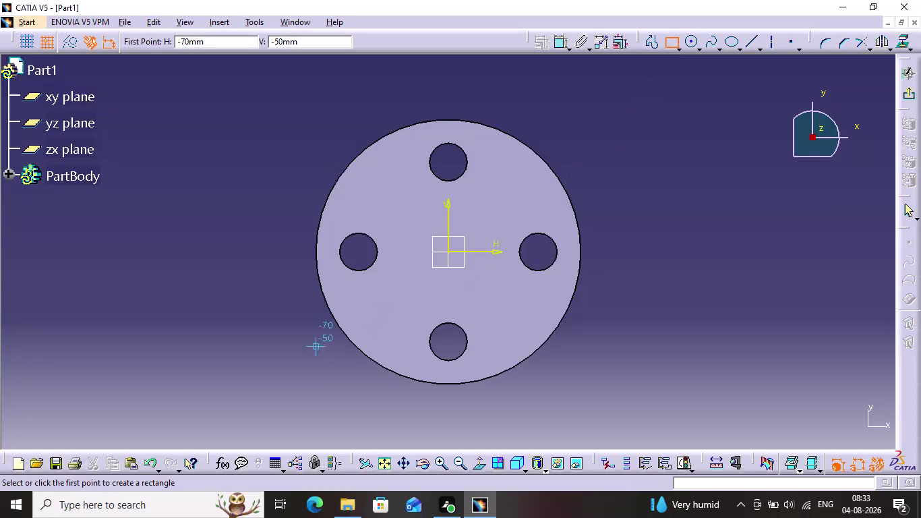
Replace the stray corner rectangle with a 40 mm centred square at the sketch origin.
click(454, 253)
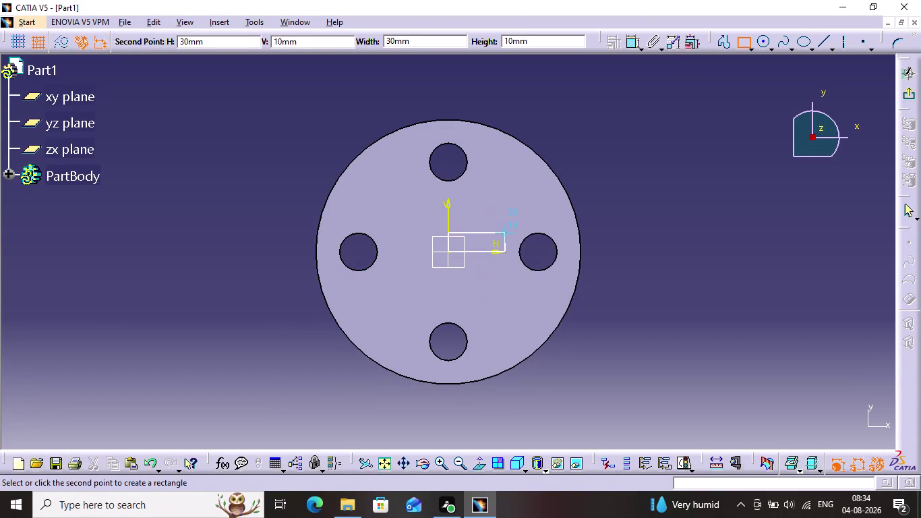
key(Escape)
key(Escape)
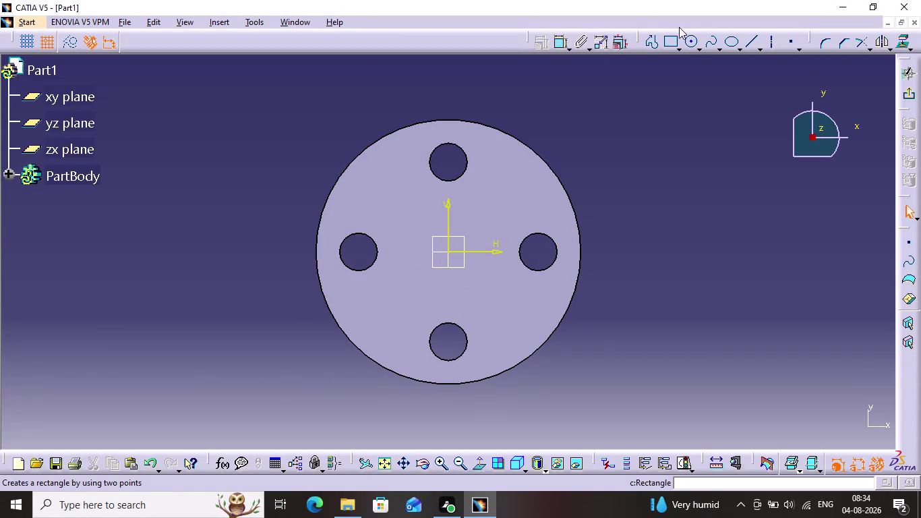
click(675, 39)
click(680, 186)
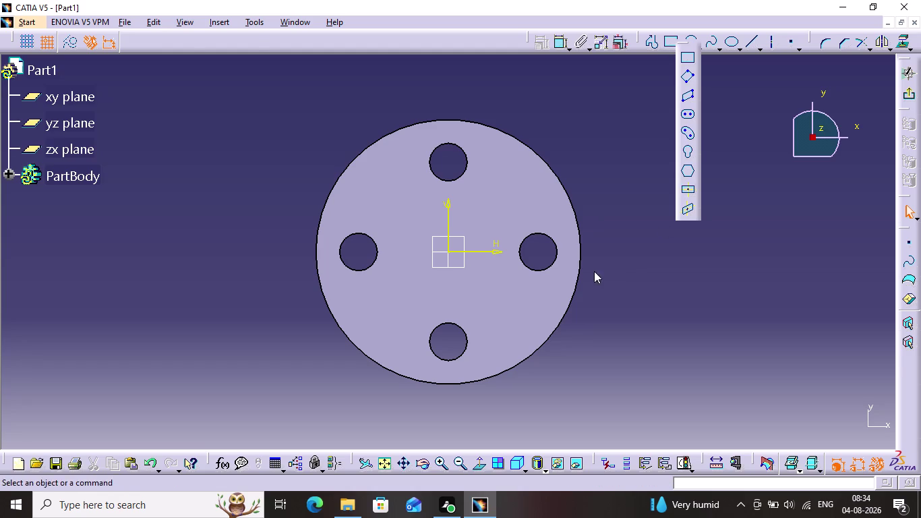
click(444, 251)
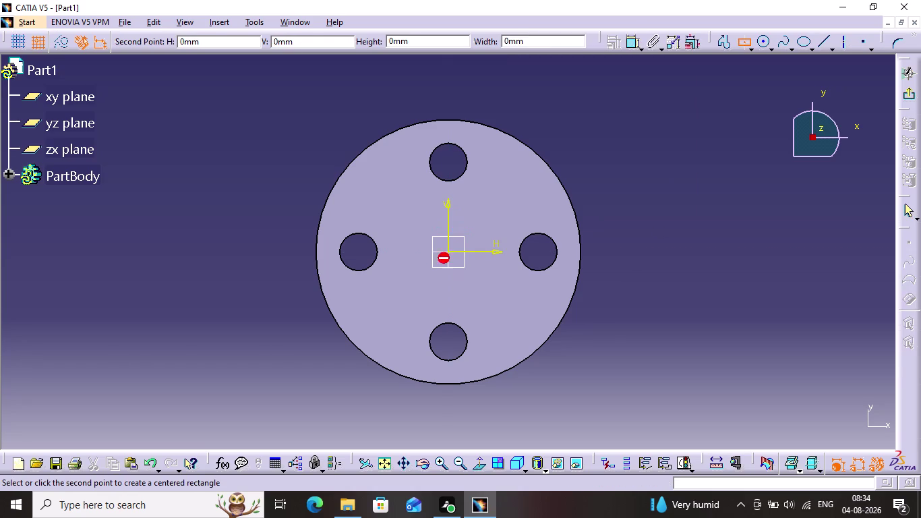
click(493, 292)
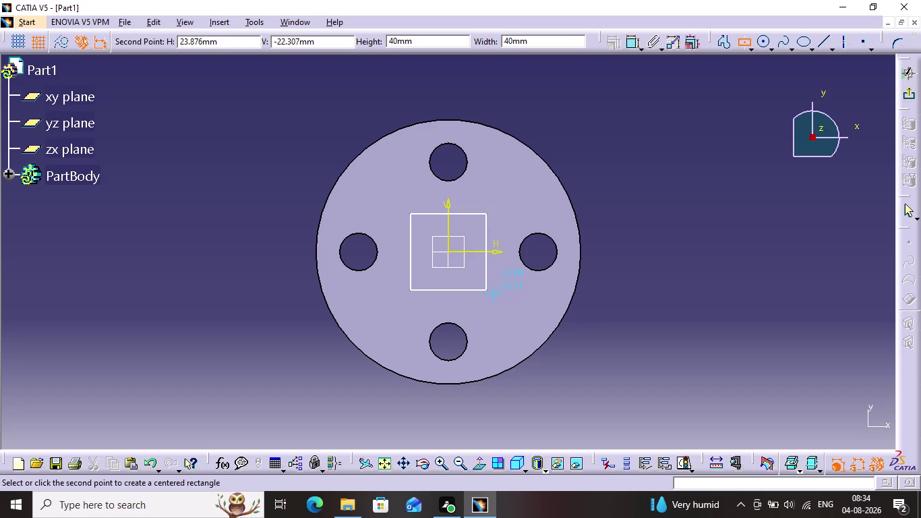
click(638, 252)
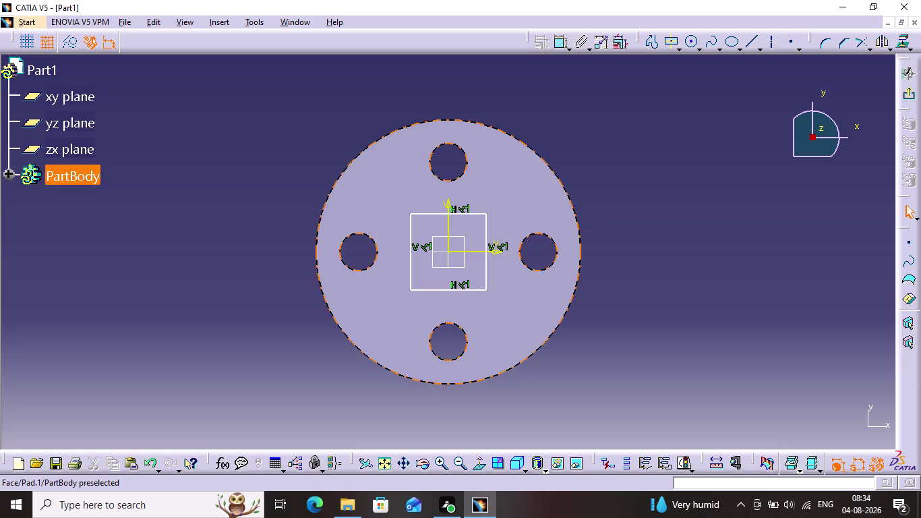
Dimension the square's top edge and change its width from 40 to 45 mm.
click(556, 43)
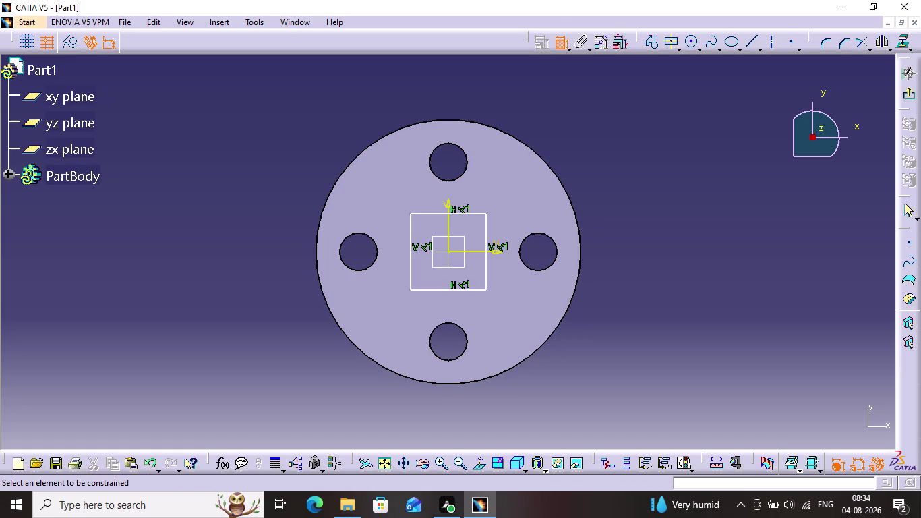
click(473, 214)
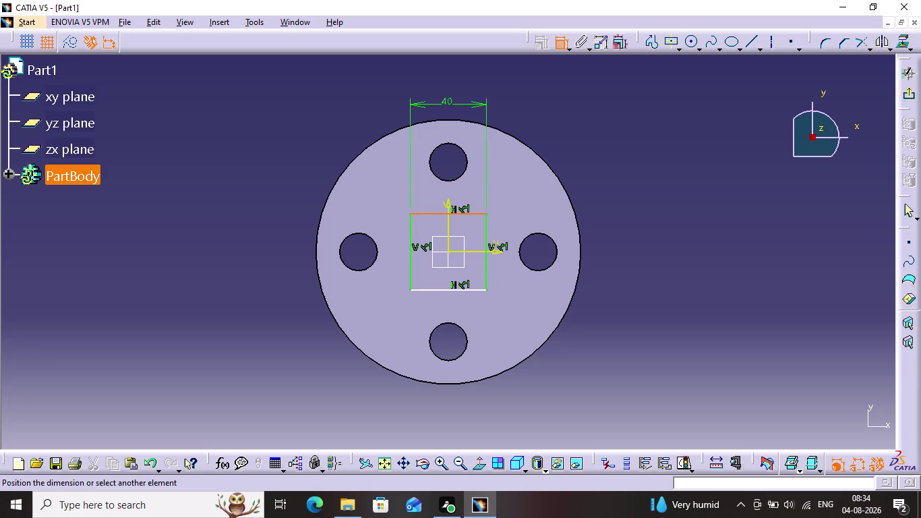
click(451, 97)
double_click(451, 96)
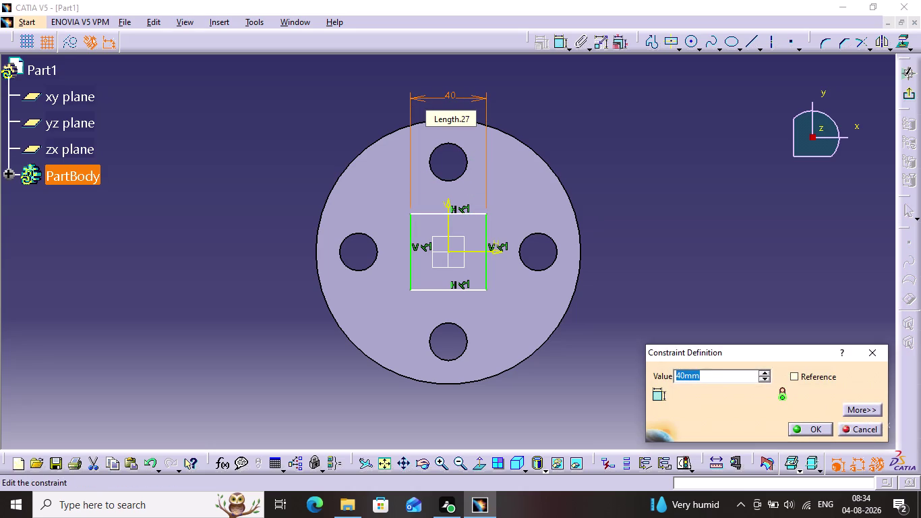
key(4)
key(5)
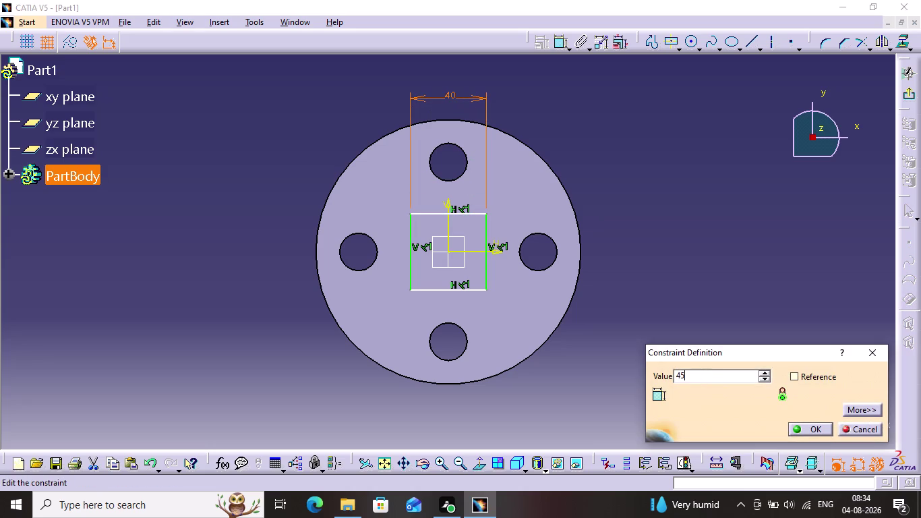
key(Return)
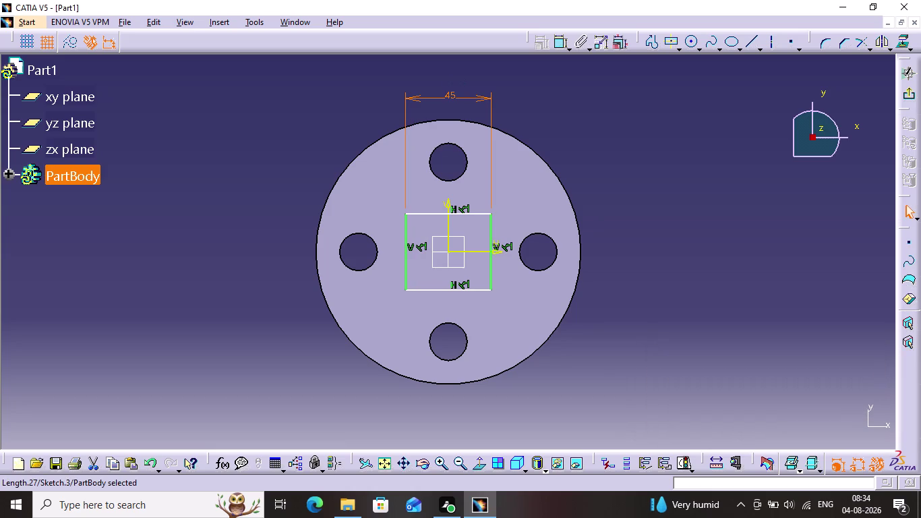
Dimension the square's height between top and bottom edges and set it to 45 mm.
click(555, 49)
click(473, 211)
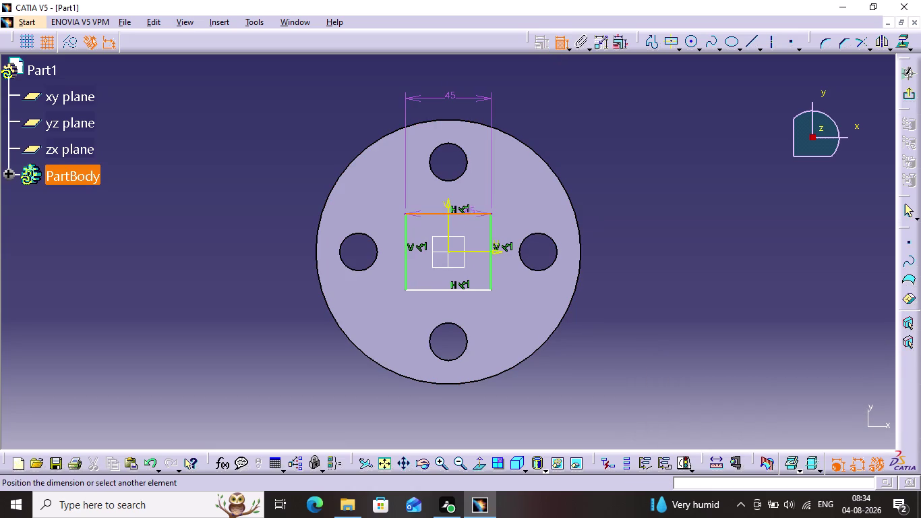
click(451, 289)
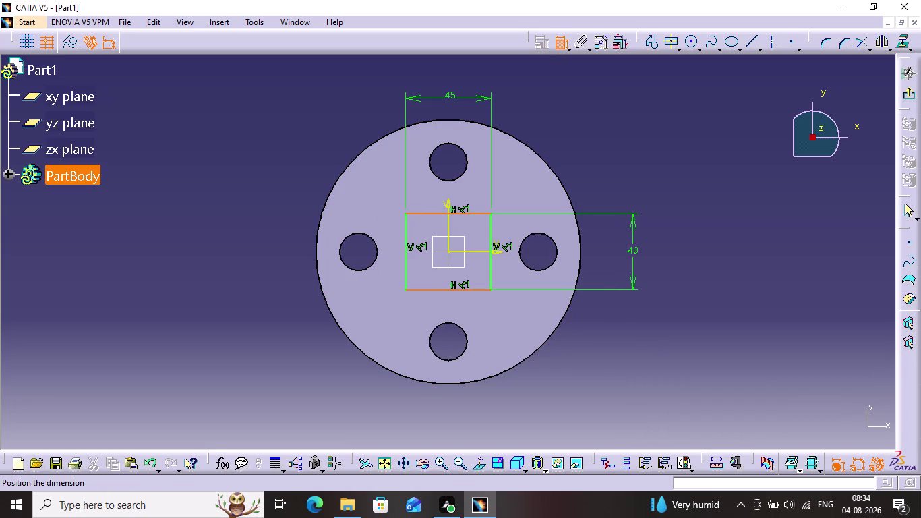
click(633, 254)
double_click(640, 248)
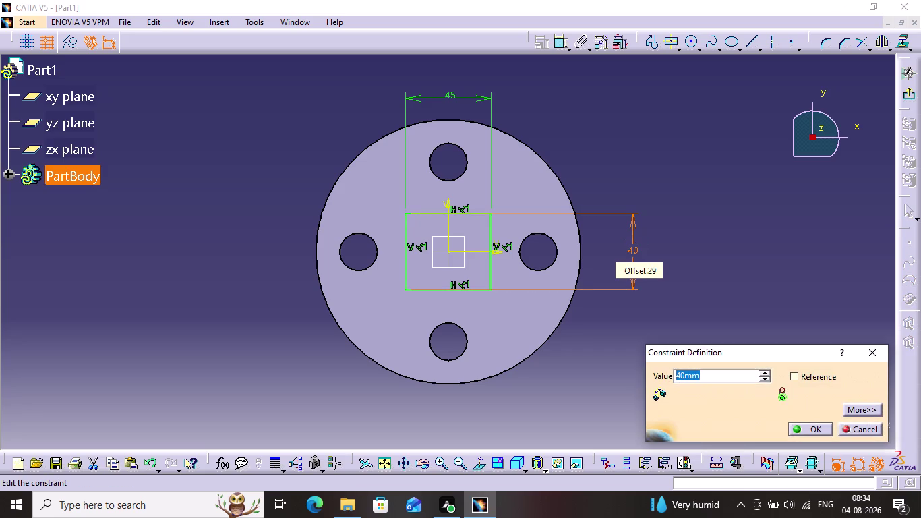
text(45)
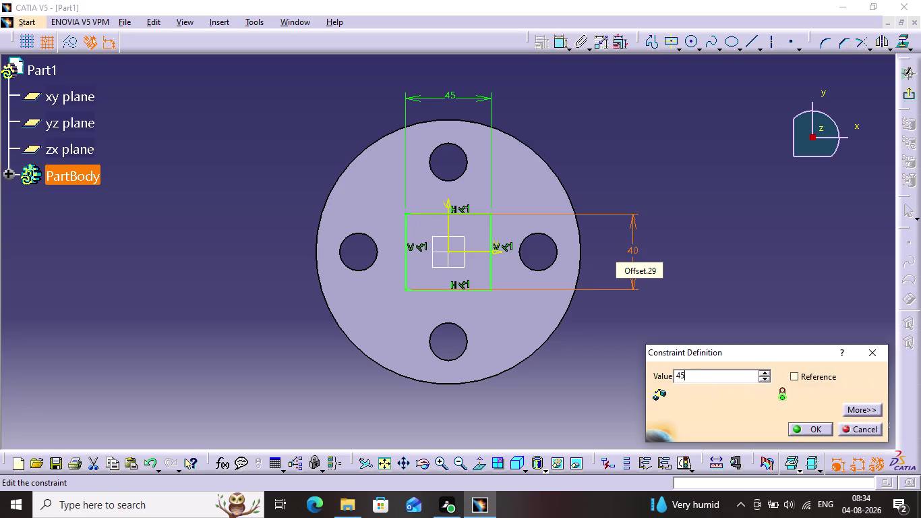
key(Return)
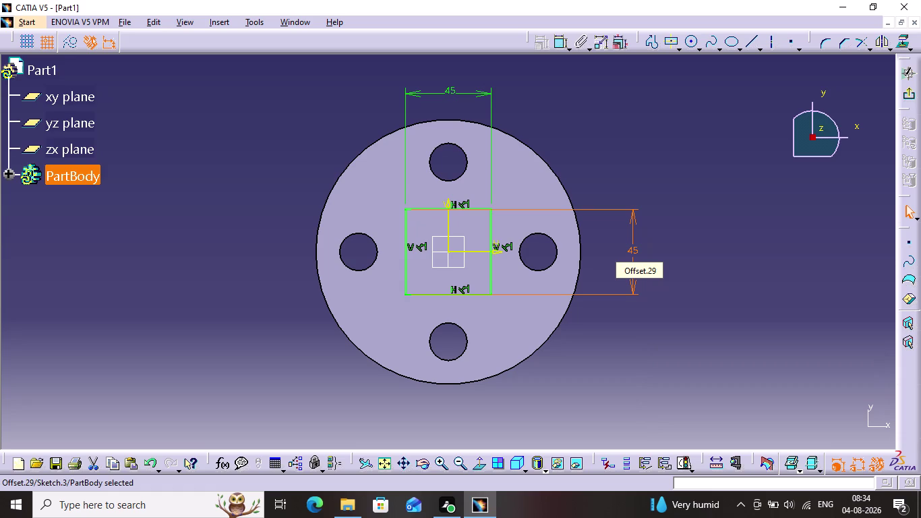
click(674, 232)
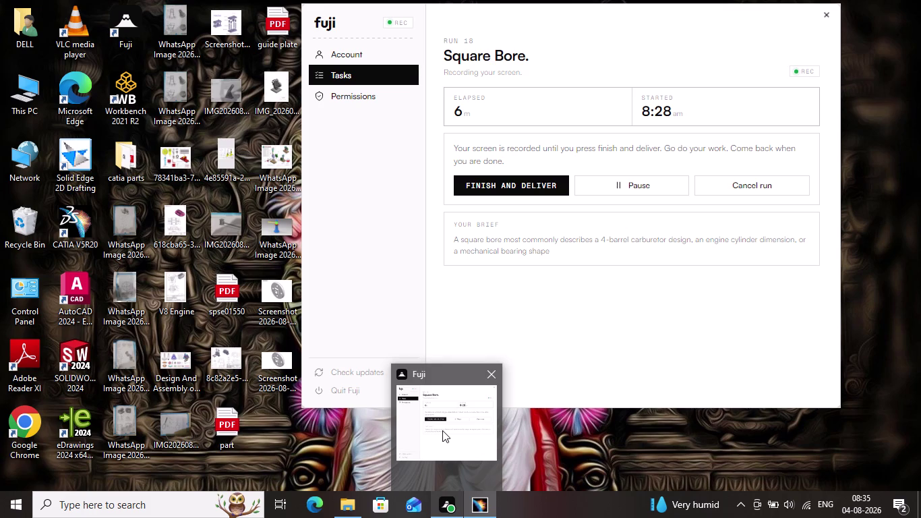
click(674, 364)
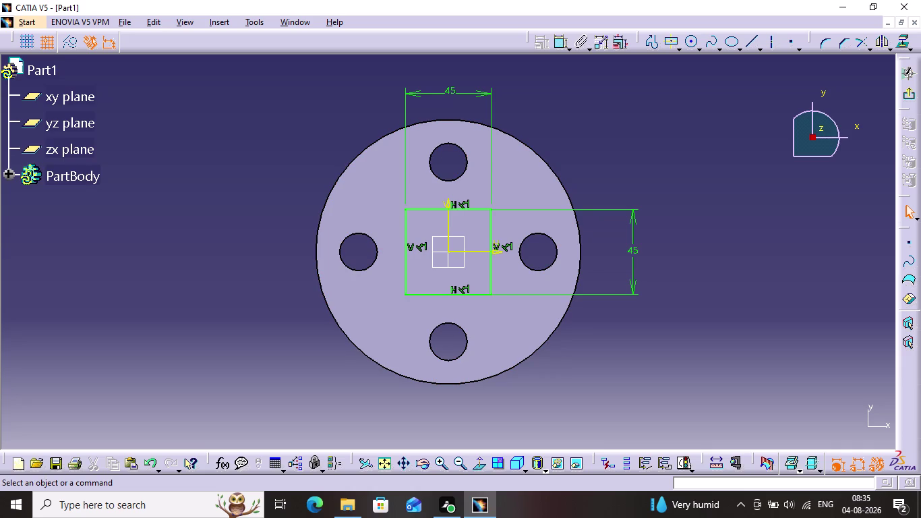
Draw a larger centred rectangle at the origin and begin dimensioning its top edge.
click(665, 42)
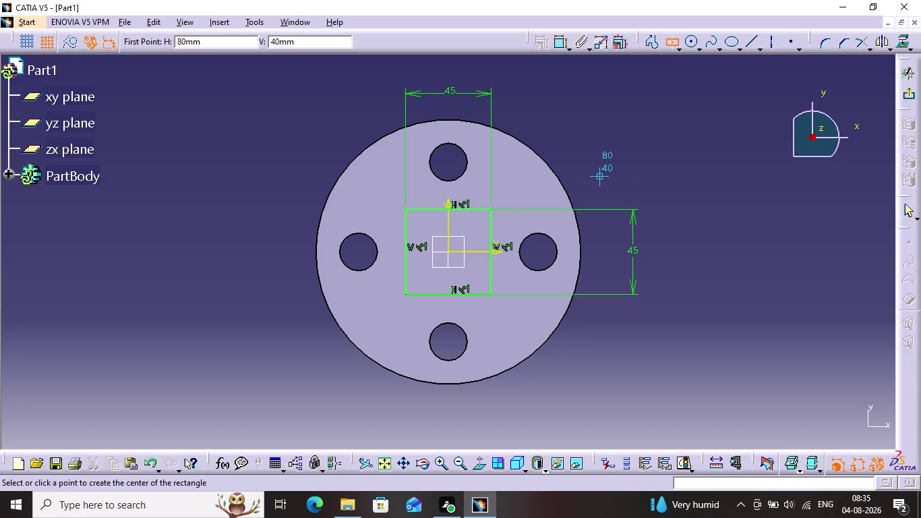
click(454, 250)
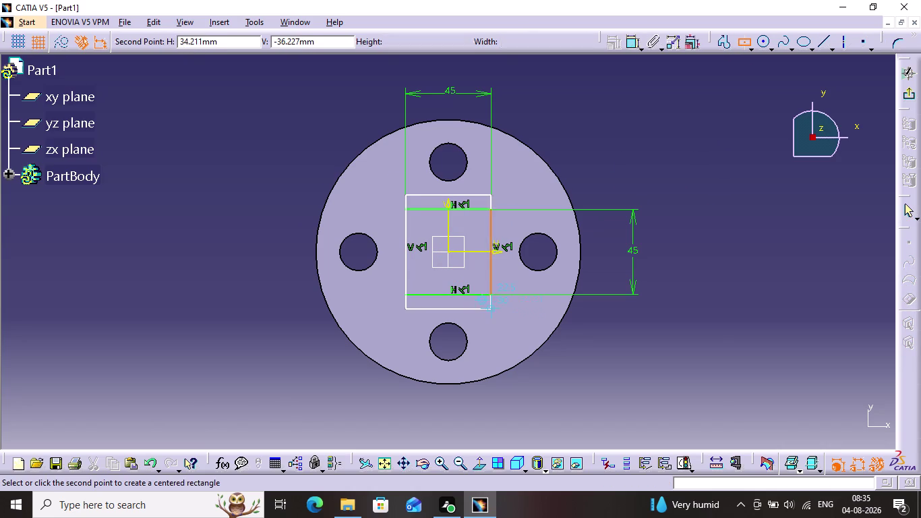
click(543, 331)
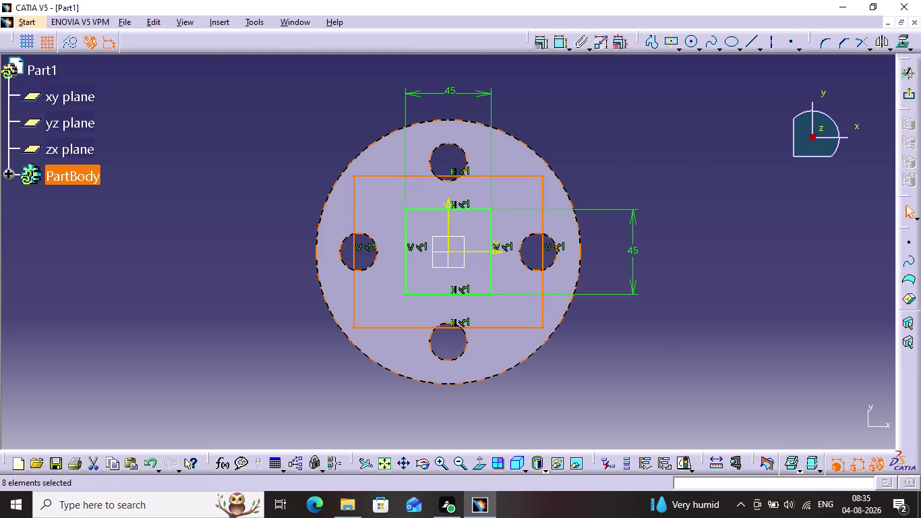
click(655, 340)
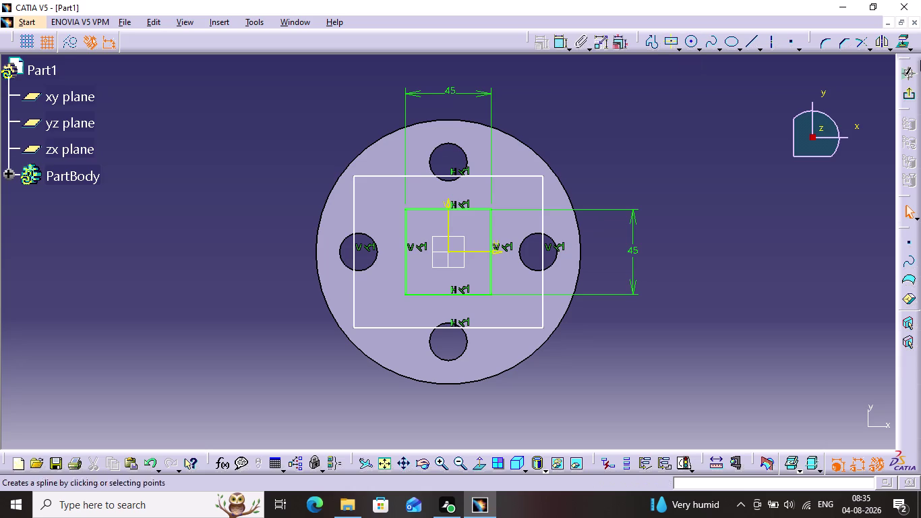
click(561, 49)
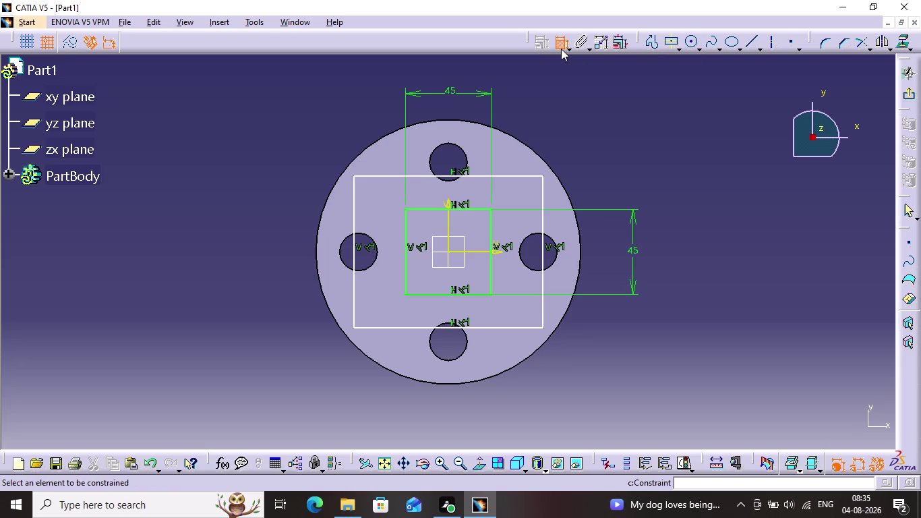
click(456, 175)
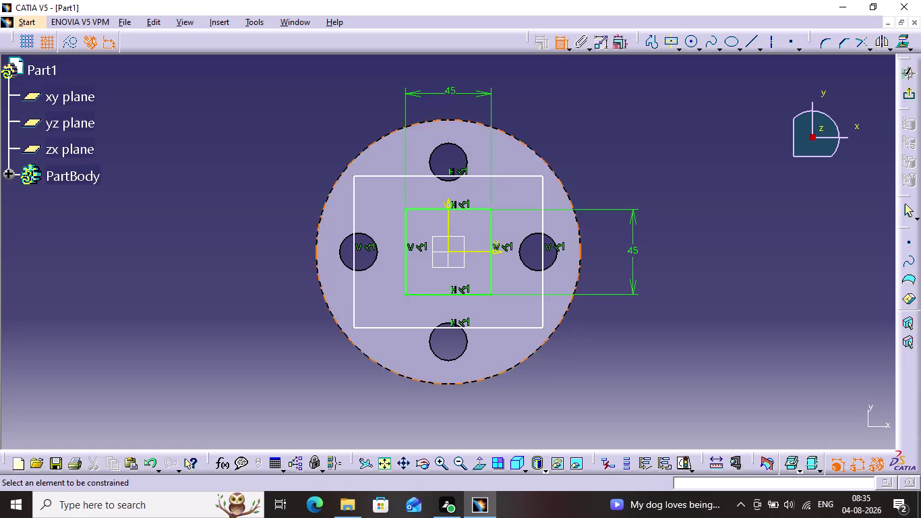
click(493, 176)
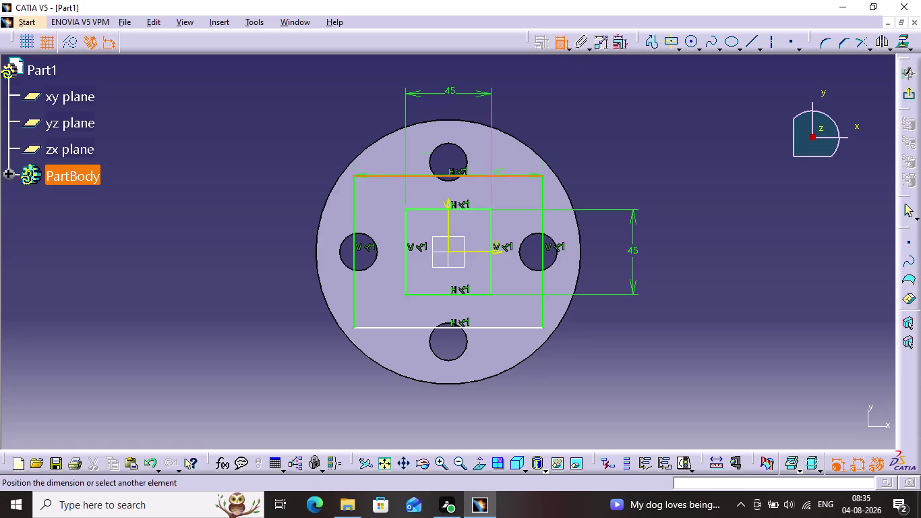
Place the larger rectangle's width dimension and change it from 100 to 35 mm.
click(455, 75)
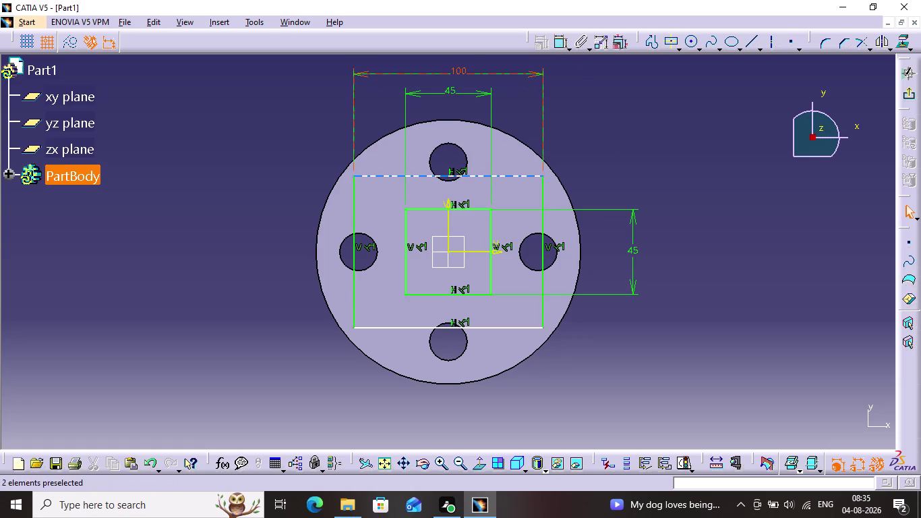
double_click(457, 71)
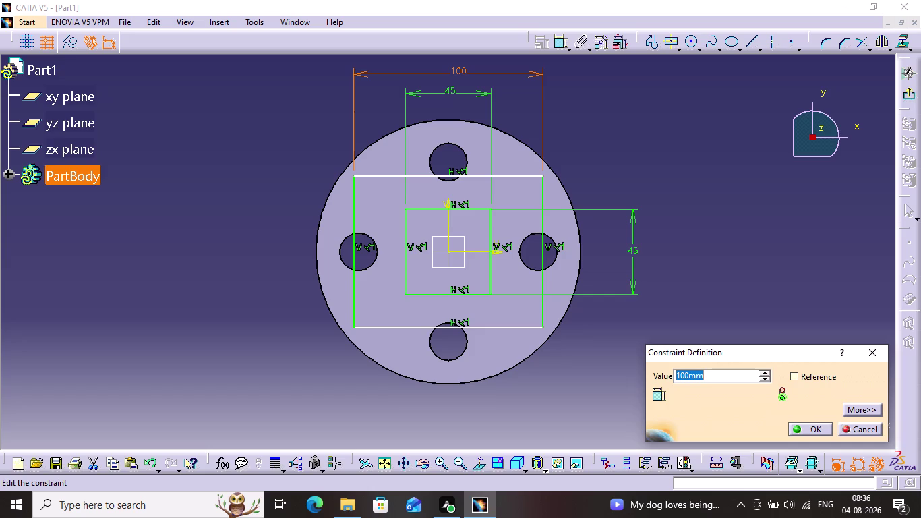
text(35)
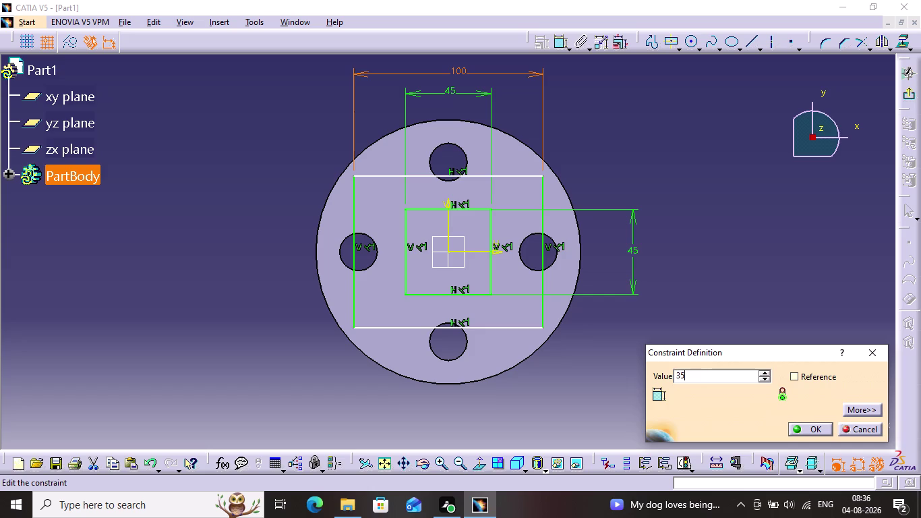
key(Return)
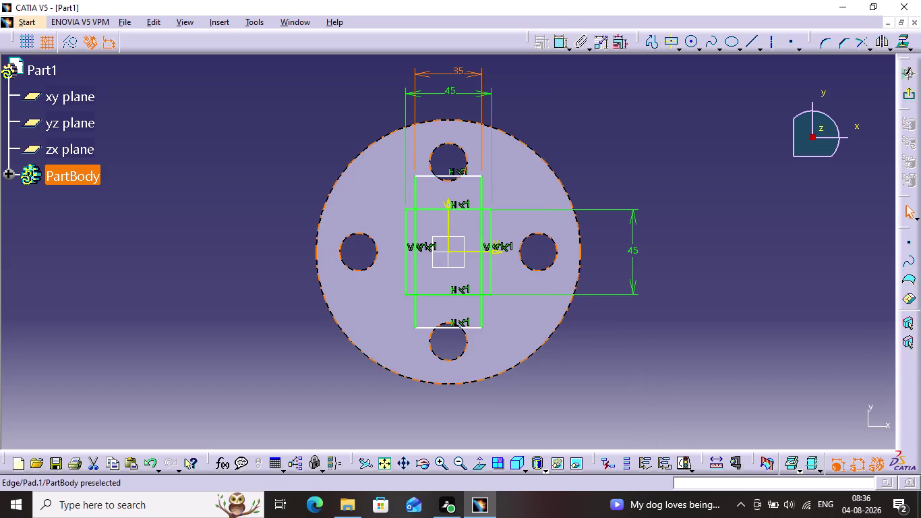
Dimension the distance between the two offset edges and set it to 35 mm.
click(561, 47)
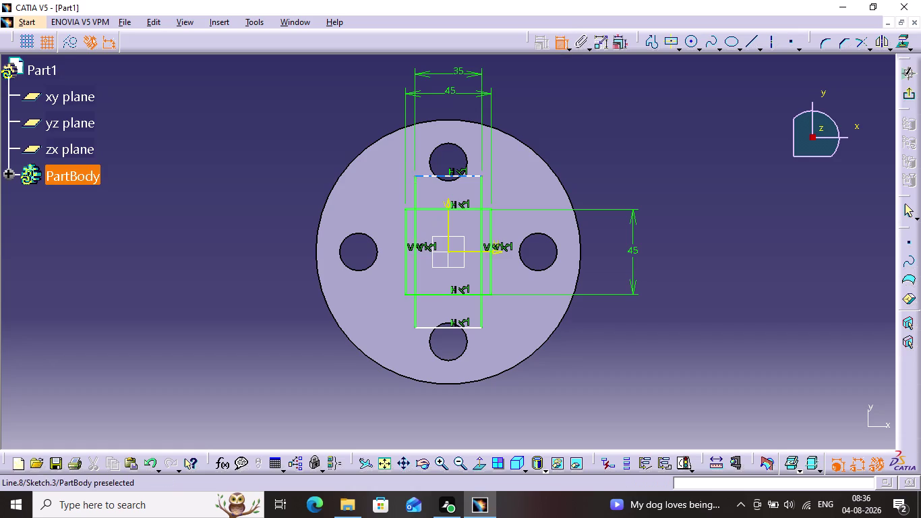
click(432, 174)
click(470, 328)
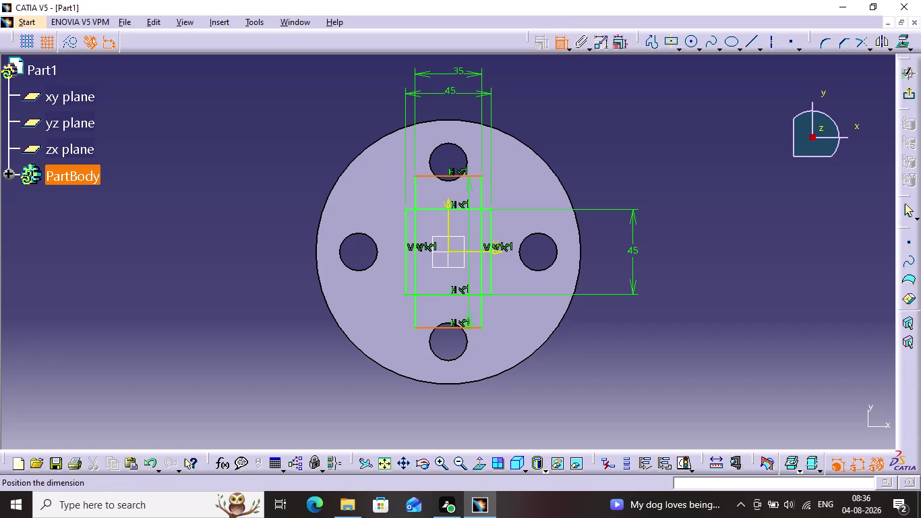
click(688, 262)
double_click(691, 261)
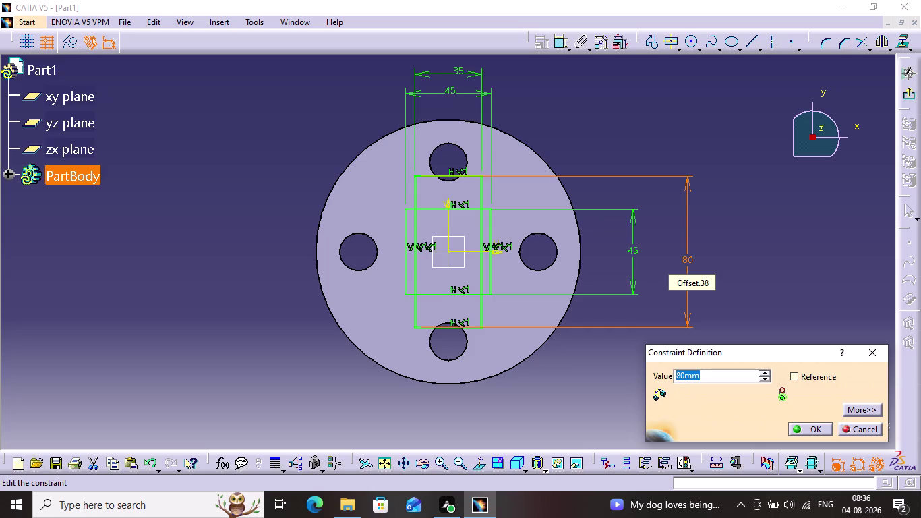
text(35)
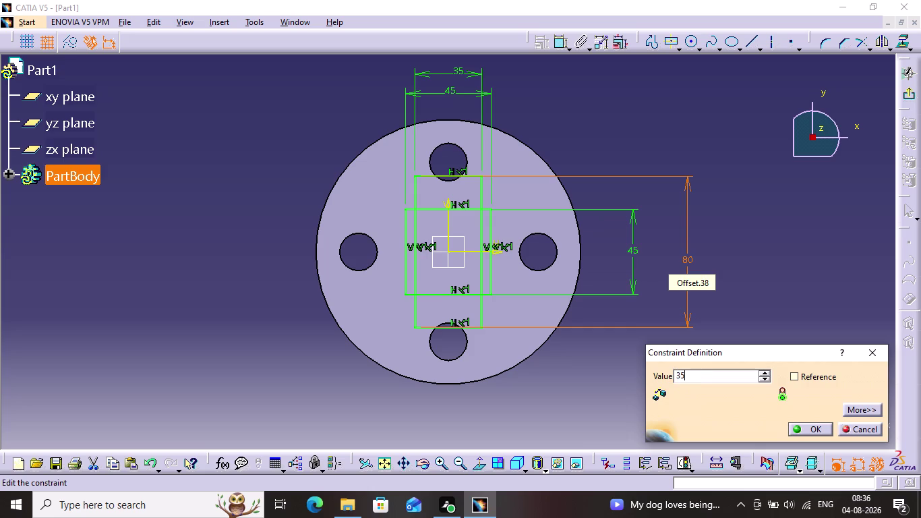
key(Return)
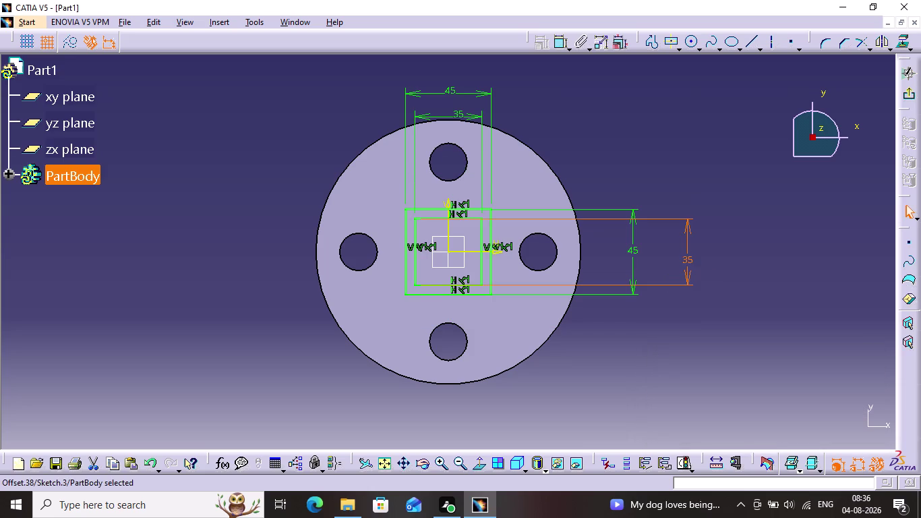
Clear the selection and exit the sketch back to the part.
click(726, 255)
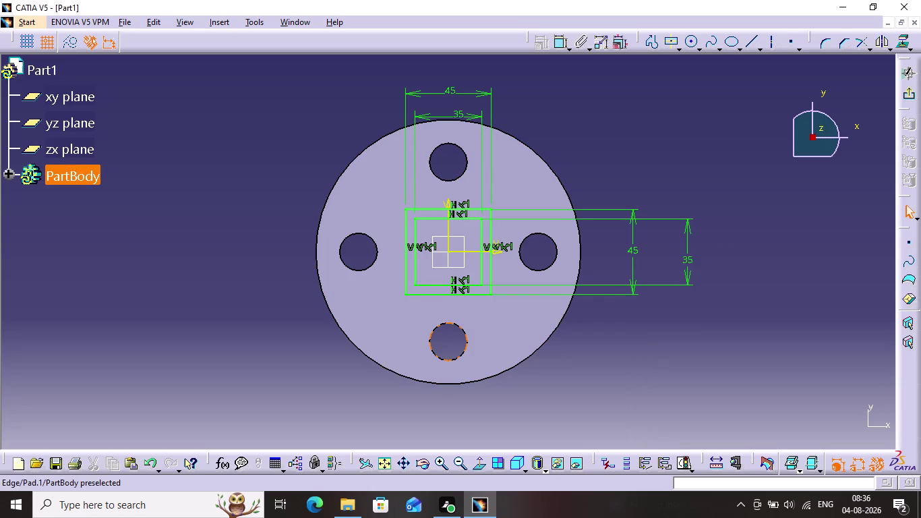
click(4, 177)
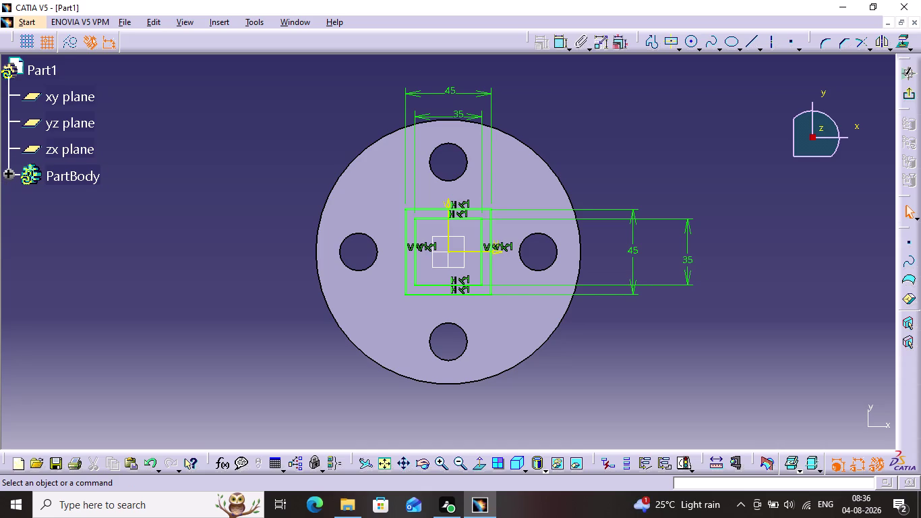
click(905, 97)
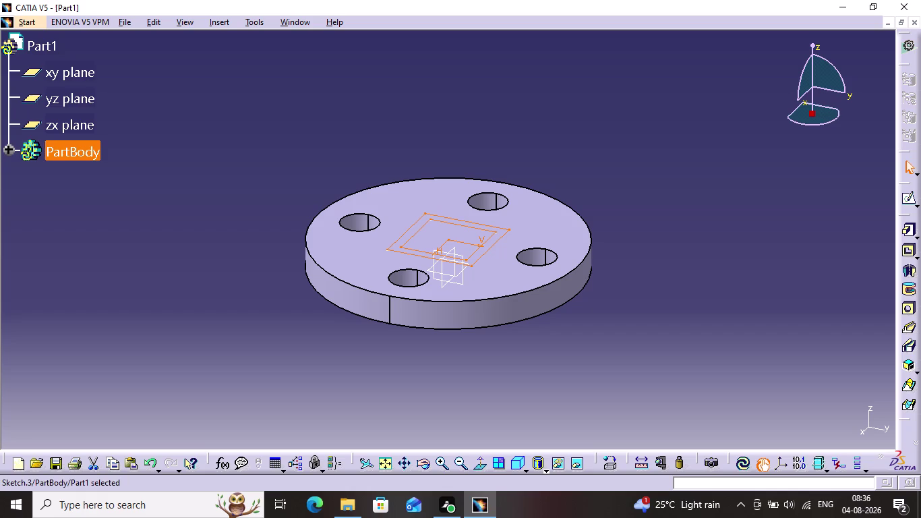
Pad Sketch.3 by 15 mm to form the hollow square boss.
click(905, 234)
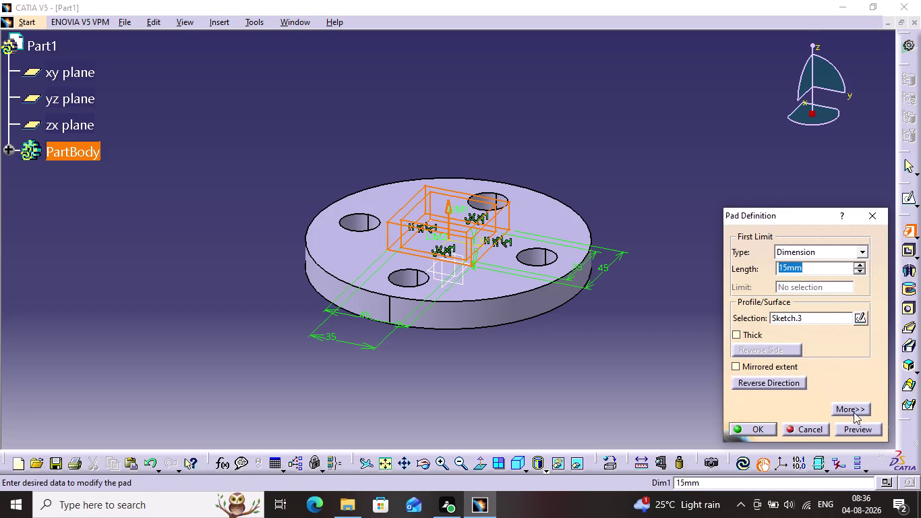
click(855, 422)
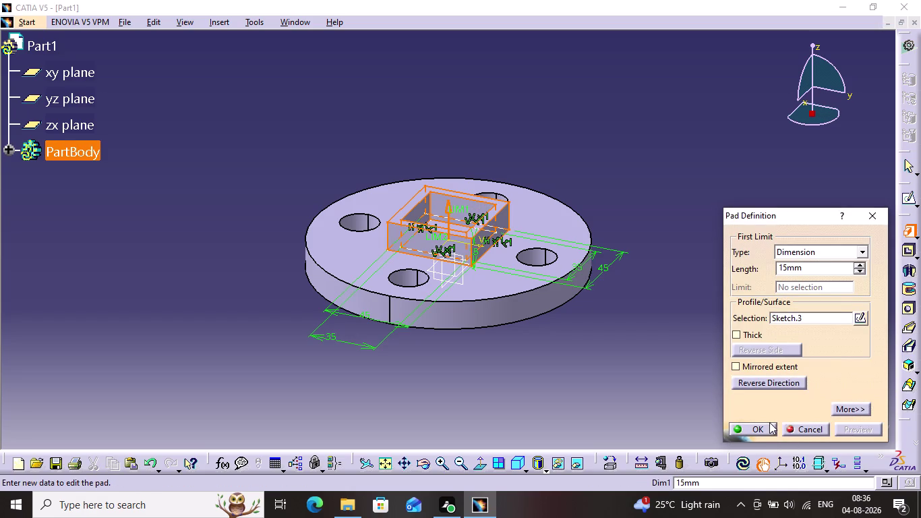
click(769, 422)
click(622, 362)
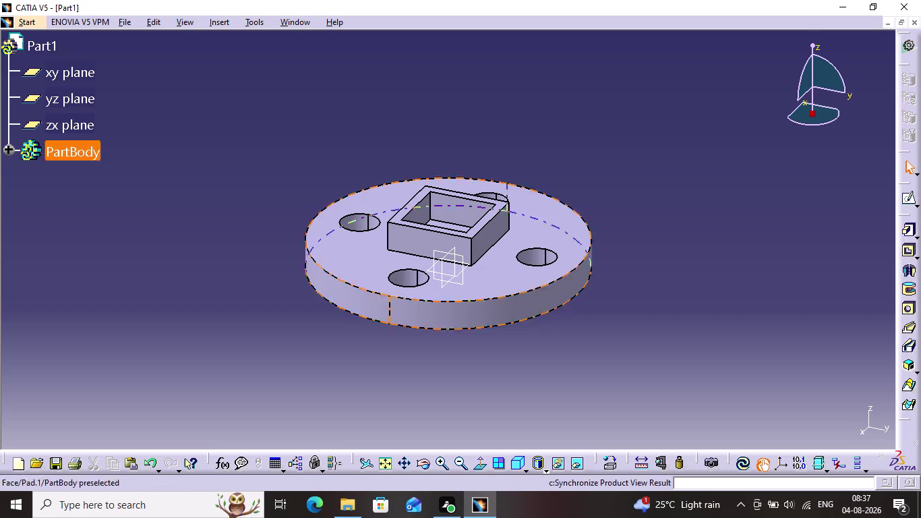
click(424, 465)
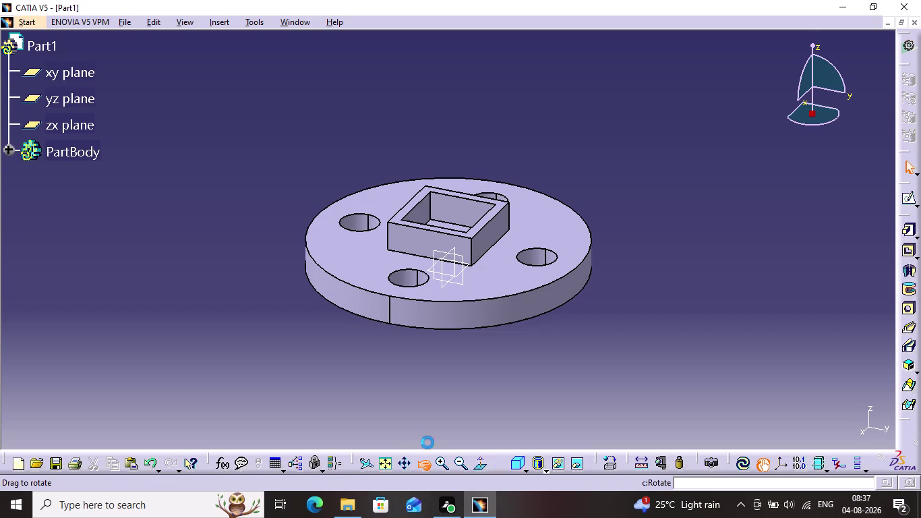
drag(463, 295, 457, 198)
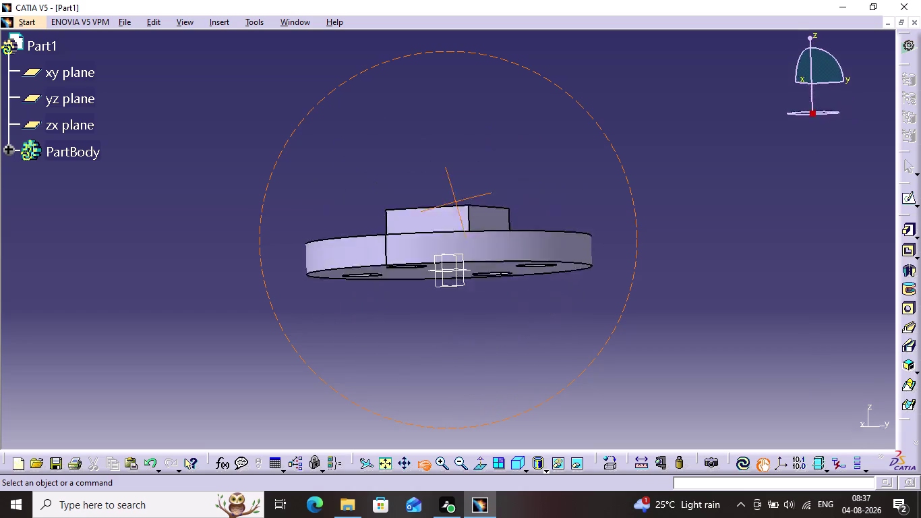
drag(457, 198, 565, 199)
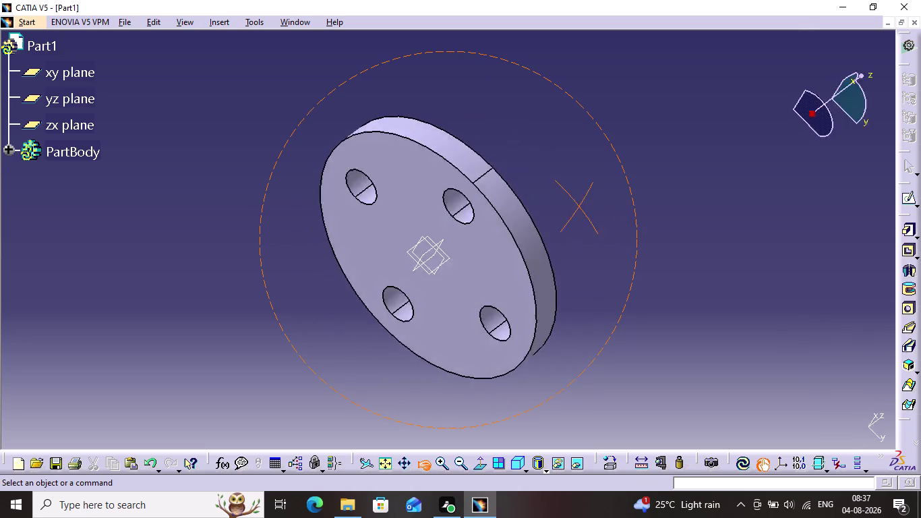
drag(565, 199, 298, 286)
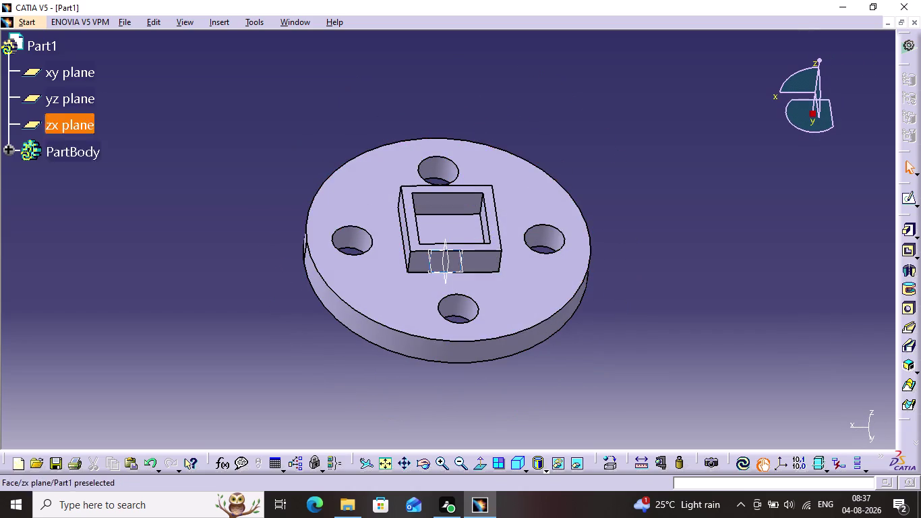
click(417, 463)
drag(454, 367, 489, 113)
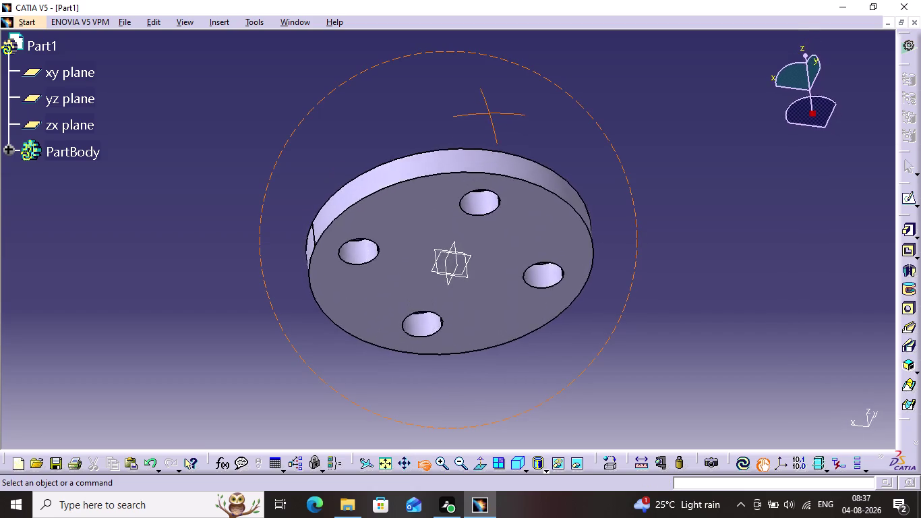
drag(489, 113, 641, 326)
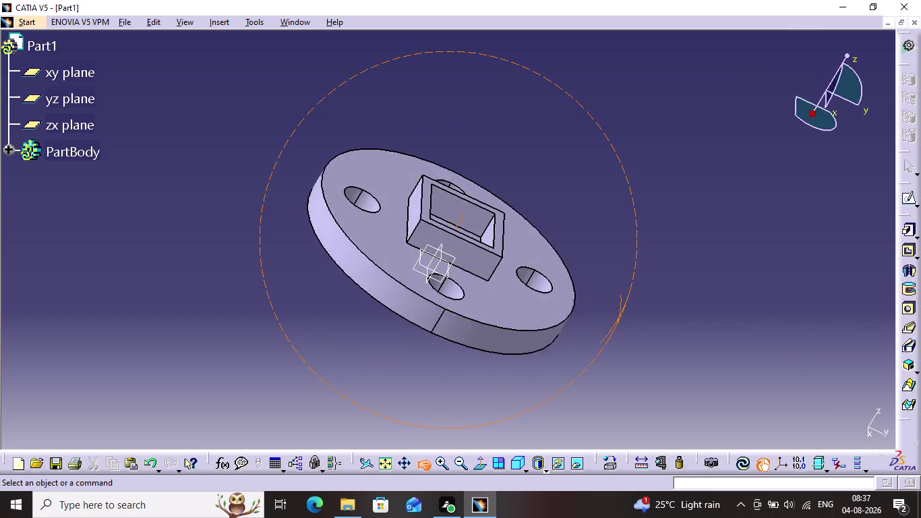
drag(641, 326, 767, 102)
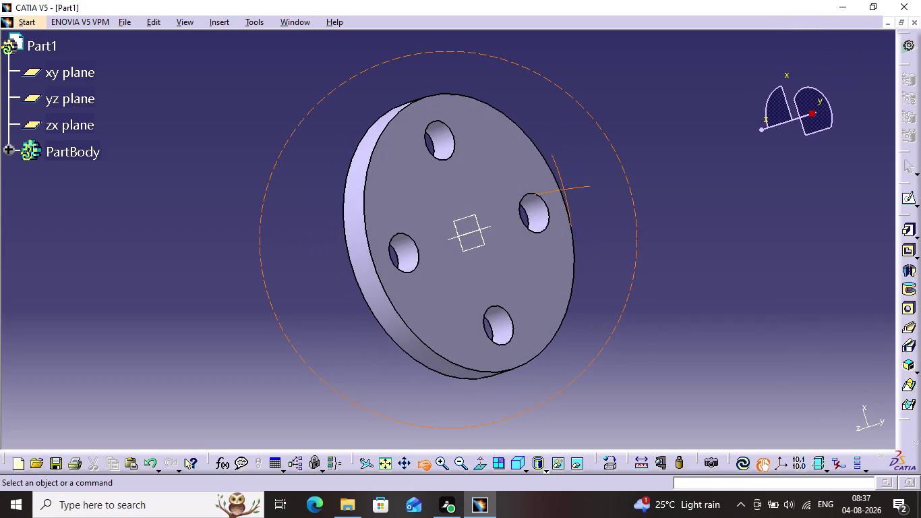
drag(767, 101, 244, 193)
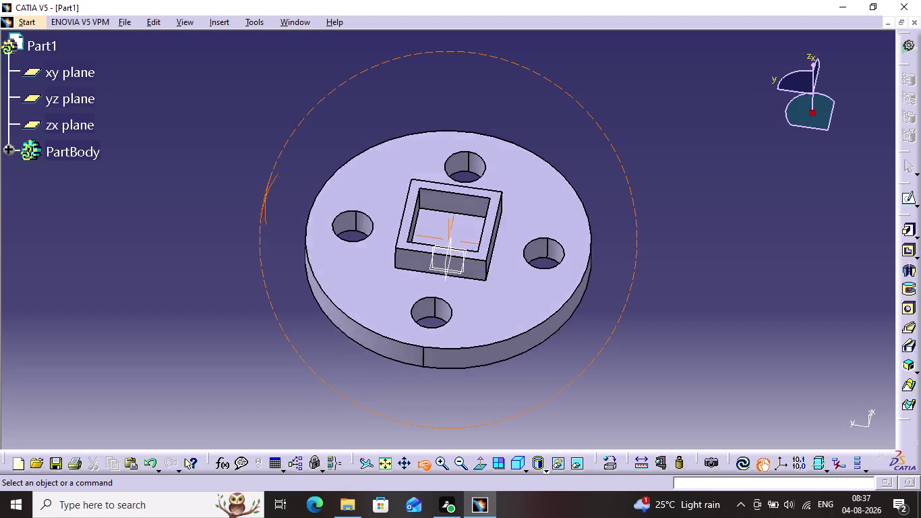
drag(244, 193, 2, 77)
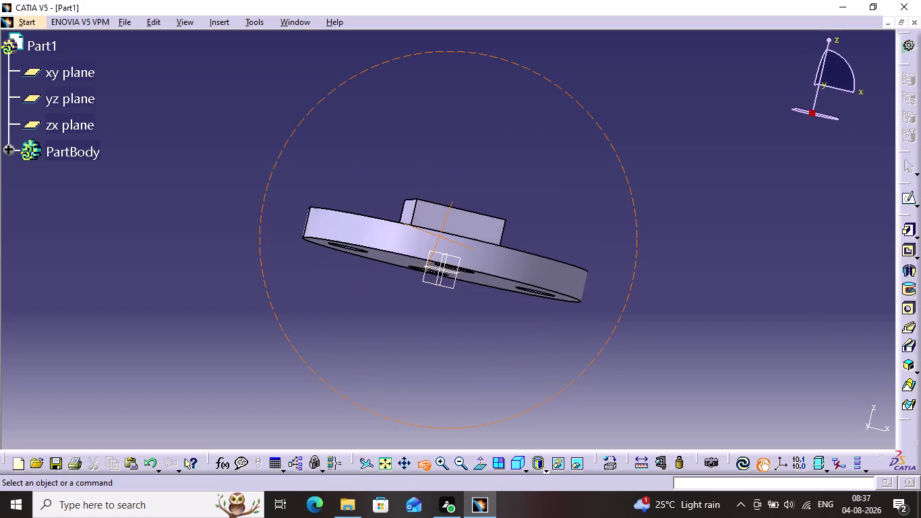
drag(3, 77, 225, 311)
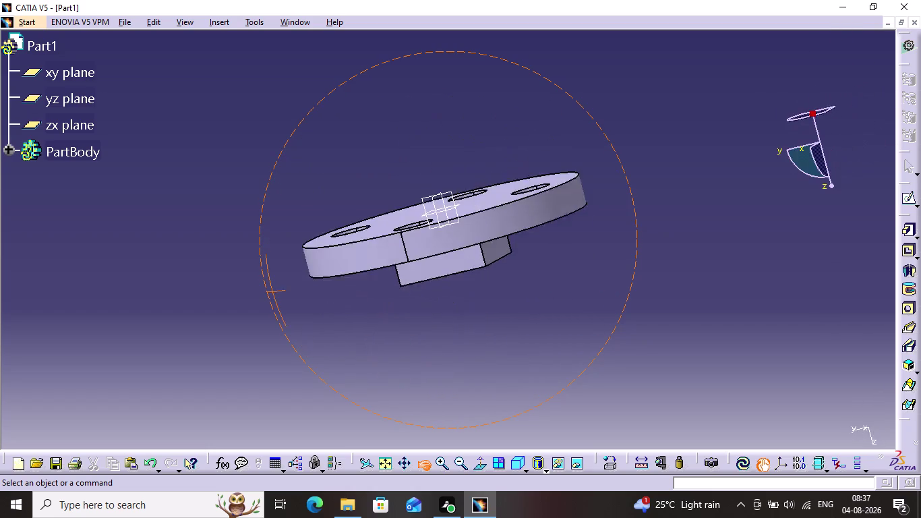
drag(224, 310, 134, 224)
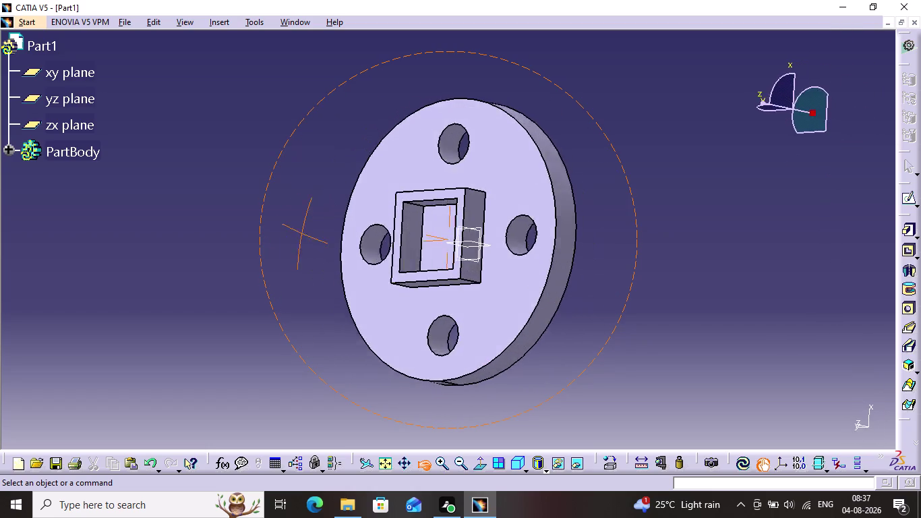
drag(134, 224, 210, 210)
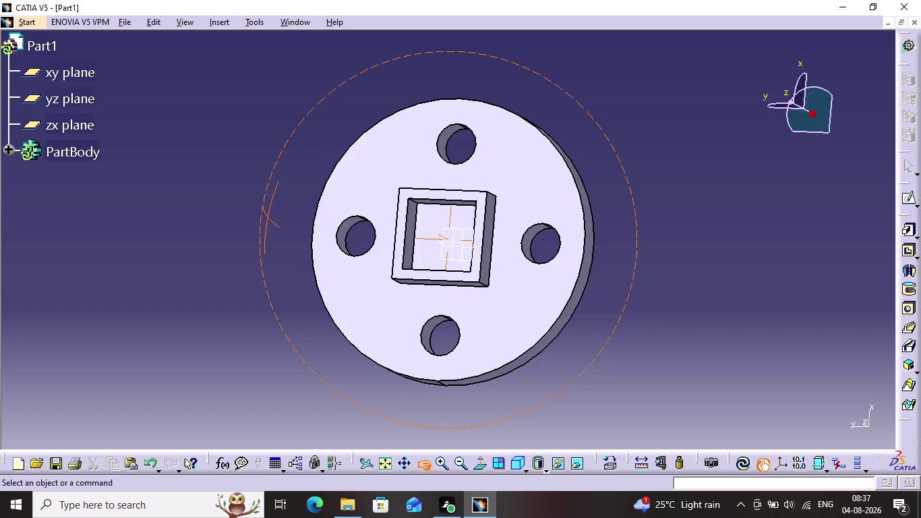
drag(210, 210, 0, 264)
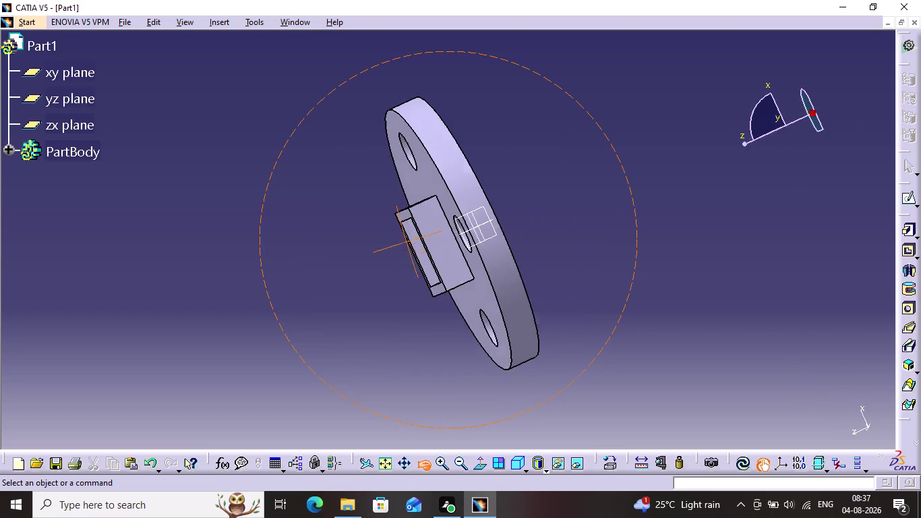
drag(0, 265, 644, 223)
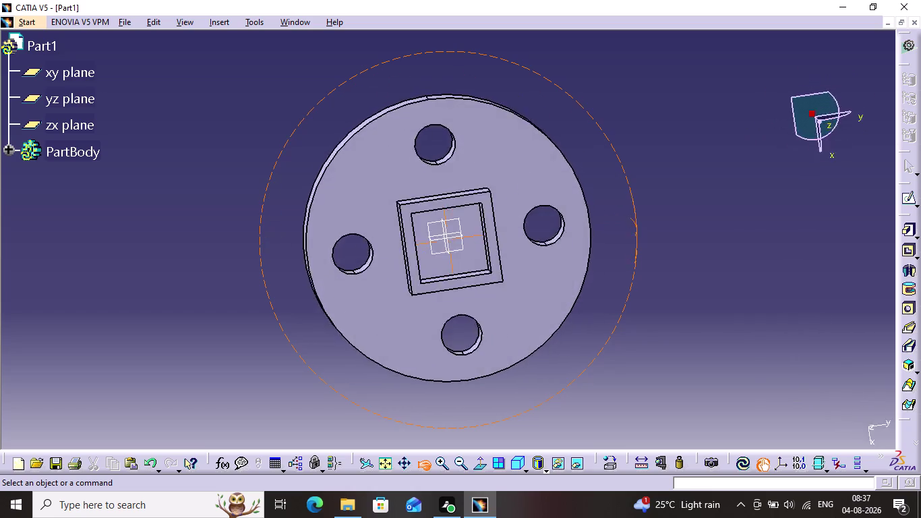
drag(644, 224, 561, 249)
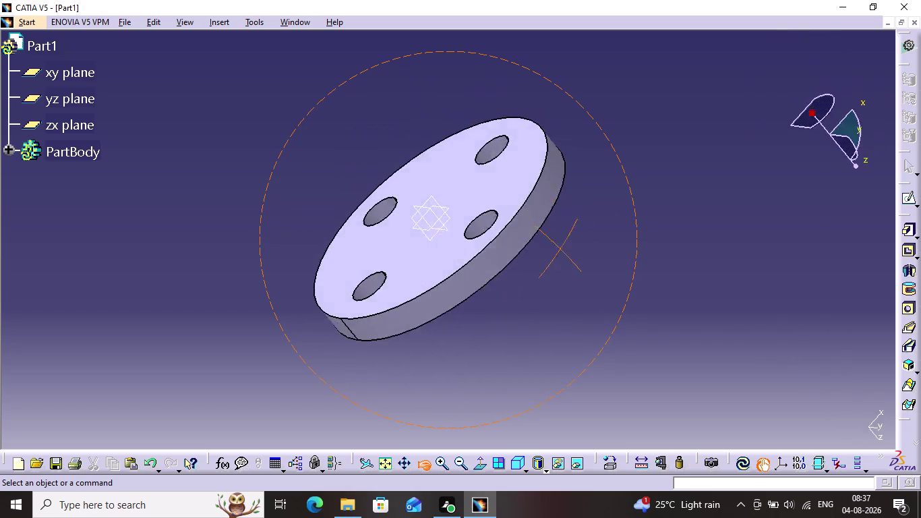
drag(561, 249, 538, 140)
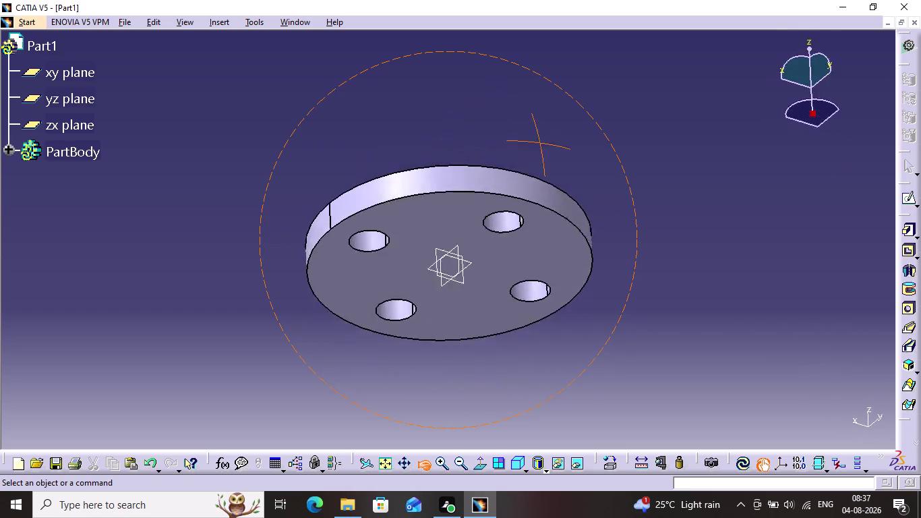
drag(539, 140, 325, 447)
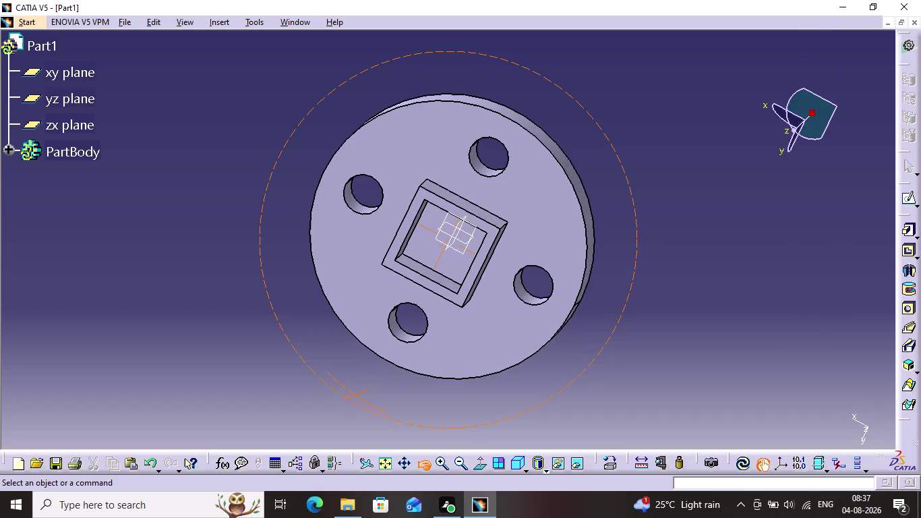
drag(325, 447, 574, 172)
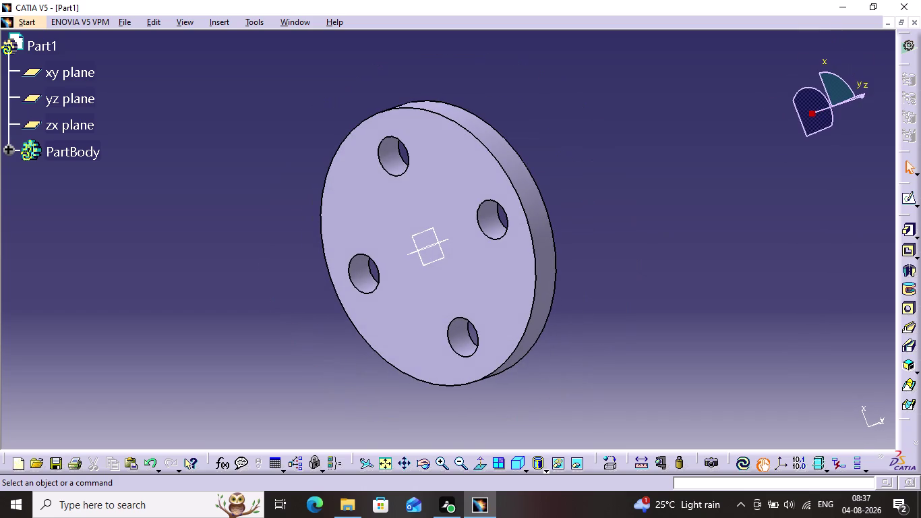
Undo back to hide the disc body and open a new sketch on the xy plane.
key(ctrl+z)
key(ctrl+z)
key(ctrl+z)
key(ctrl+z)
key(ctrl+z)
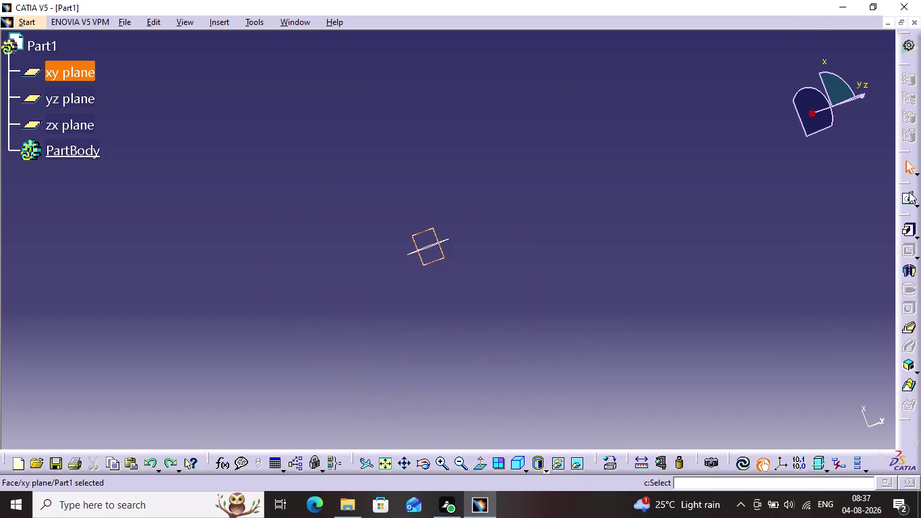
click(905, 205)
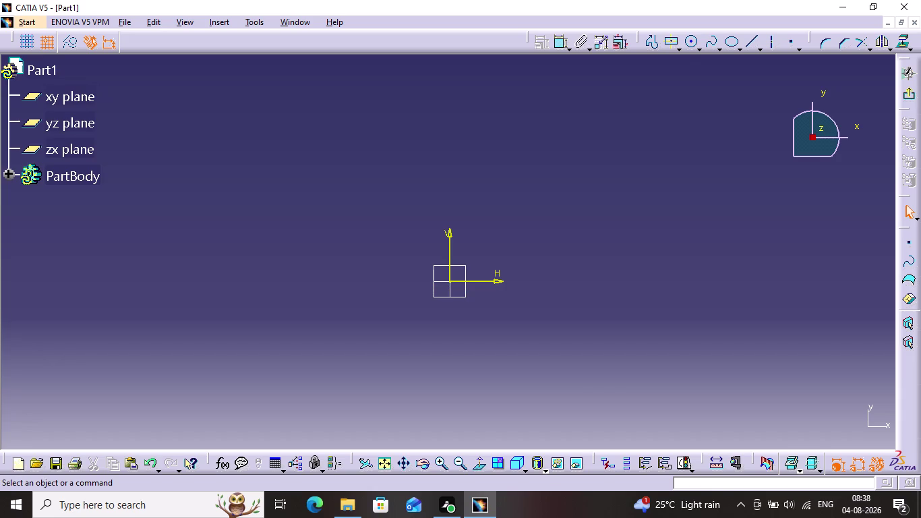
click(687, 44)
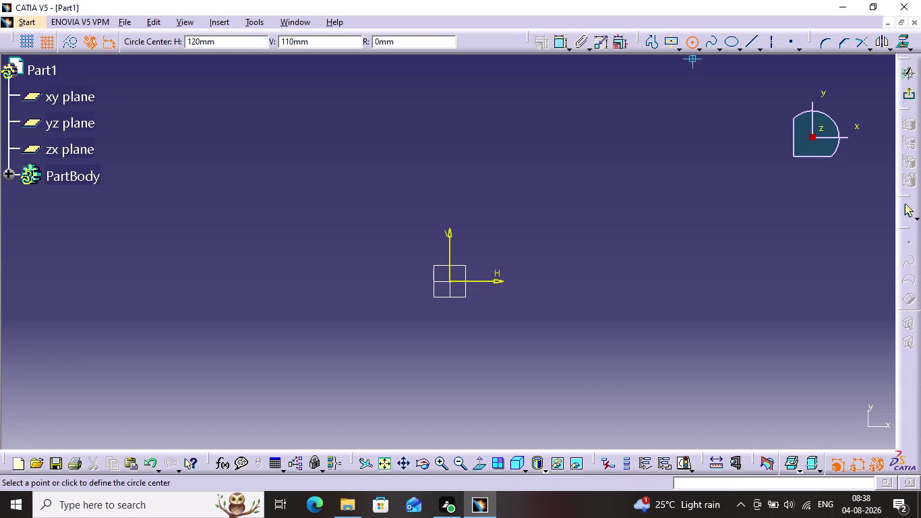
Draw a circle at the origin, set its diameter to 140 mm, and exit the sketch.
click(447, 280)
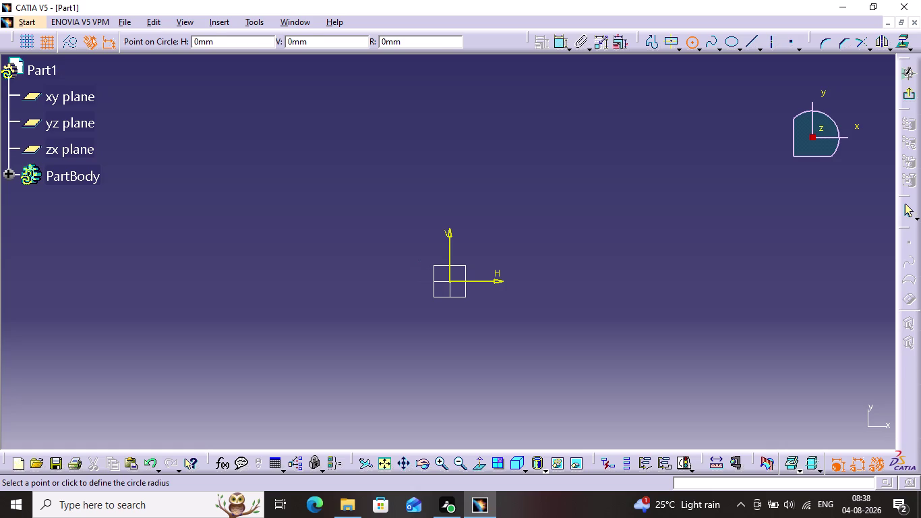
click(545, 322)
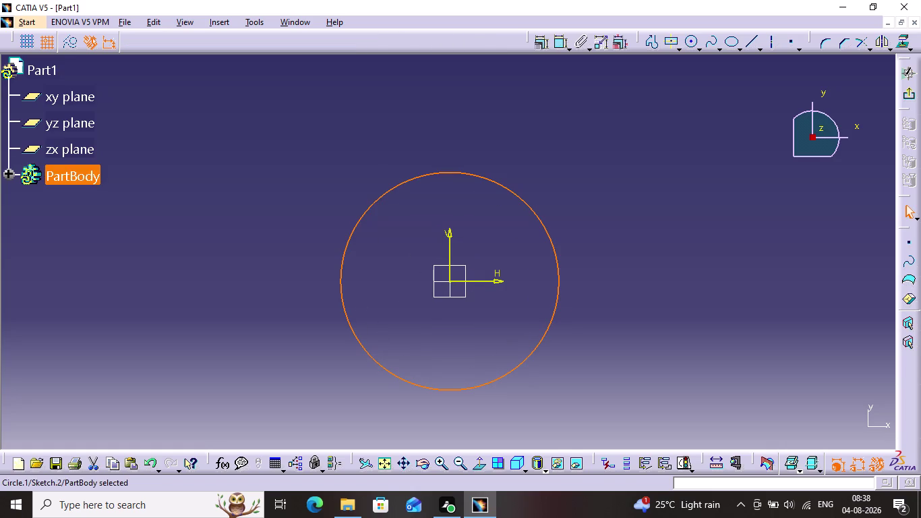
click(560, 44)
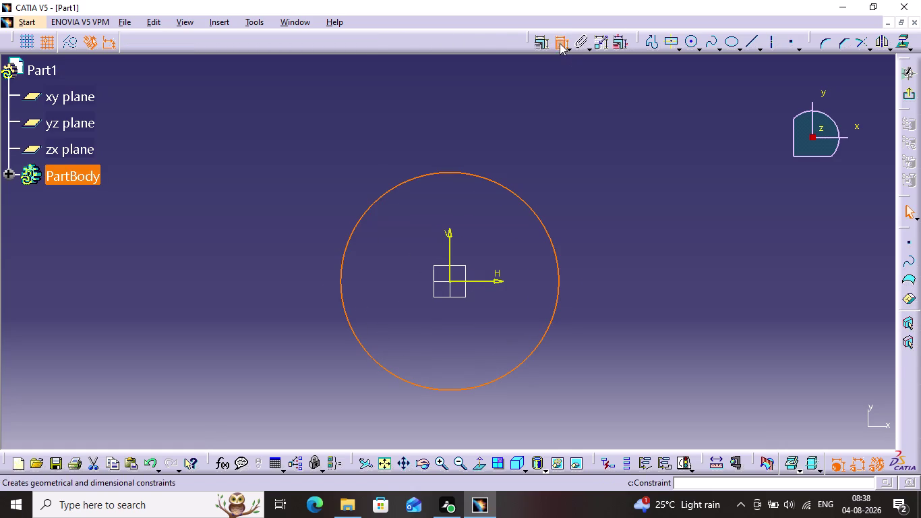
click(550, 121)
double_click(567, 113)
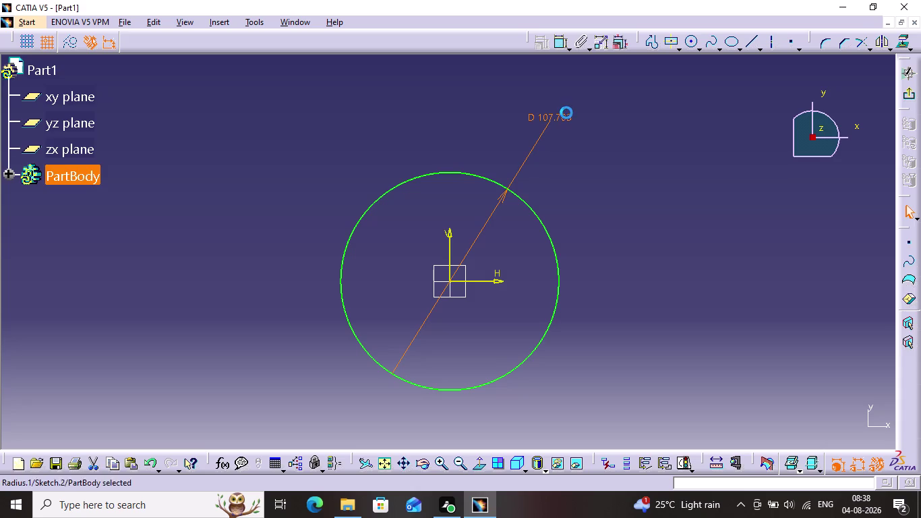
key(1)
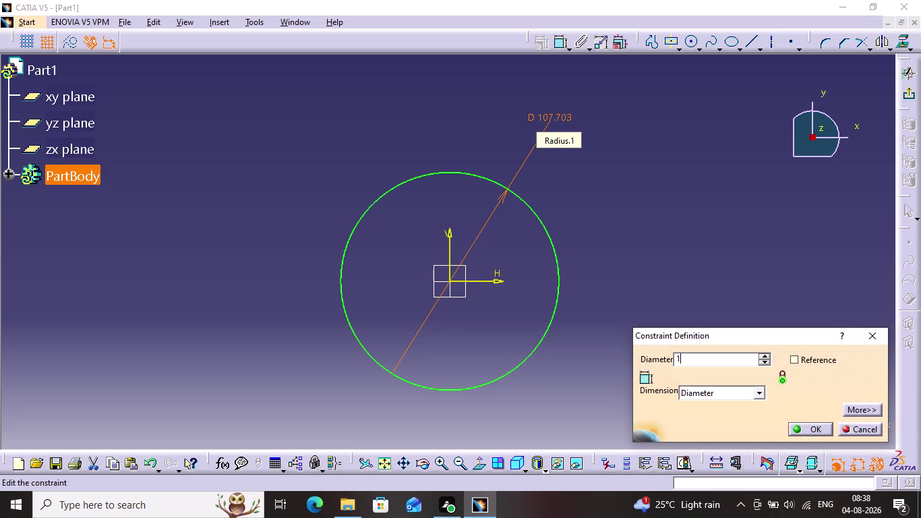
text(40)
key(Return)
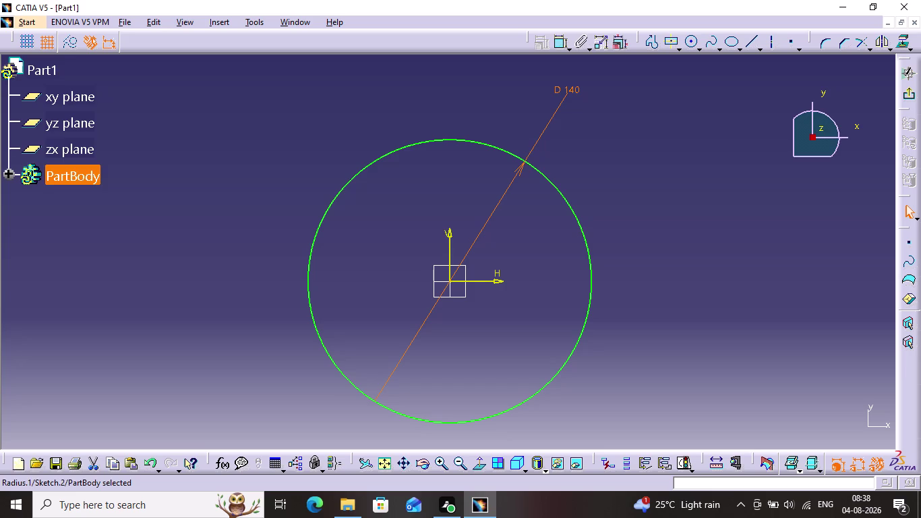
click(591, 135)
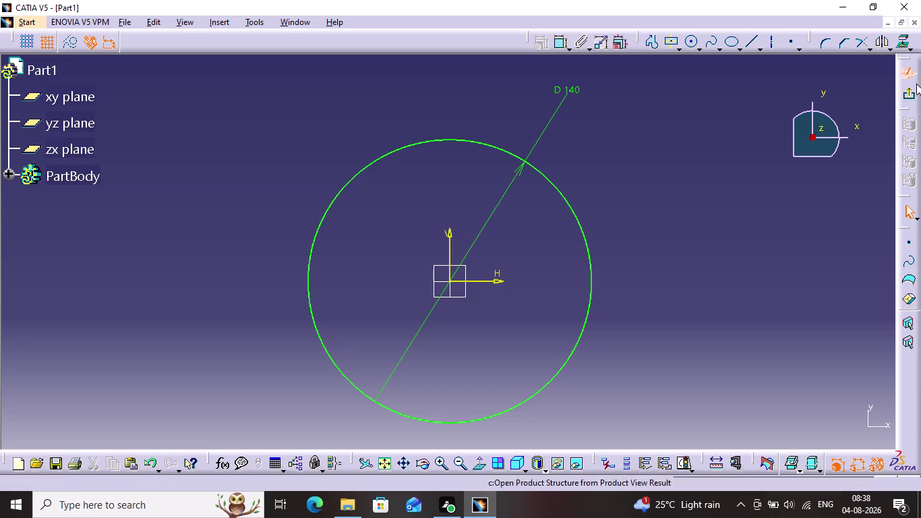
click(915, 89)
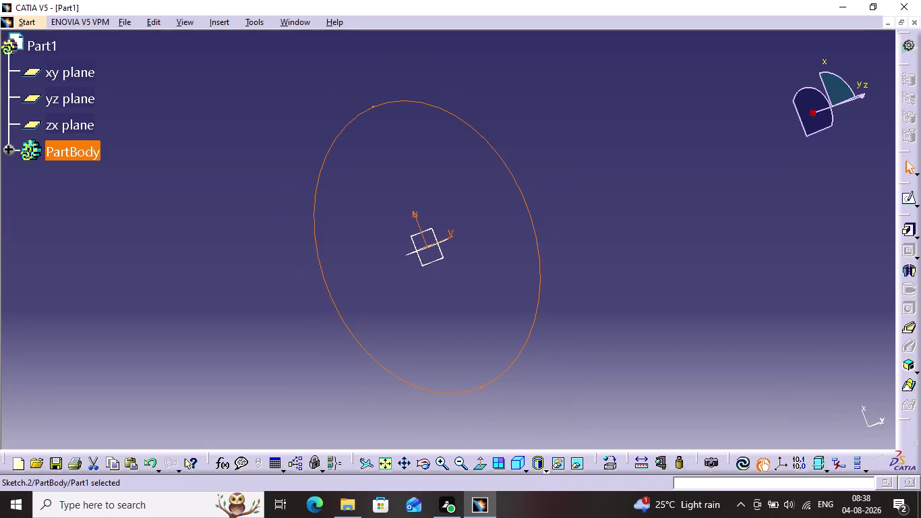
Orbit the view to inspect the 140 mm circle sketch, then deselect it.
click(422, 464)
drag(424, 241, 270, 384)
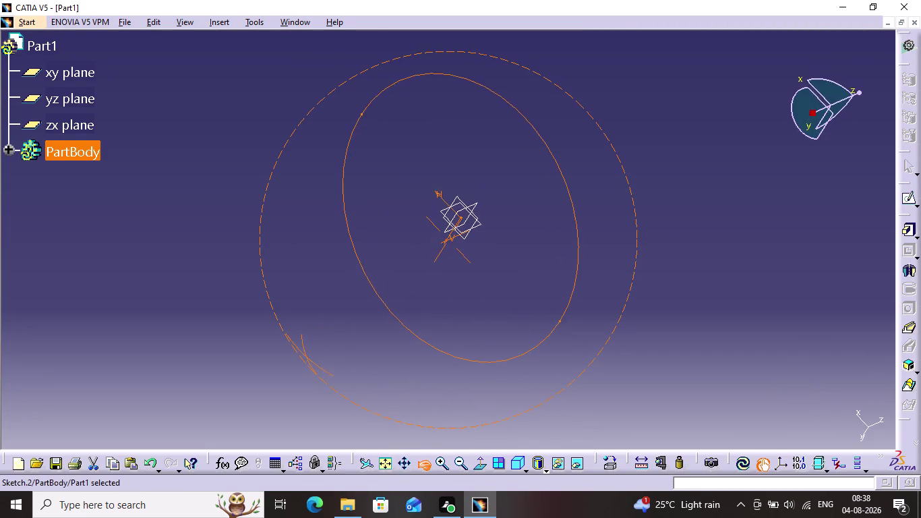
drag(270, 384, 569, 246)
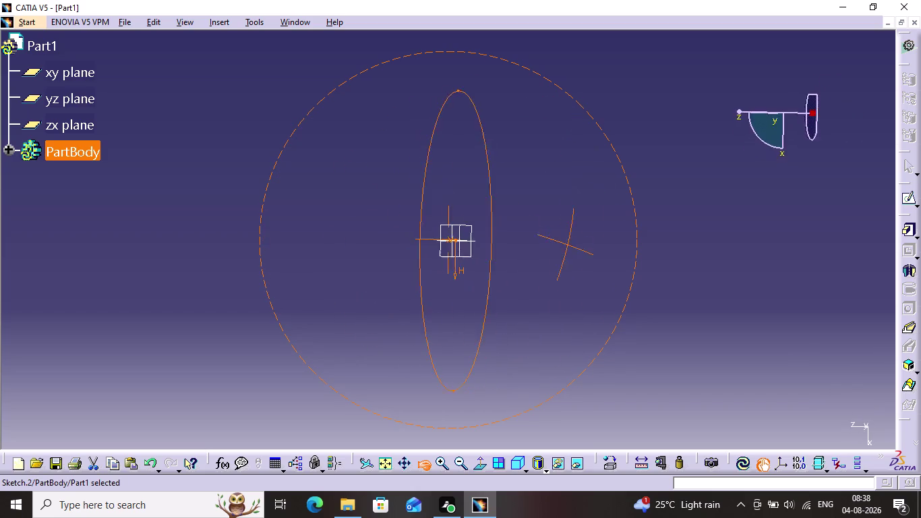
drag(569, 245, 718, 159)
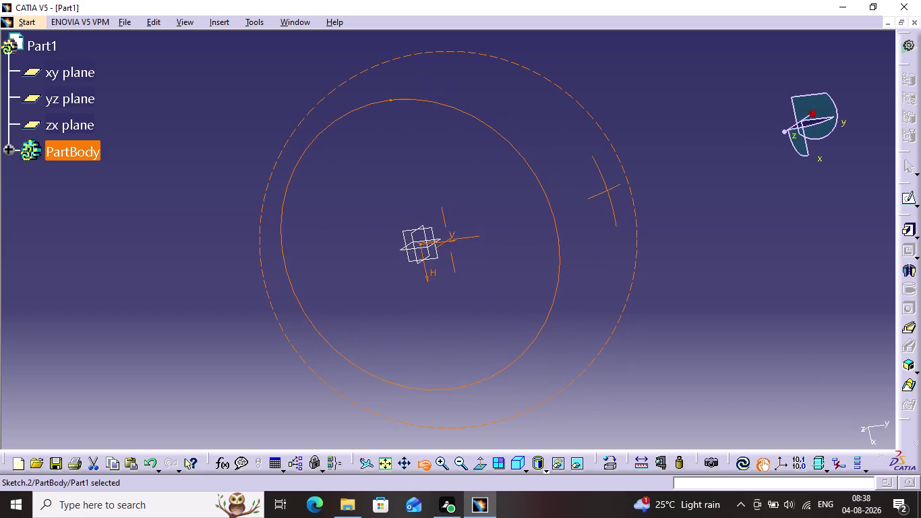
drag(717, 158, 603, 454)
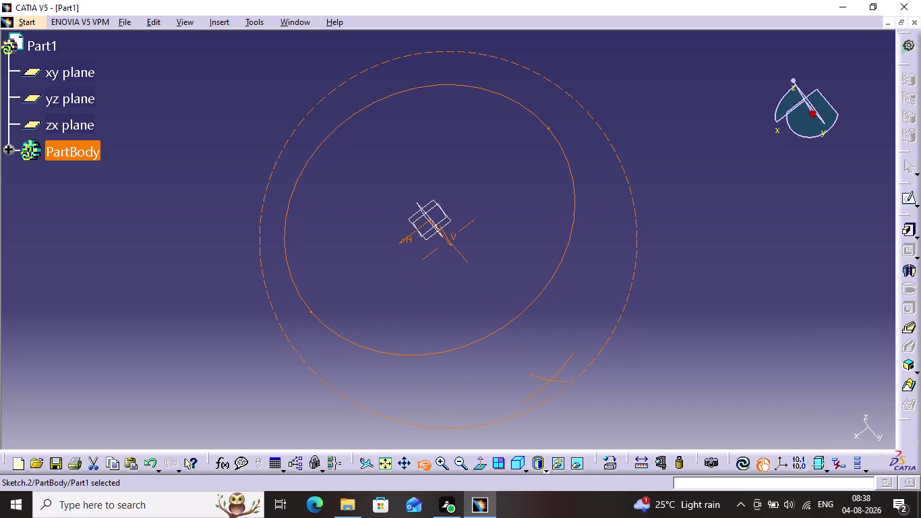
drag(603, 454, 602, 449)
click(728, 304)
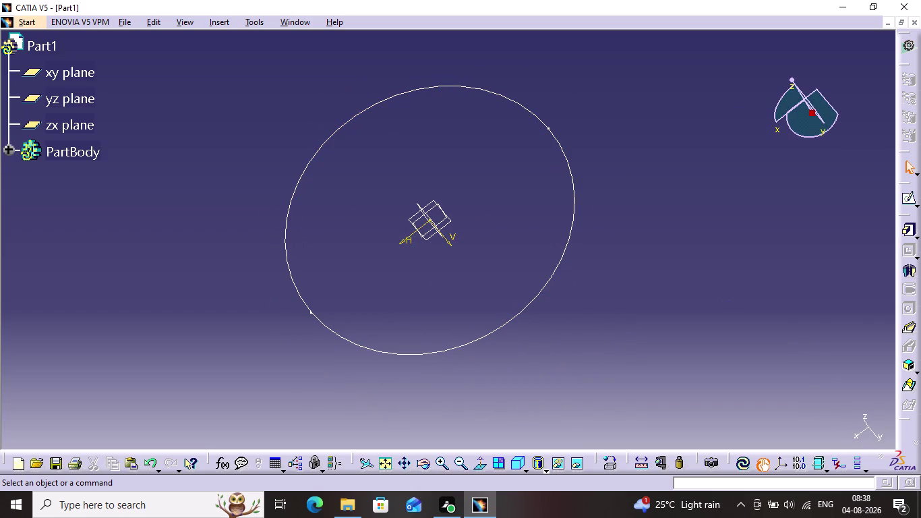
click(906, 235)
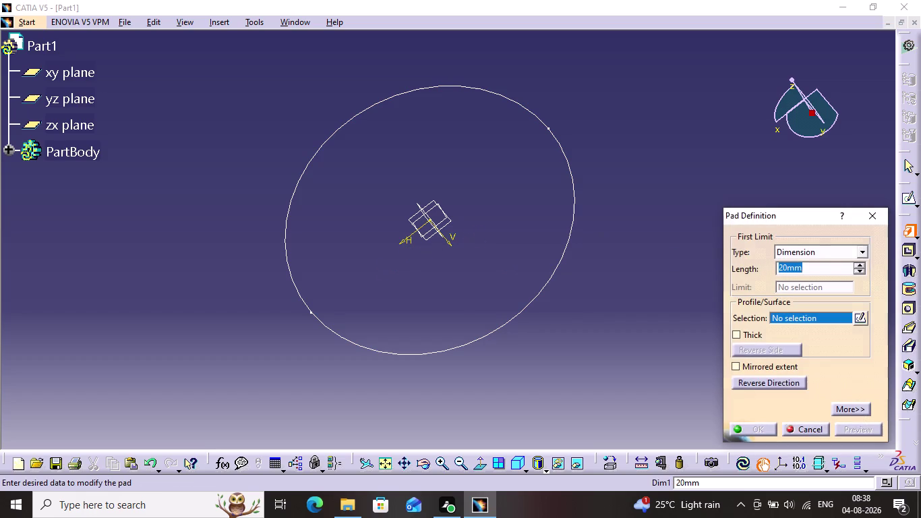
Pad the circle sketch into a 15 mm thick disc.
click(568, 249)
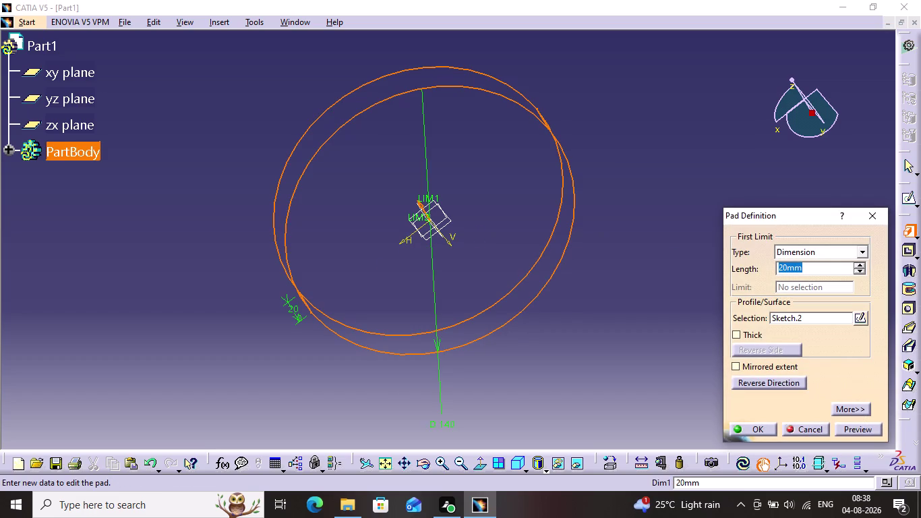
text(15)
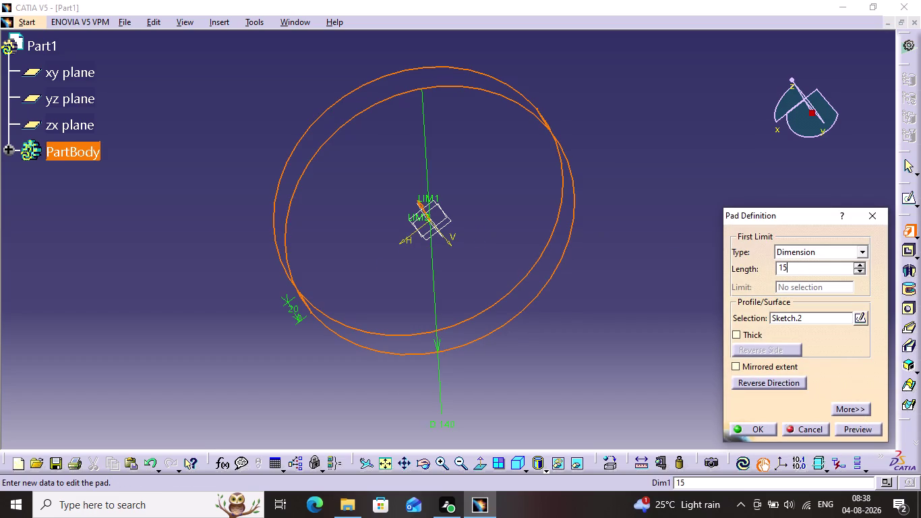
key(Right)
key(Down)
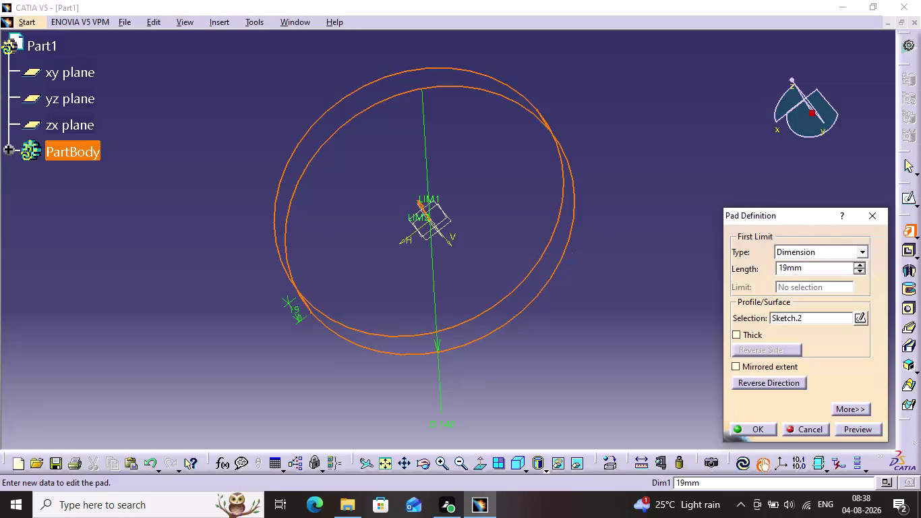
key(Up)
key(Down)
key(Down)
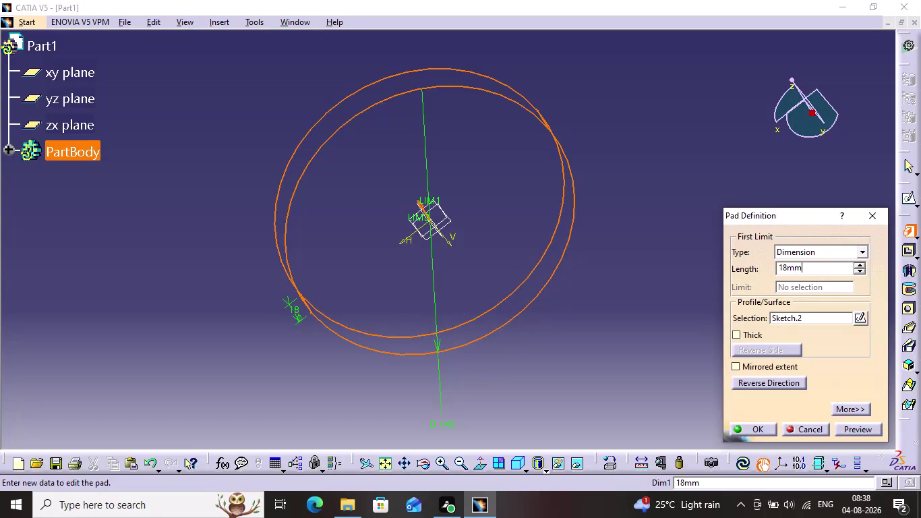
key(Down)
key(Down)
key(Down)
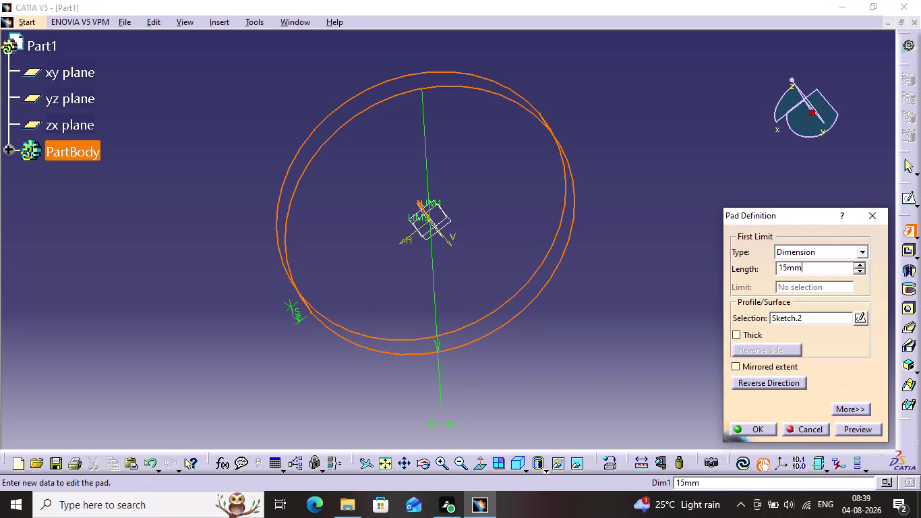
click(869, 427)
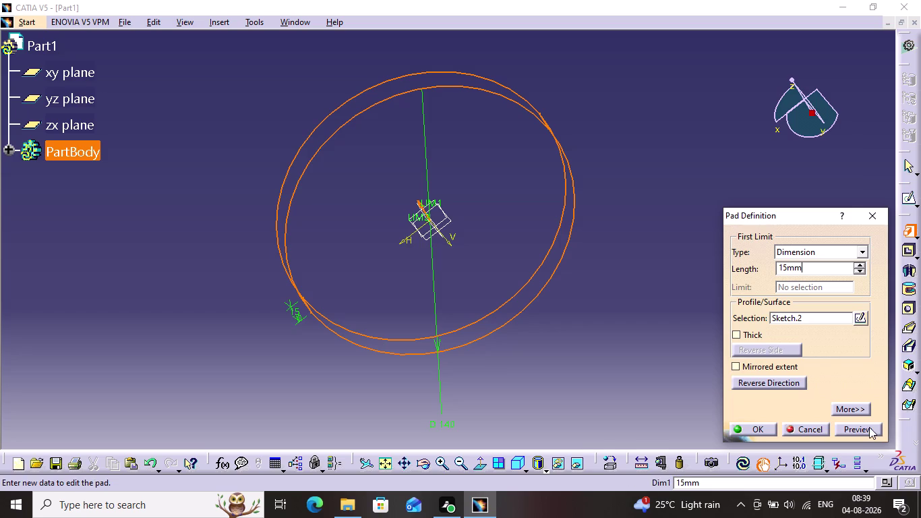
click(648, 383)
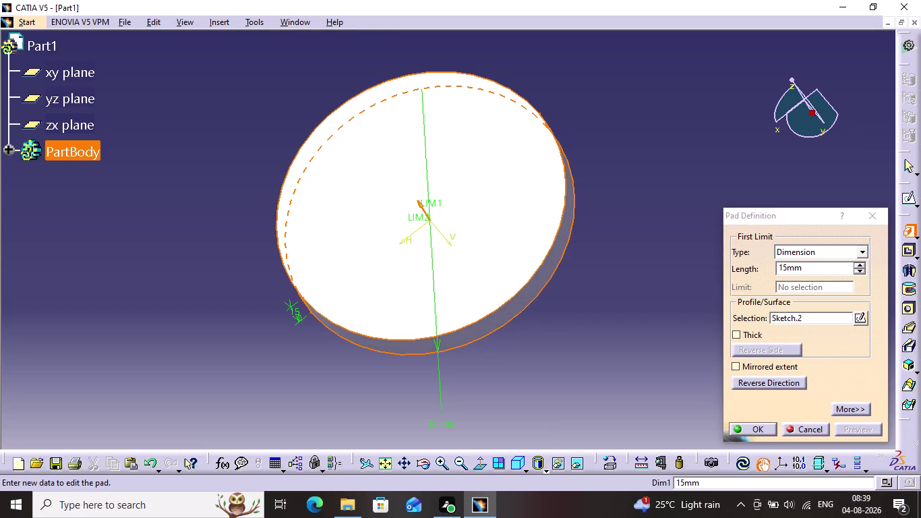
click(758, 425)
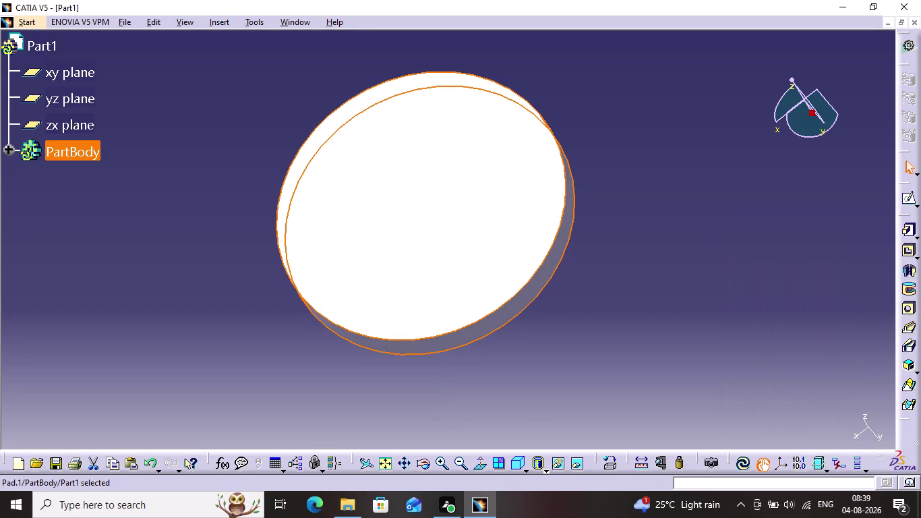
Start a new sketch on the disc's front face.
click(692, 387)
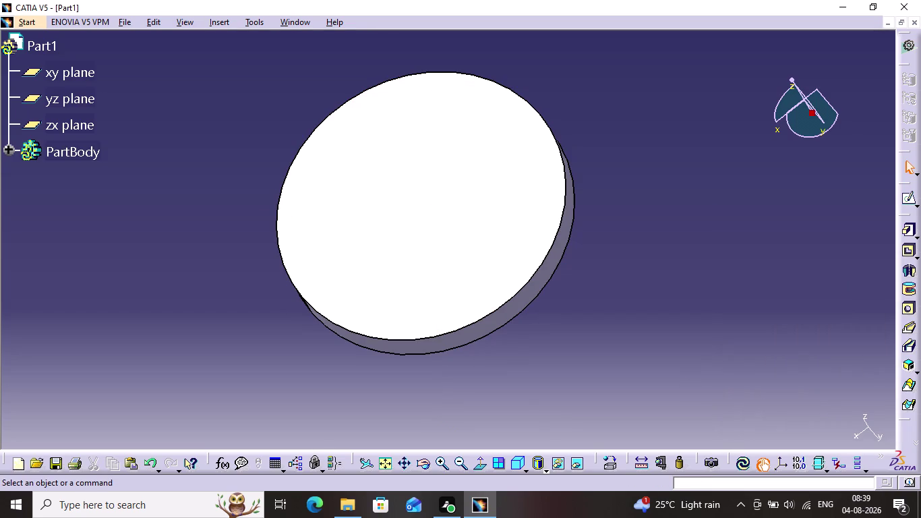
click(555, 169)
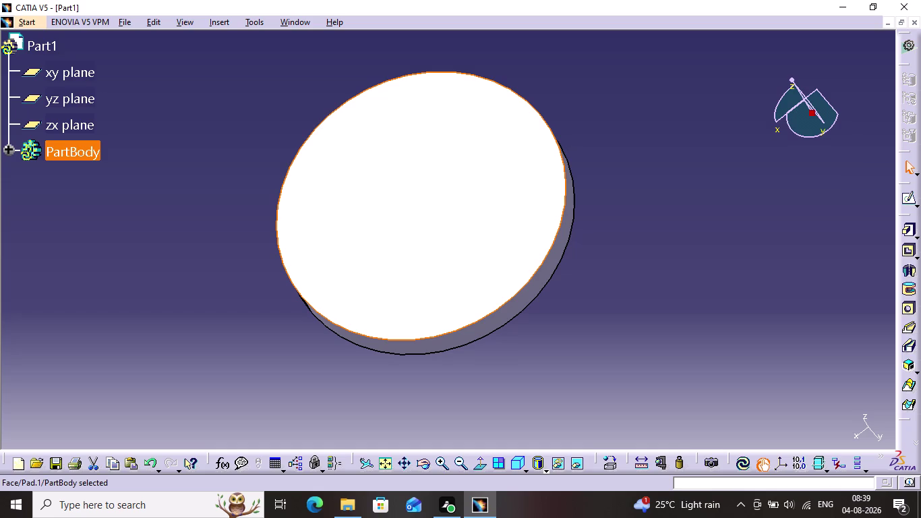
click(912, 202)
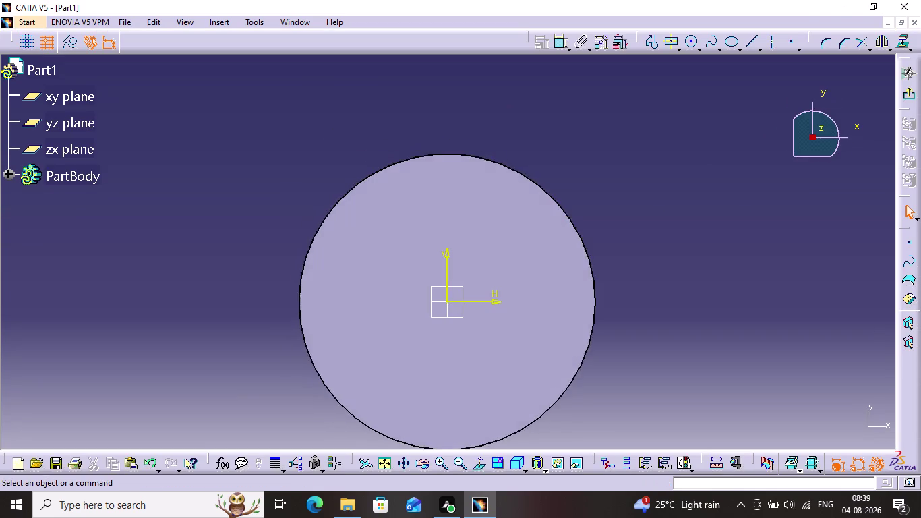
Pan the disc up in the view and begin a circle centred on the sketch origin.
click(409, 472)
drag(485, 401, 487, 400)
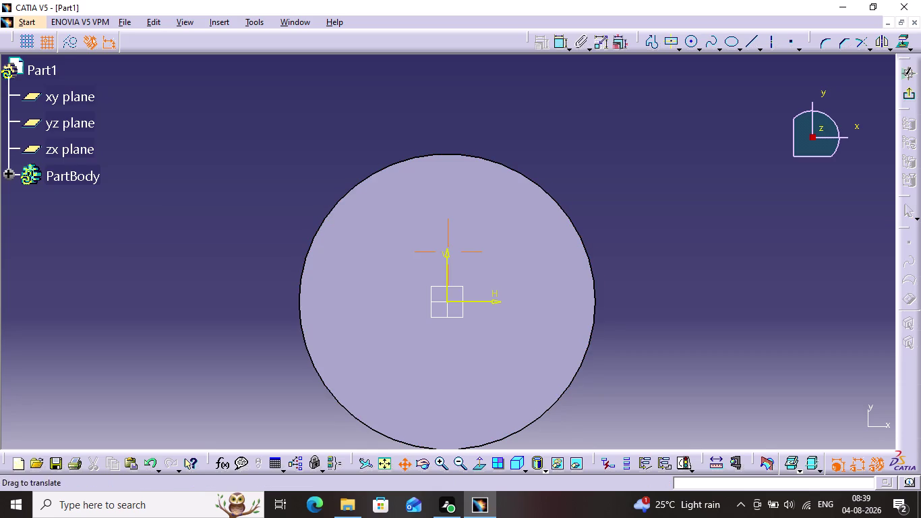
drag(488, 400, 510, 352)
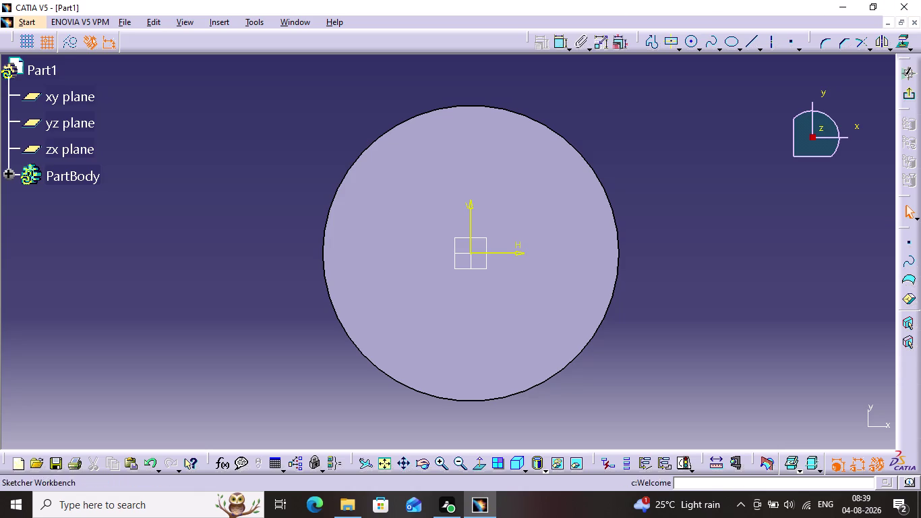
click(690, 42)
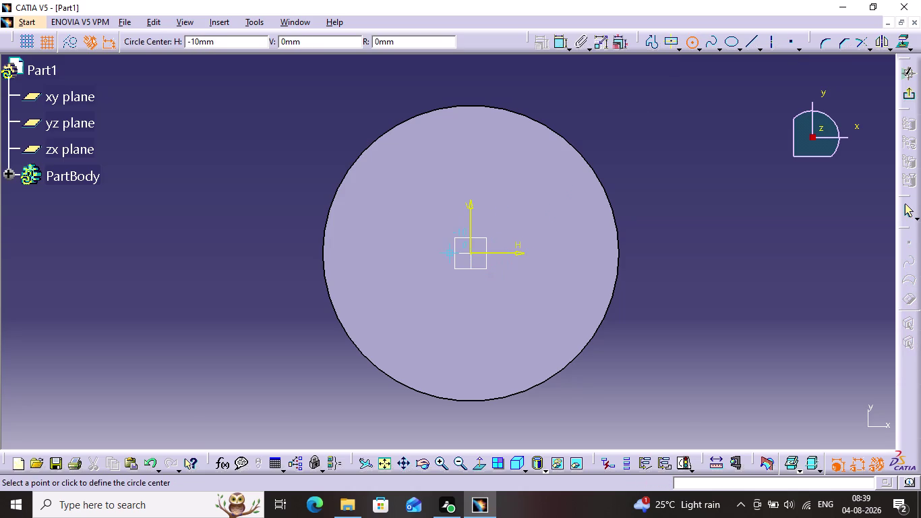
click(471, 250)
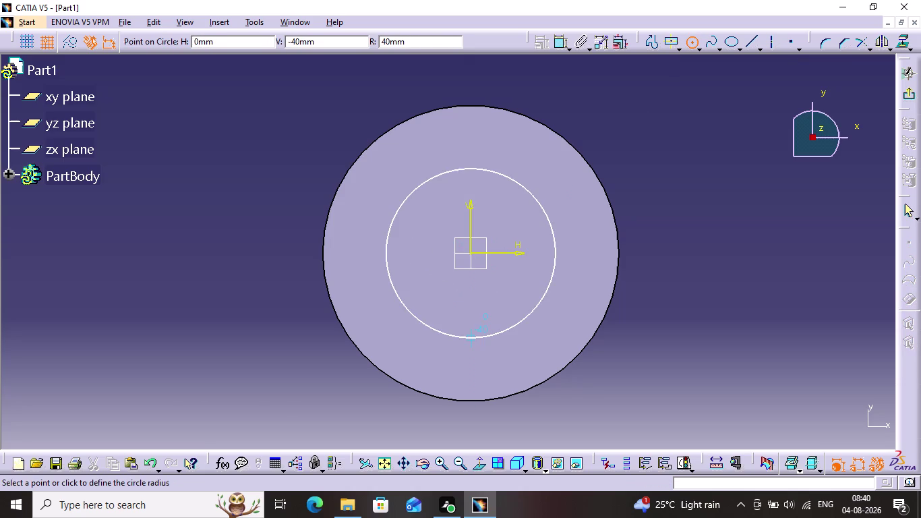
Dimension the inner circle and change its diameter from 101.98 to 95 mm.
click(485, 362)
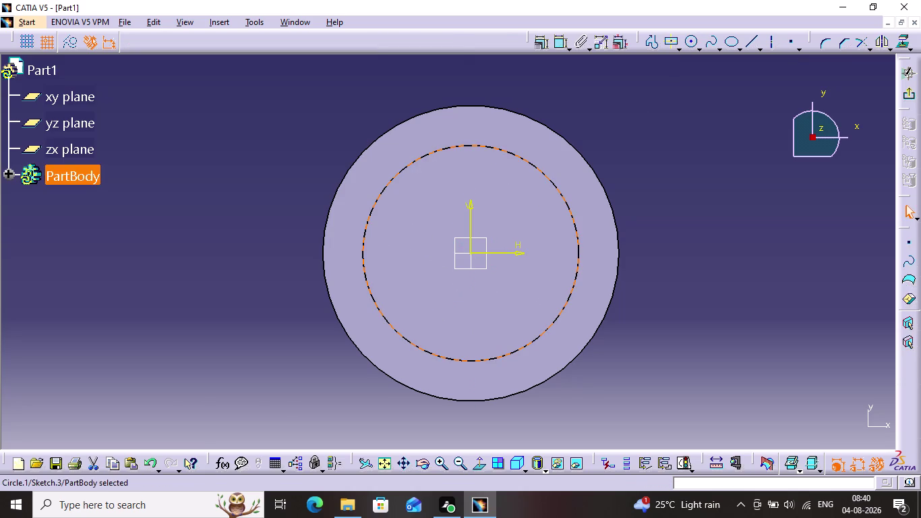
click(745, 257)
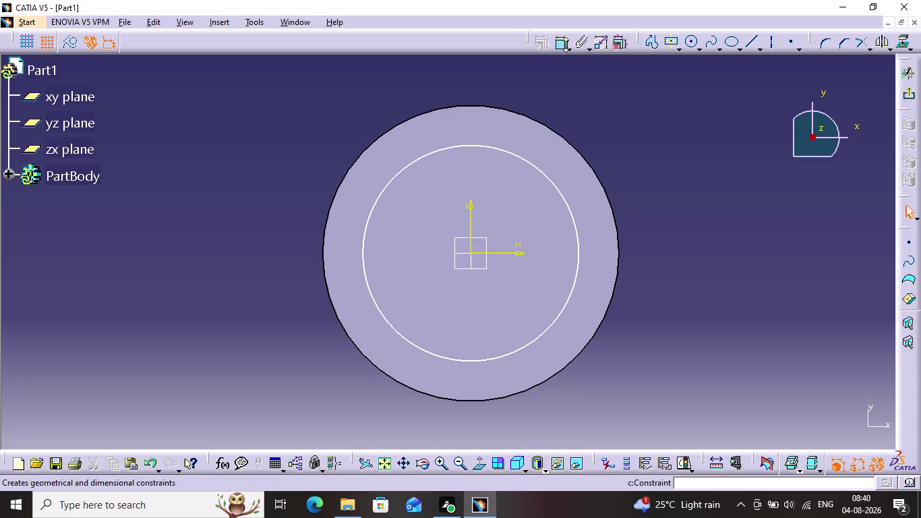
click(562, 42)
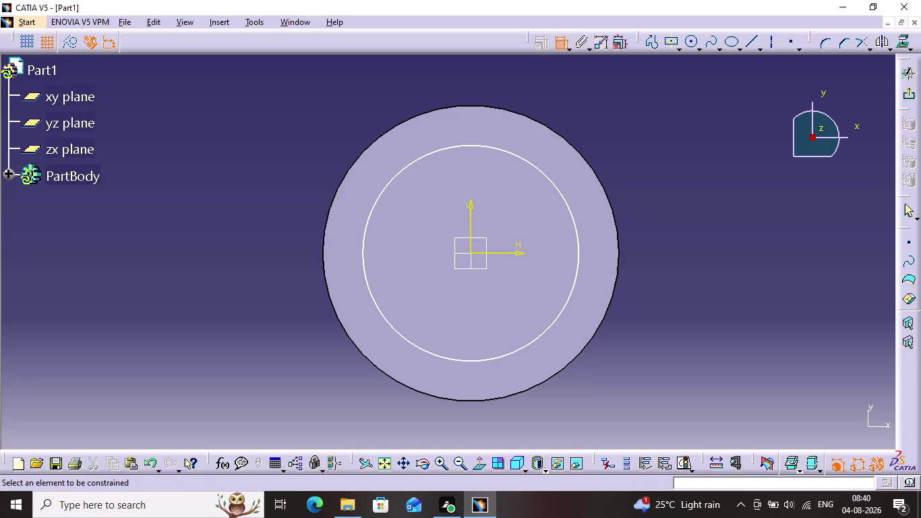
click(528, 157)
click(646, 114)
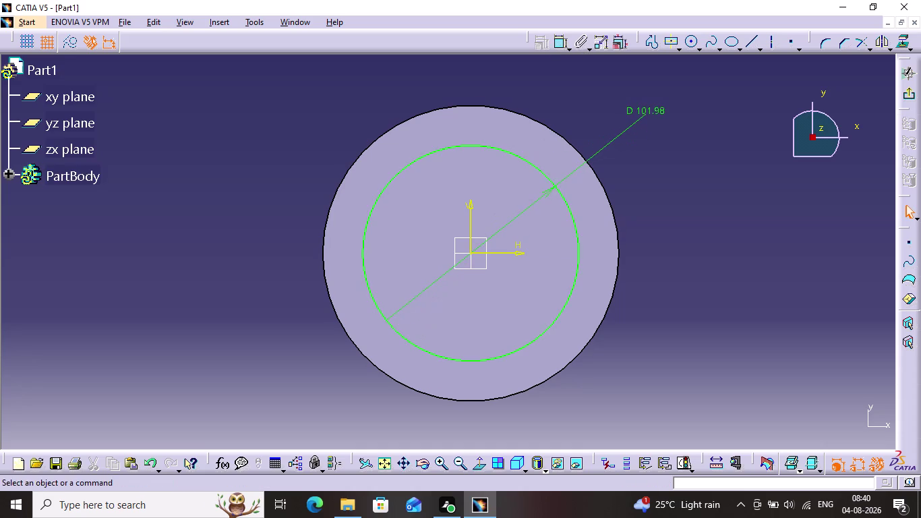
double_click(650, 108)
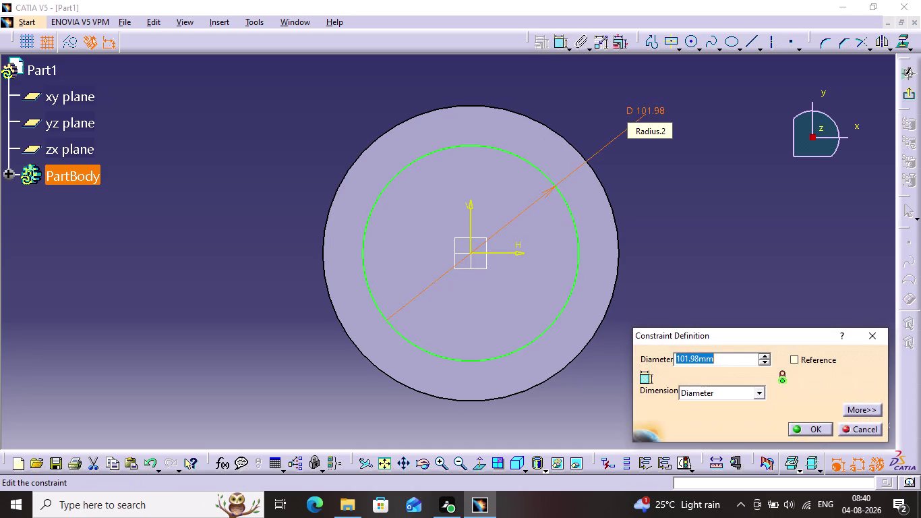
text(95)
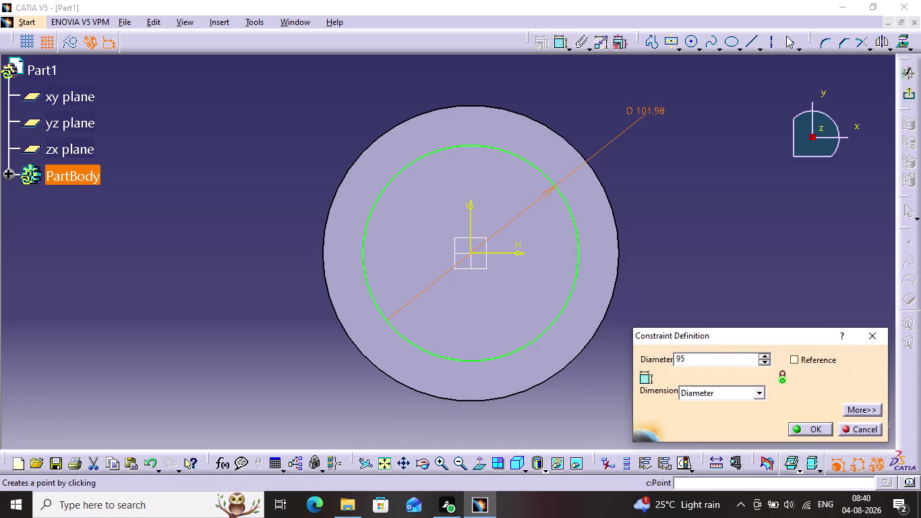
click(817, 422)
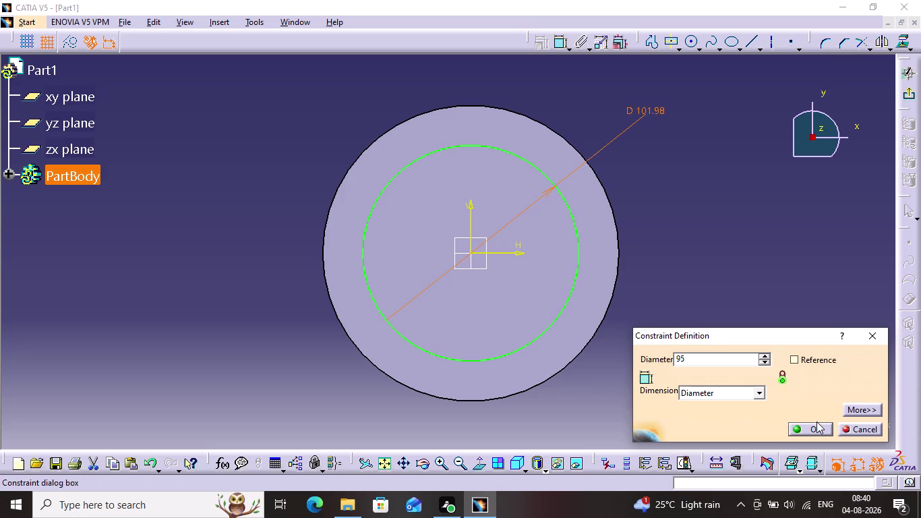
click(817, 425)
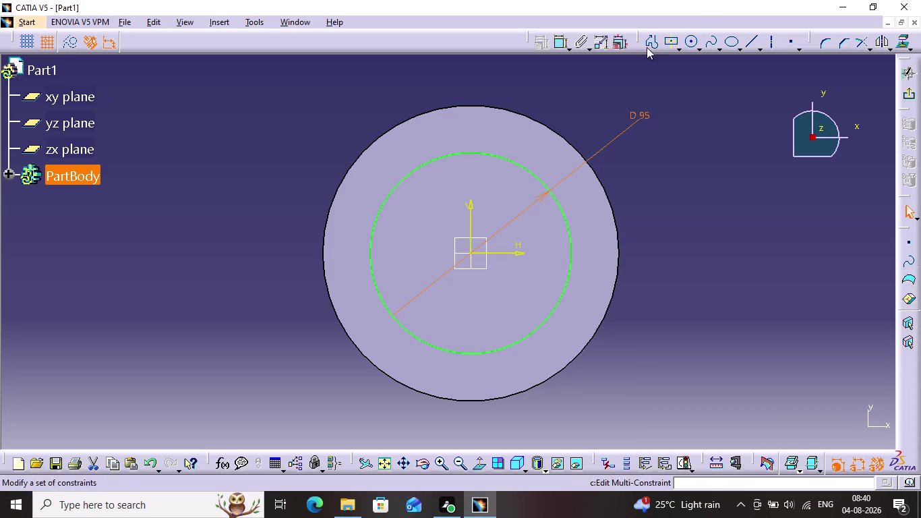
click(691, 43)
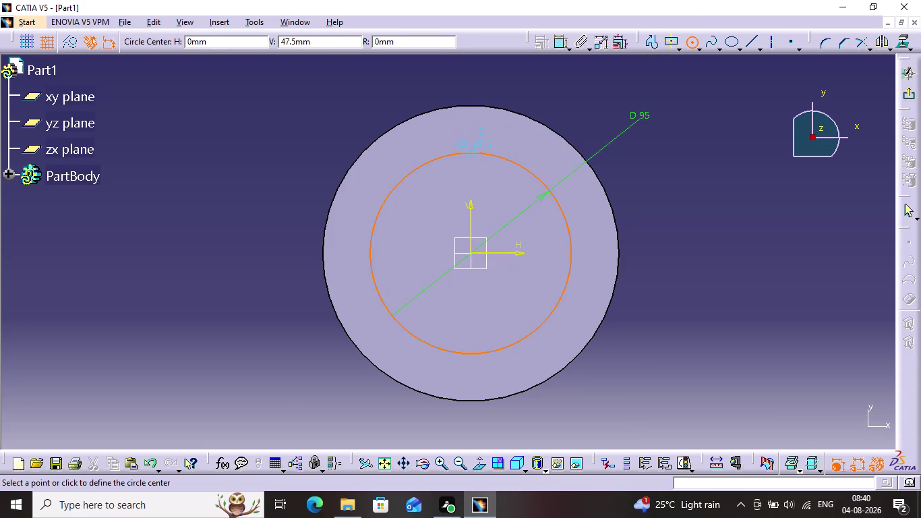
Draw small circles centred on the top and right of the 95 mm circle.
click(474, 152)
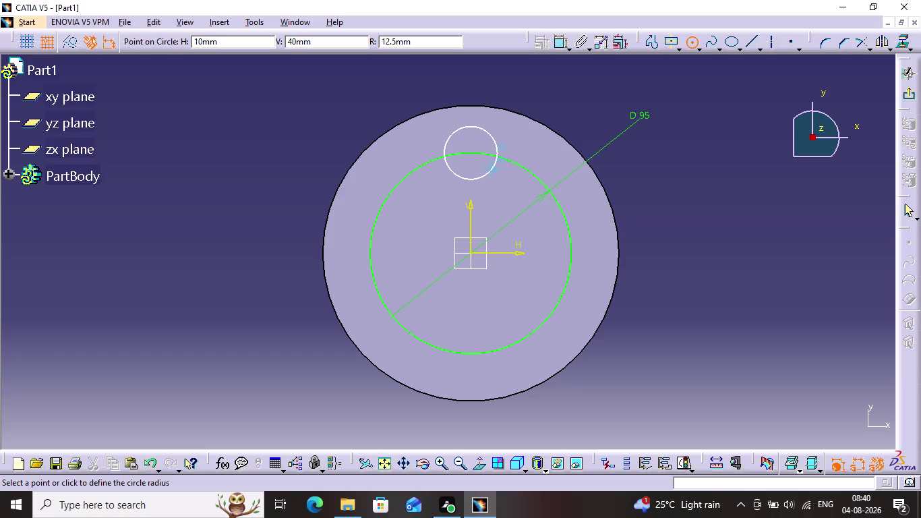
click(484, 172)
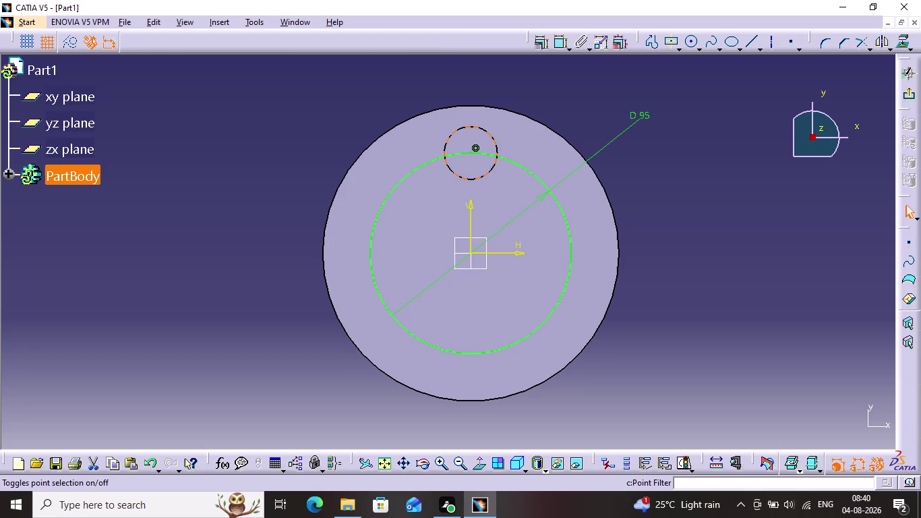
click(840, 247)
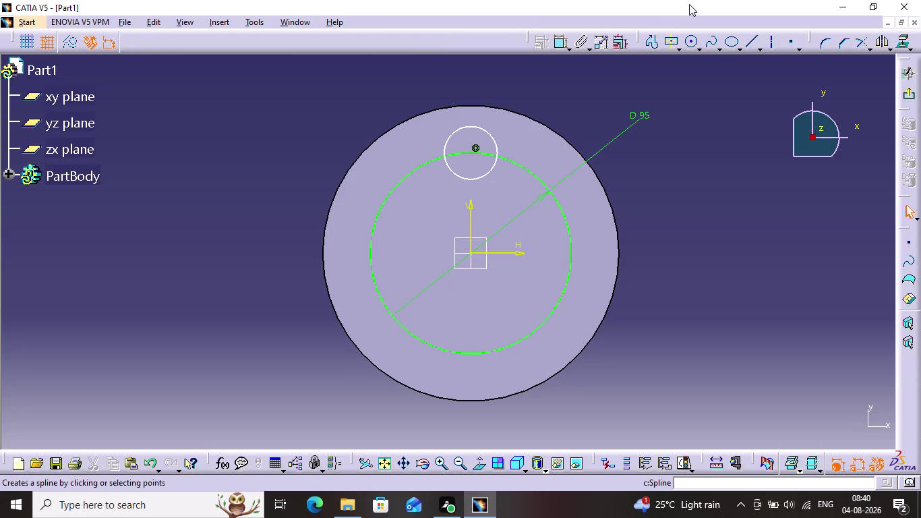
click(702, 40)
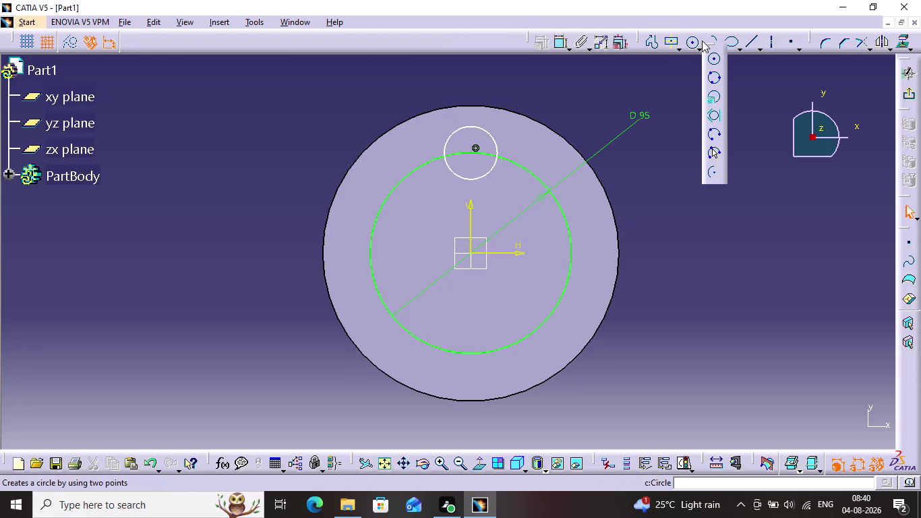
click(688, 39)
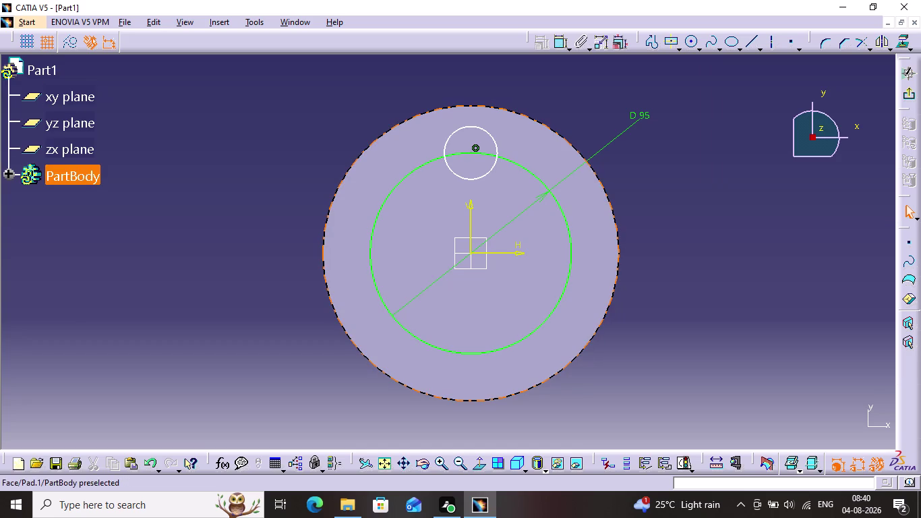
click(692, 41)
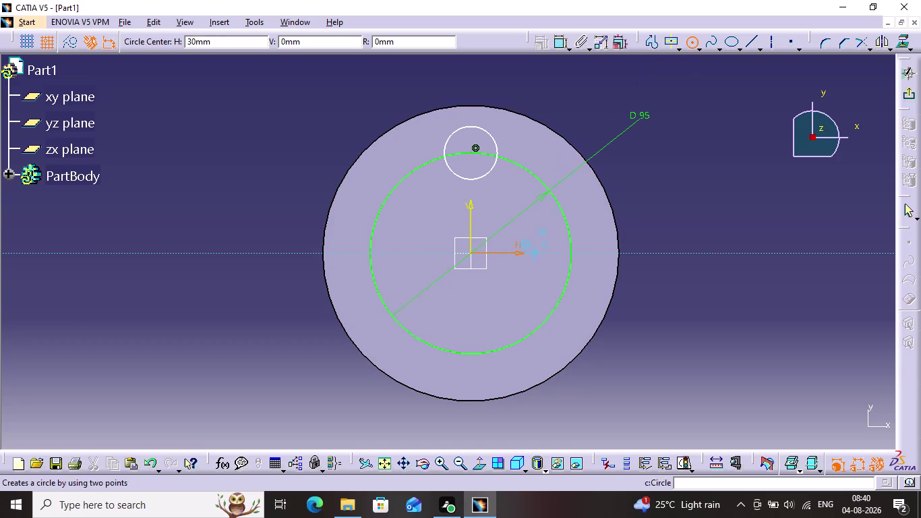
click(572, 255)
click(575, 268)
click(658, 239)
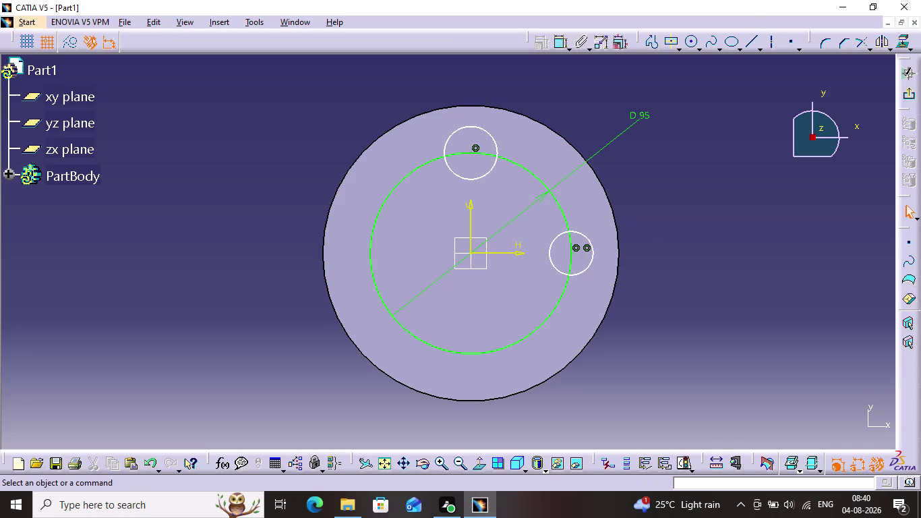
Draw small circles centred on the left and bottom of the 95 mm circle.
click(687, 40)
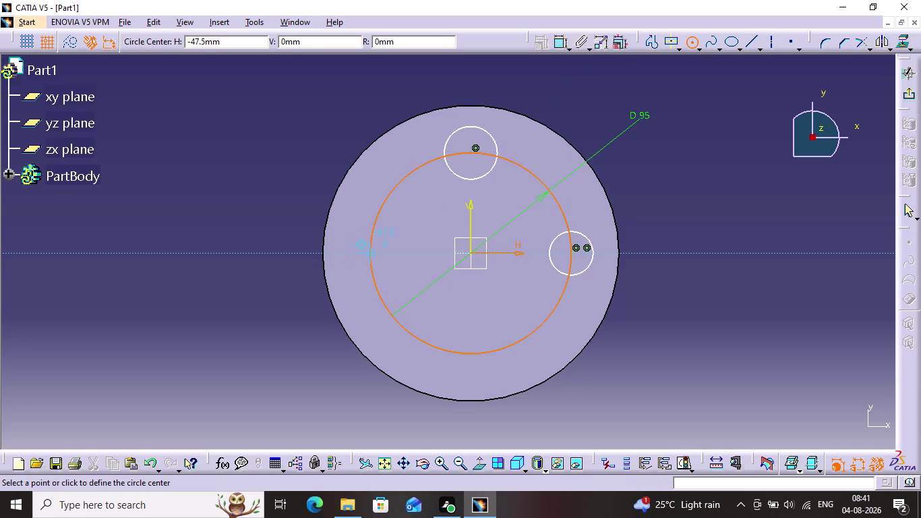
click(370, 253)
click(361, 273)
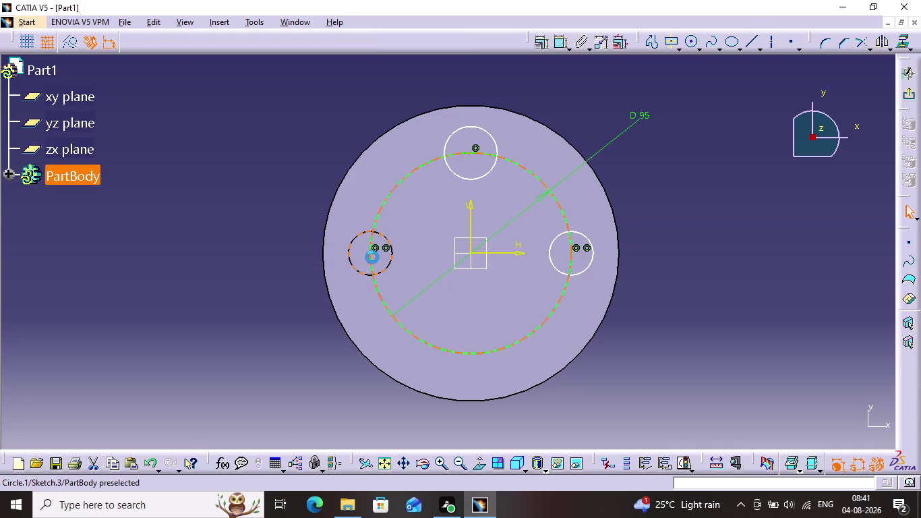
click(635, 160)
click(687, 47)
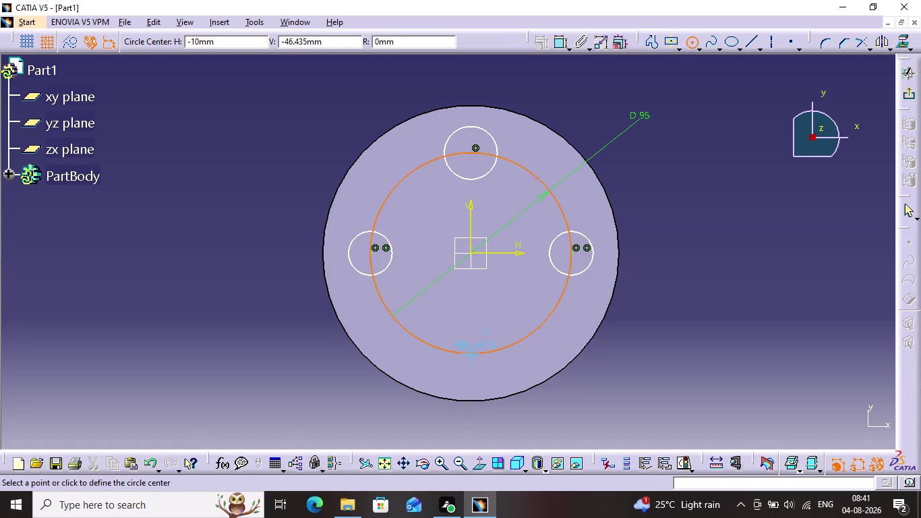
click(471, 353)
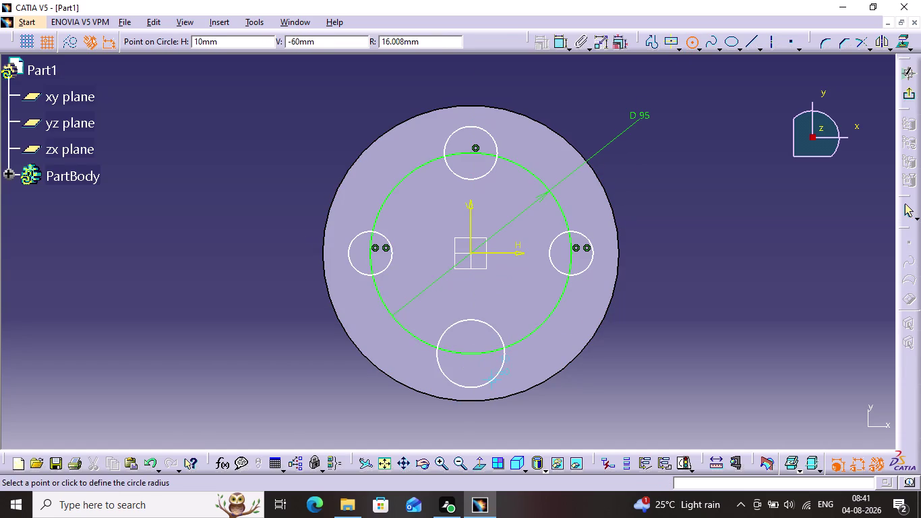
click(483, 364)
click(677, 331)
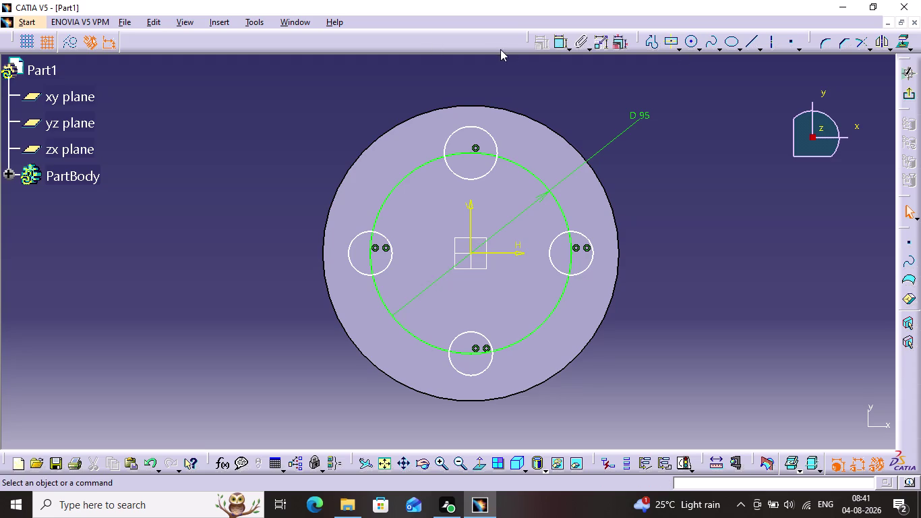
double_click(560, 44)
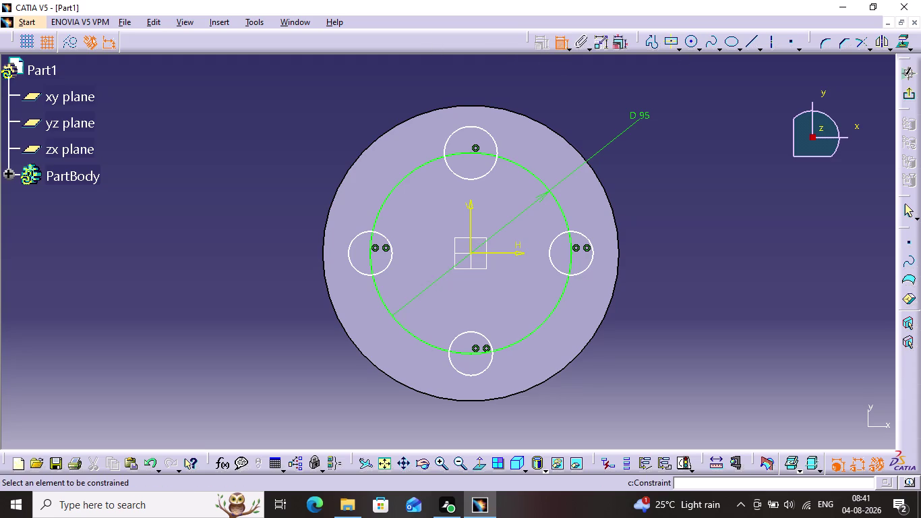
Set the top and right hole circles to 20 mm diameter.
click(470, 128)
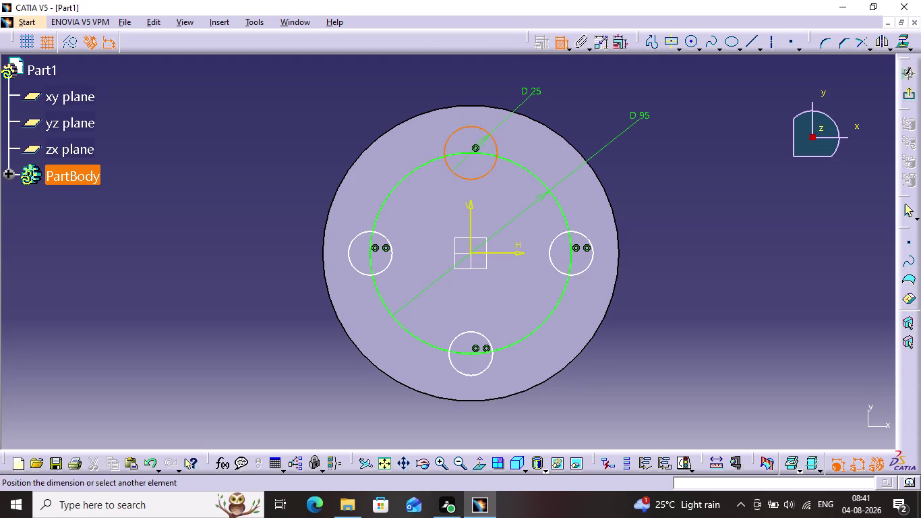
click(531, 95)
double_click(534, 91)
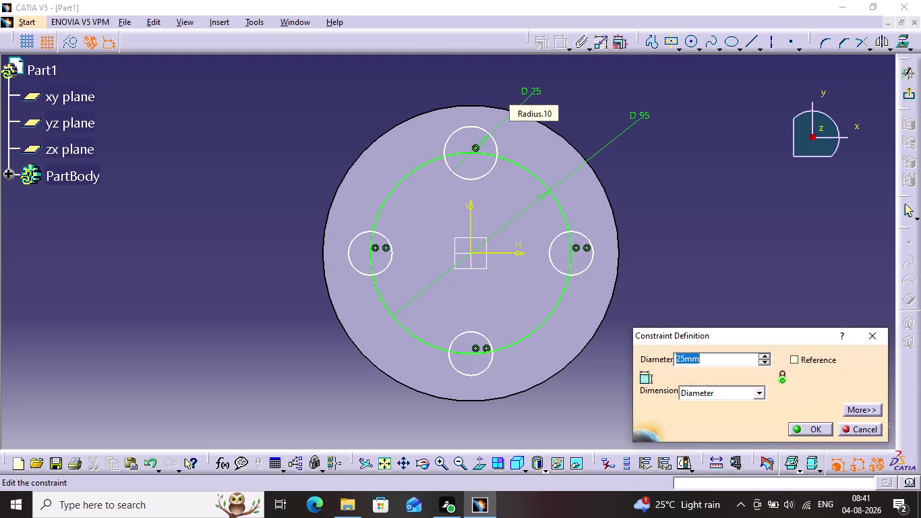
text(20)
key(Return)
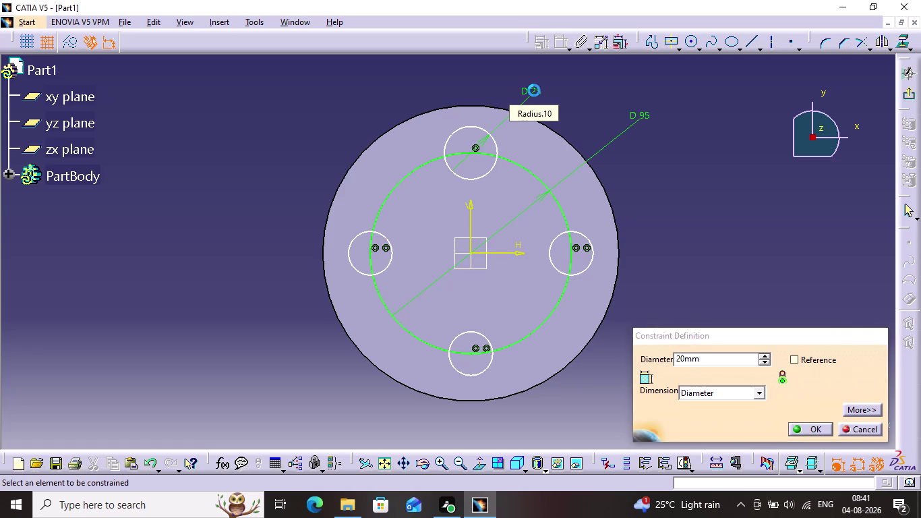
click(586, 232)
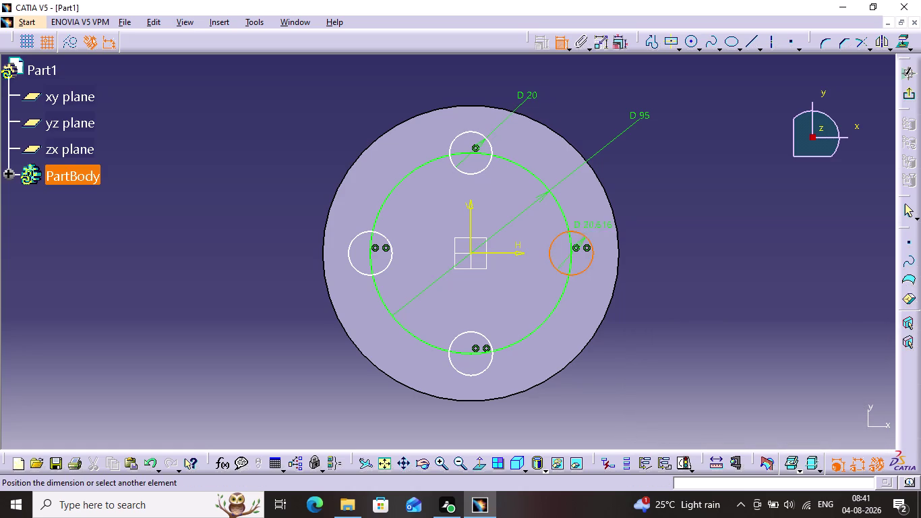
triple_click(662, 209)
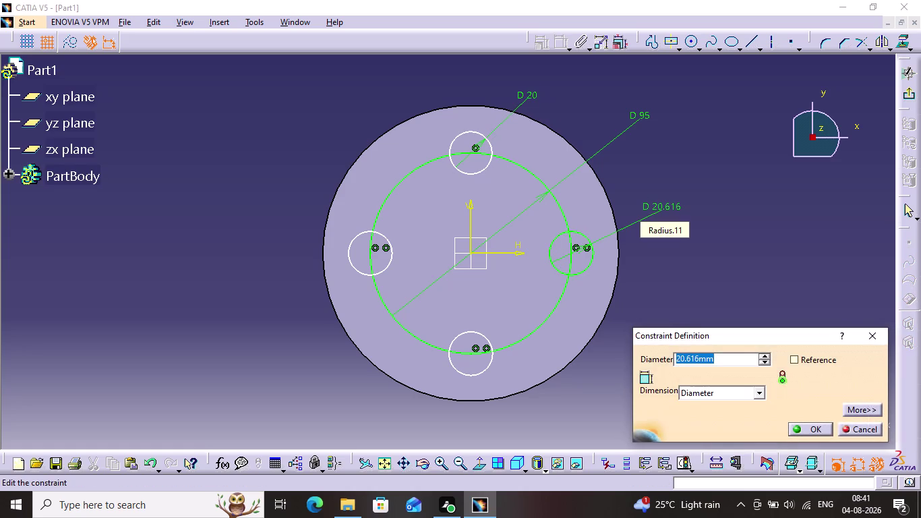
text(2)
text(0)
key(Return)
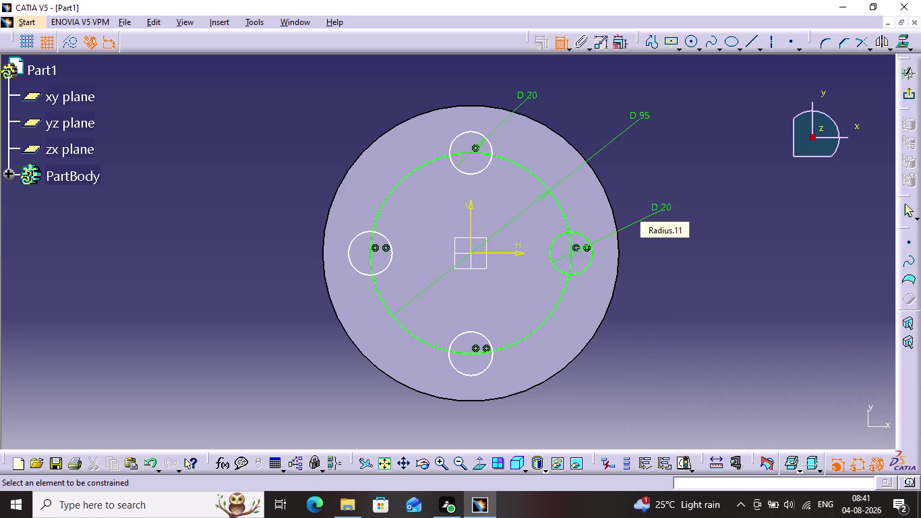
Set the bottom and left hole circles to 20 mm, correcting the left from 20.616.
click(483, 373)
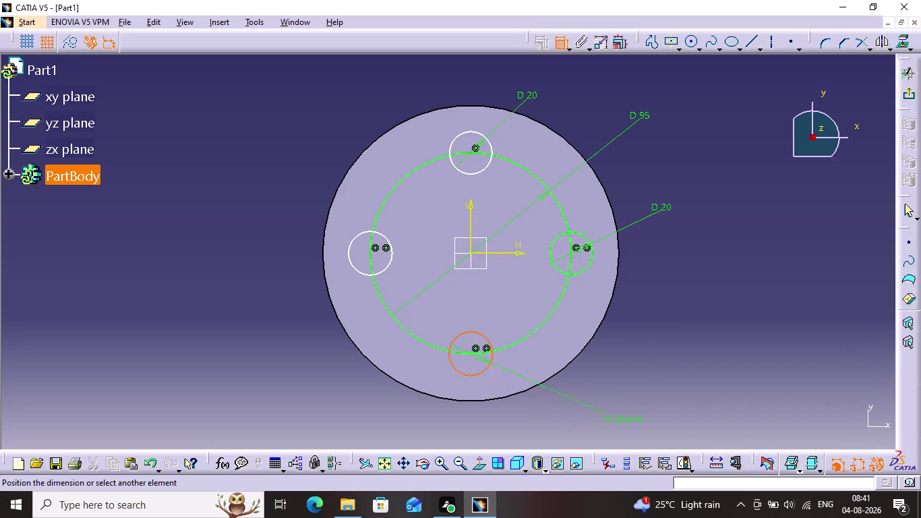
click(628, 411)
double_click(633, 410)
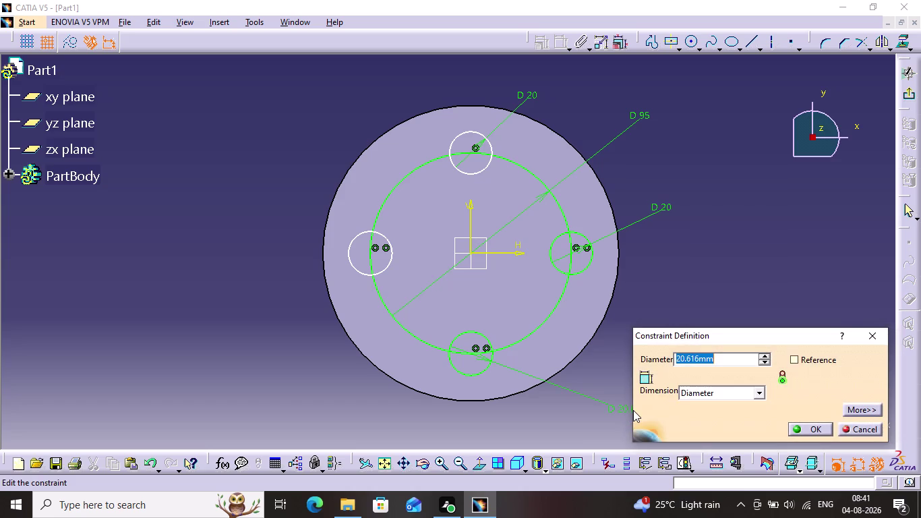
text(20)
key(Return)
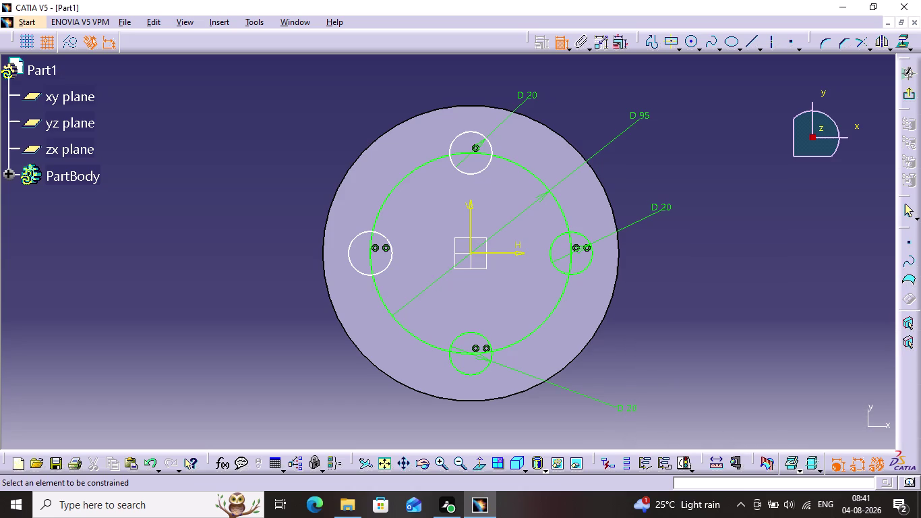
click(349, 259)
click(237, 320)
double_click(239, 311)
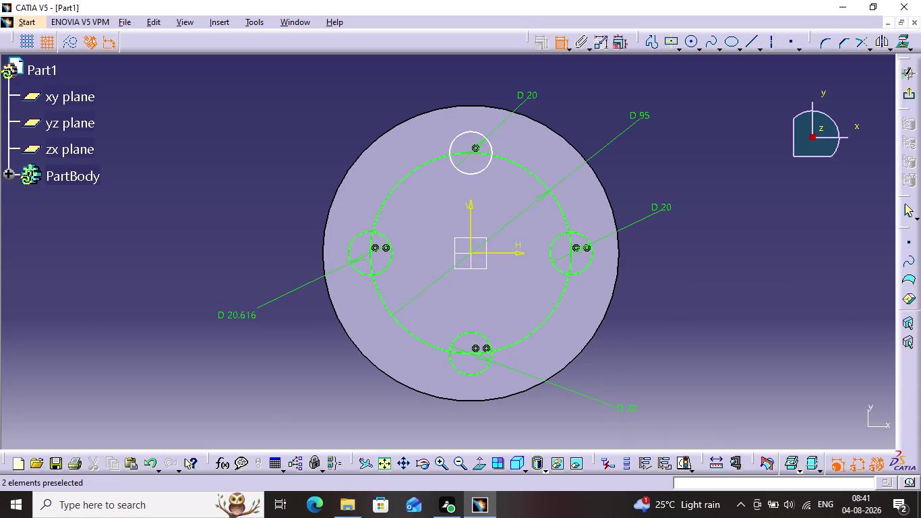
text(20)
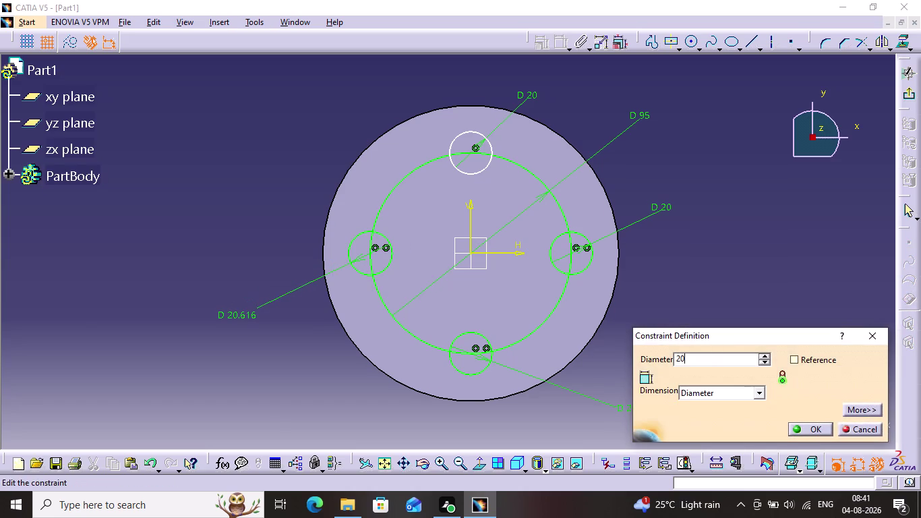
key(Return)
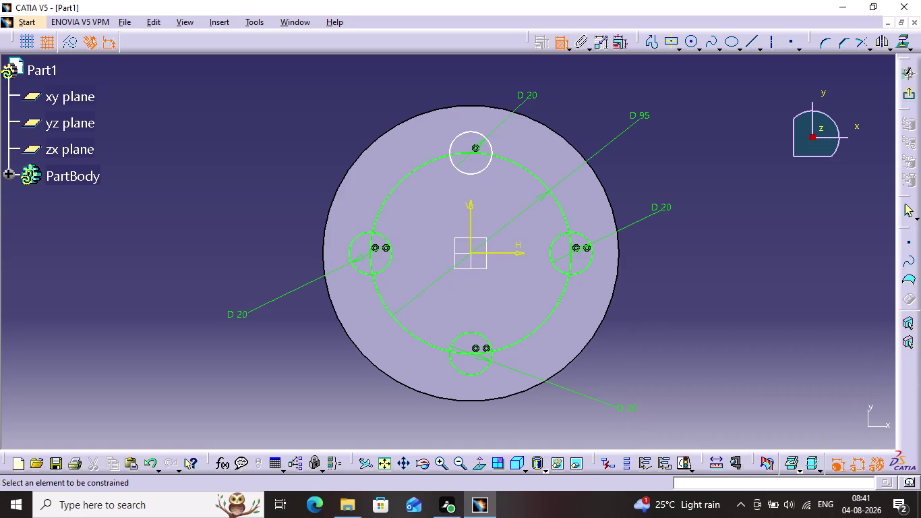
click(561, 34)
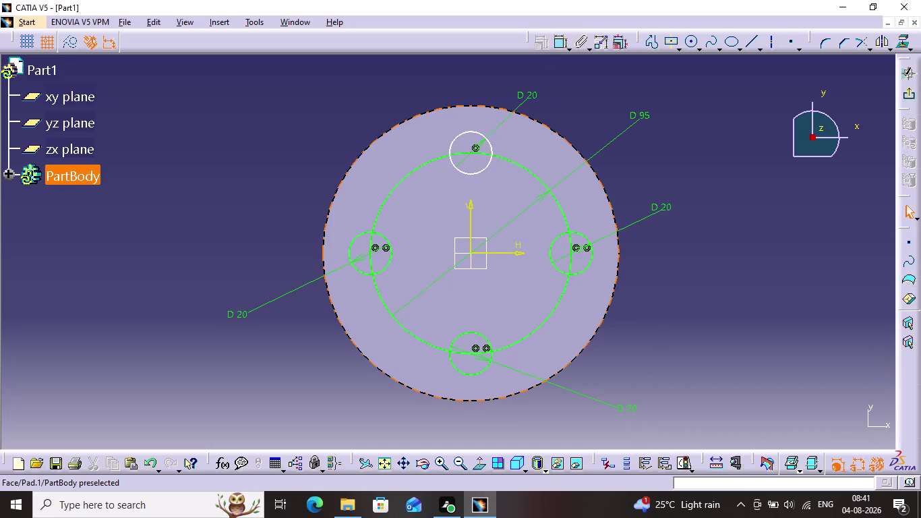
middle_drag(470, 163, 505, 111)
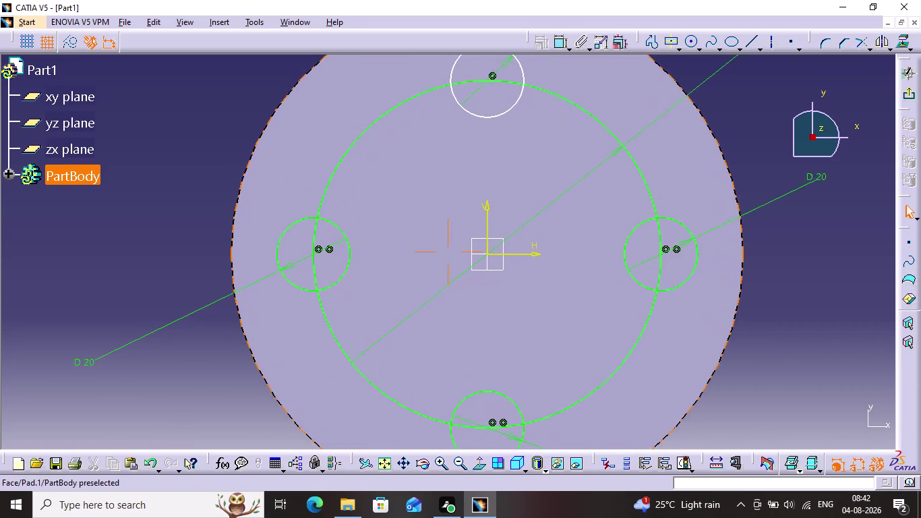
Make the top hole's centre coincident with the 95 mm pitch circle.
middle_drag(504, 111, 519, 84)
middle_drag(513, 85, 500, 243)
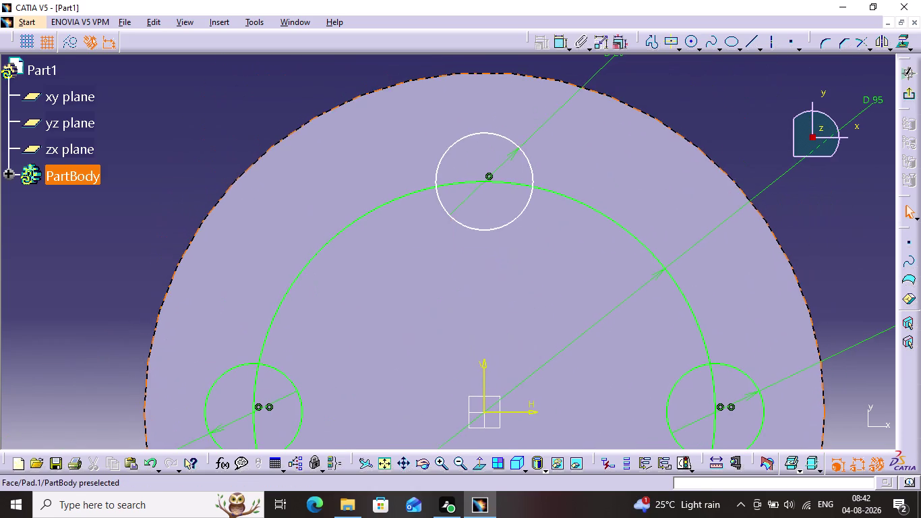
click(483, 182)
click(468, 181)
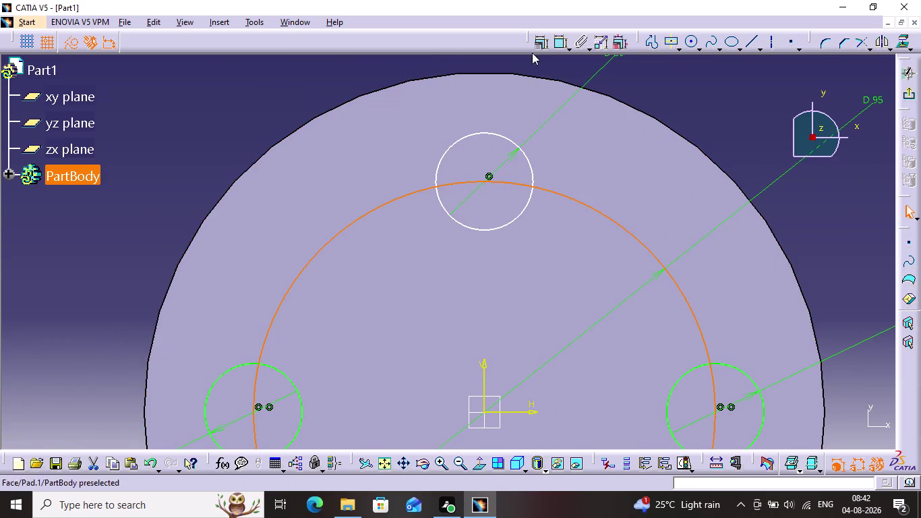
click(485, 182)
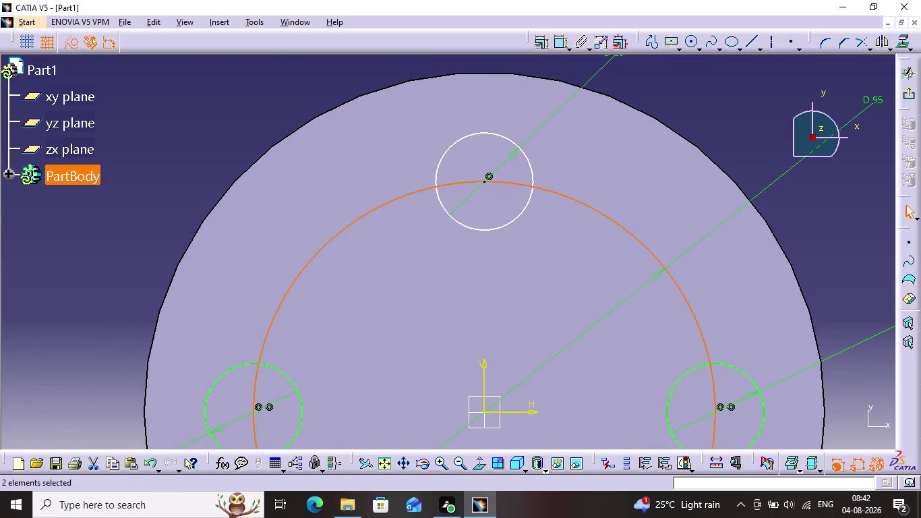
click(458, 181)
click(493, 157)
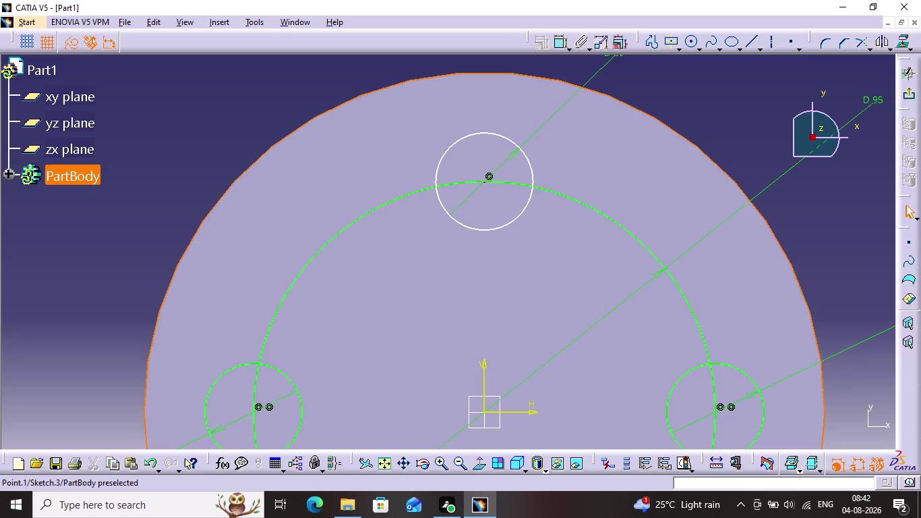
click(485, 183)
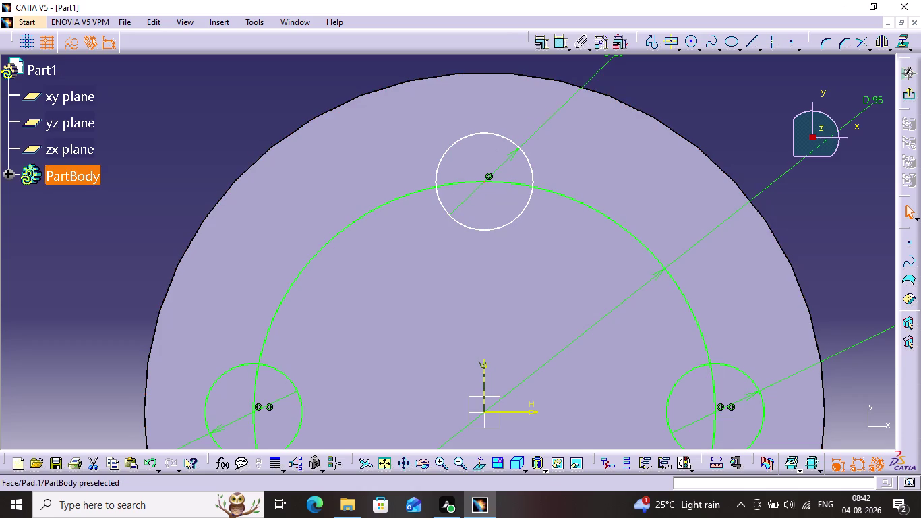
click(482, 367)
click(534, 48)
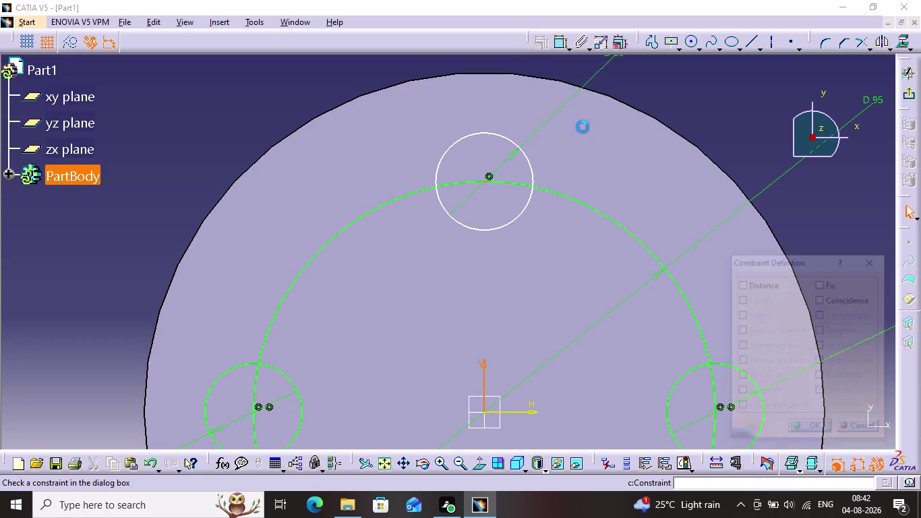
click(827, 297)
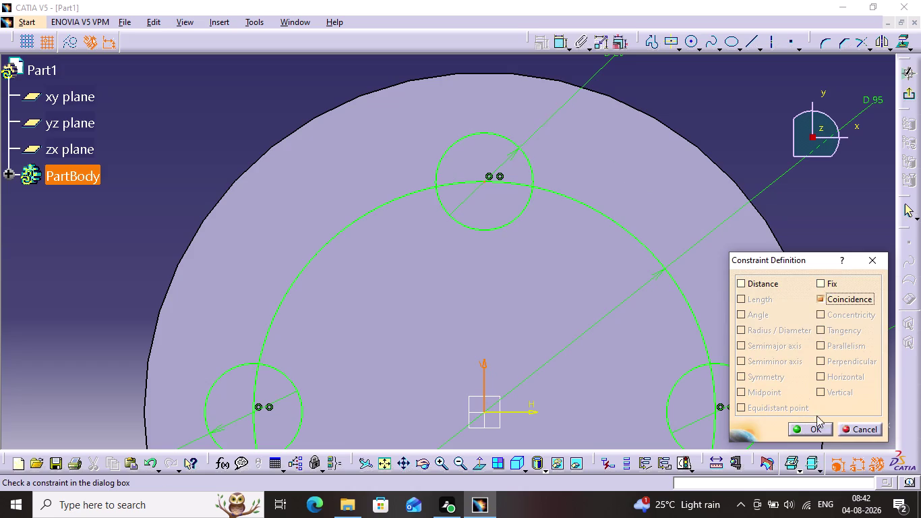
click(818, 432)
click(665, 202)
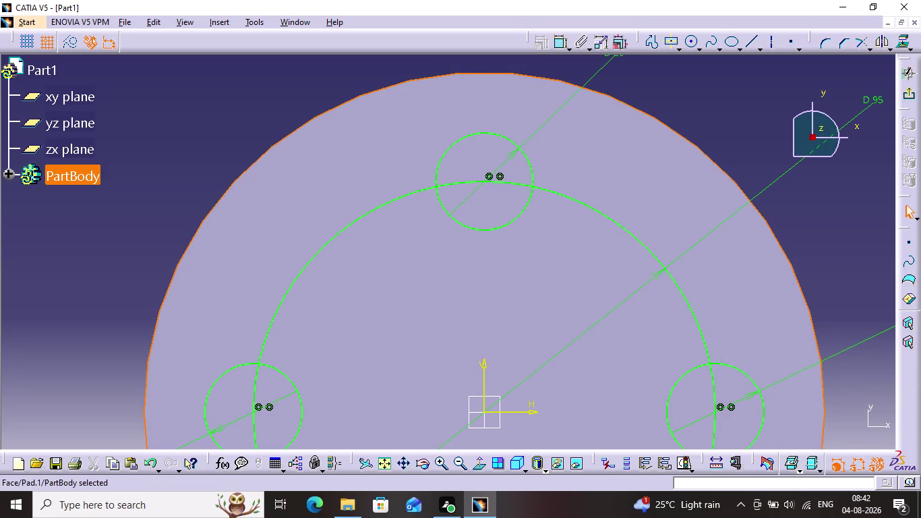
Convert the 95 mm pitch circle to construction geometry and leave the sketch.
click(622, 227)
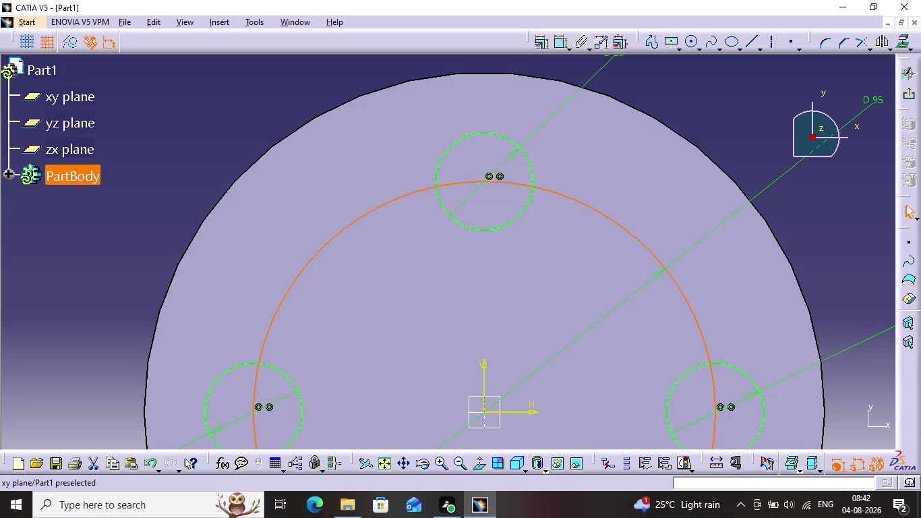
click(74, 45)
click(189, 108)
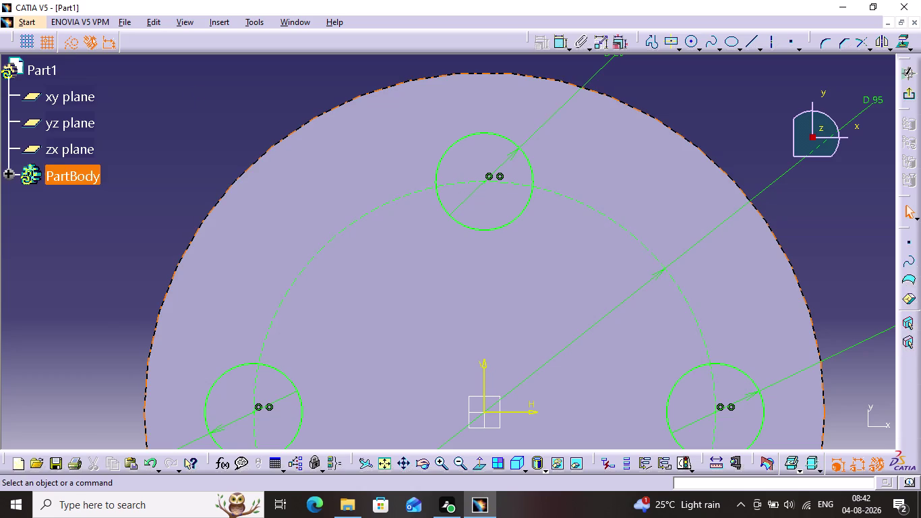
middle_drag(272, 172, 274, 241)
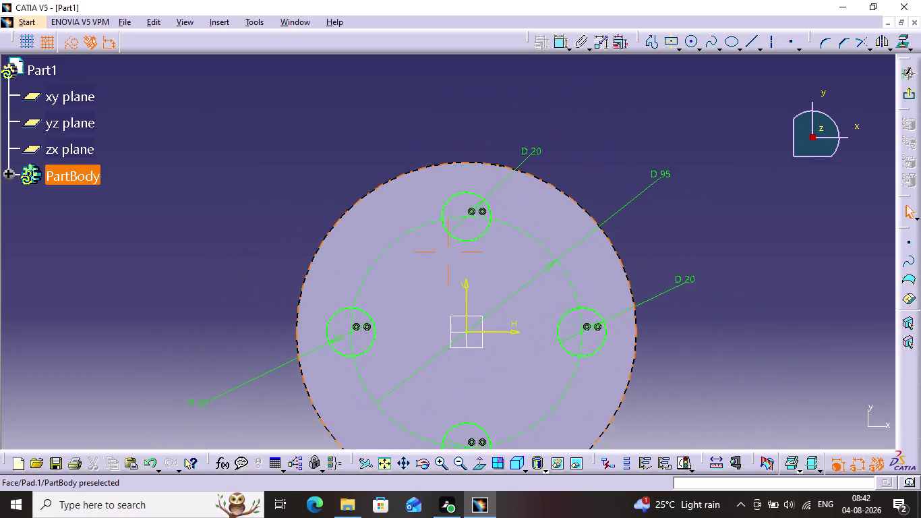
middle_drag(274, 241, 275, 274)
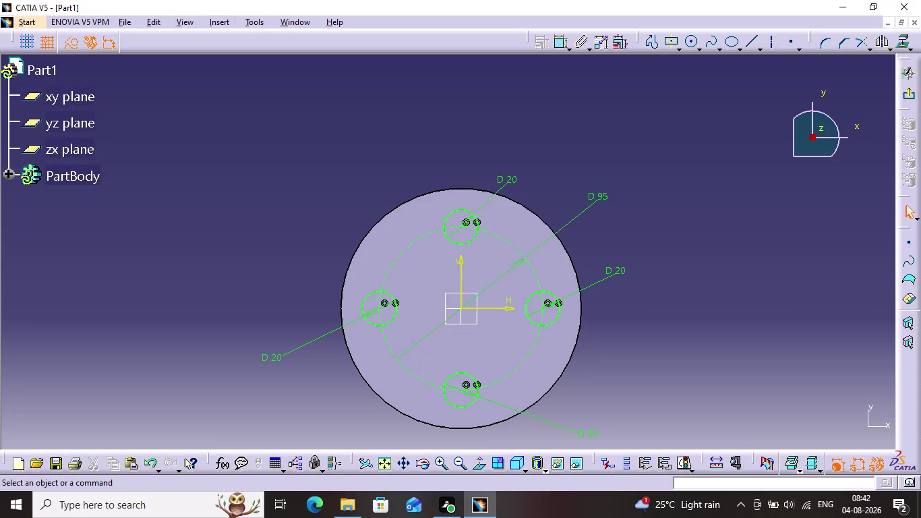
click(908, 100)
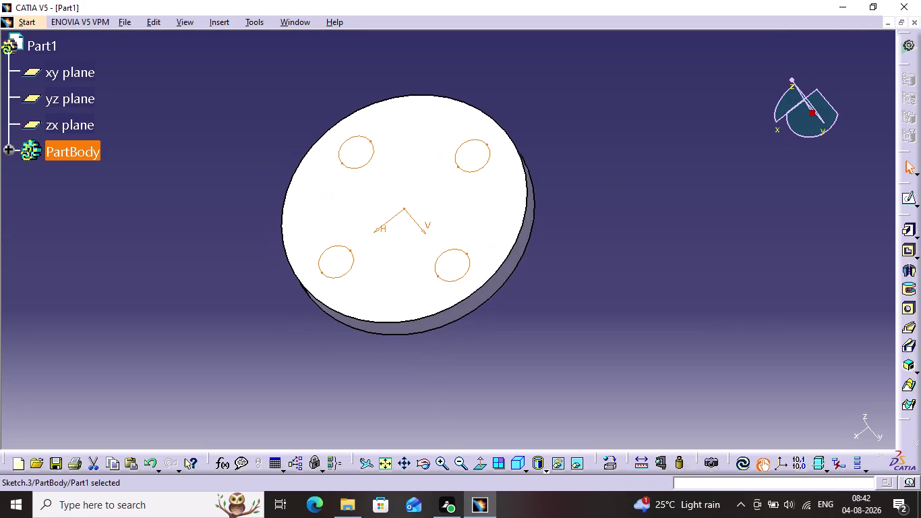
Pocket the four 20 mm hole circles 15 mm deep, with the direction reversed.
click(909, 250)
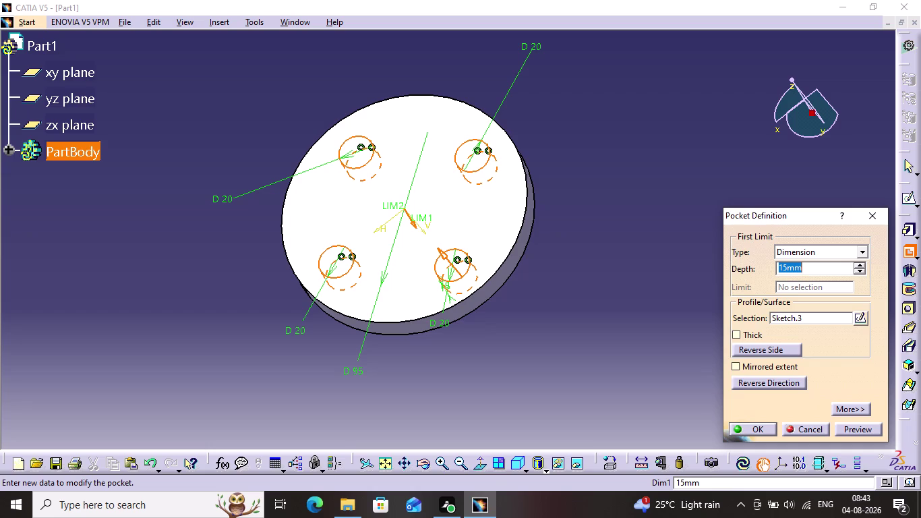
click(775, 380)
click(775, 380)
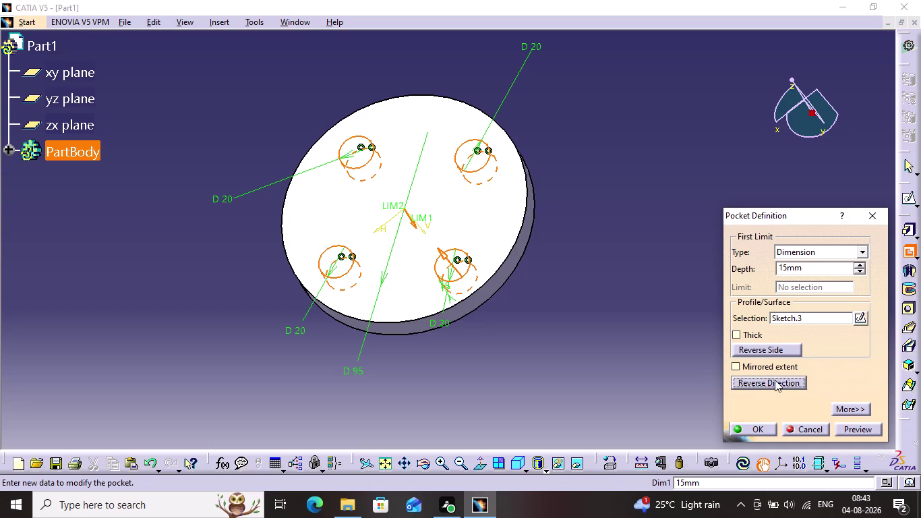
click(860, 431)
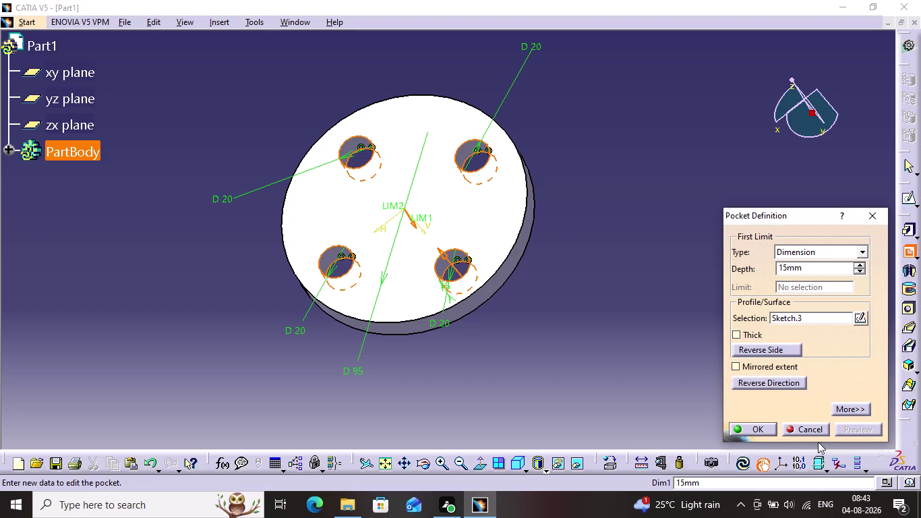
click(753, 431)
click(743, 466)
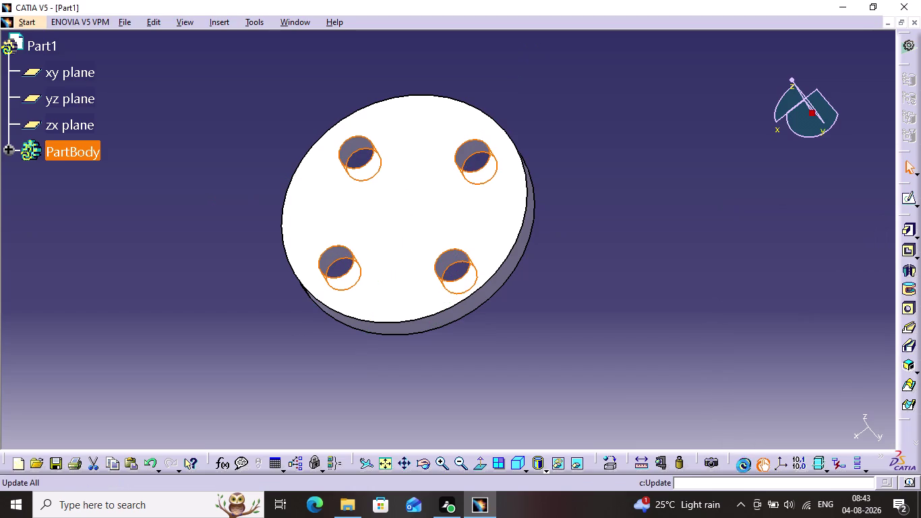
click(755, 370)
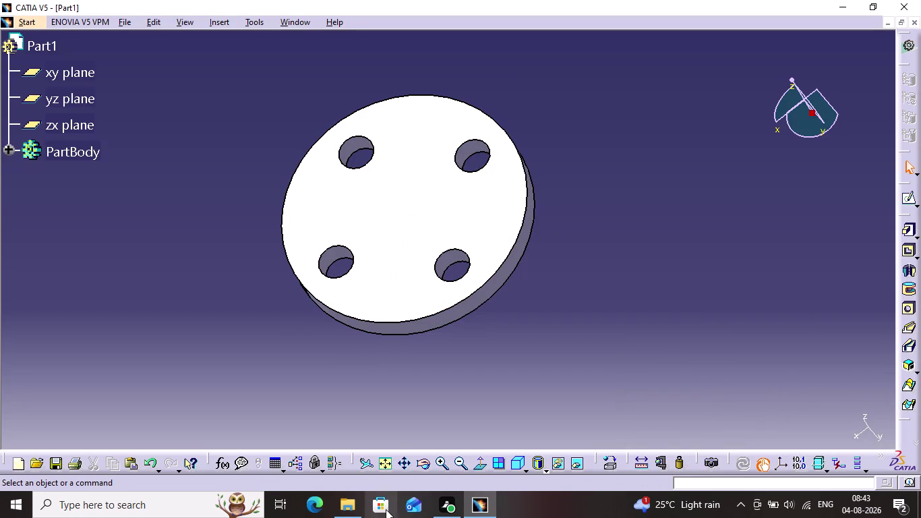
click(428, 462)
Orbit the disc and start a new sketch on its four-hole face.
drag(391, 430, 371, 381)
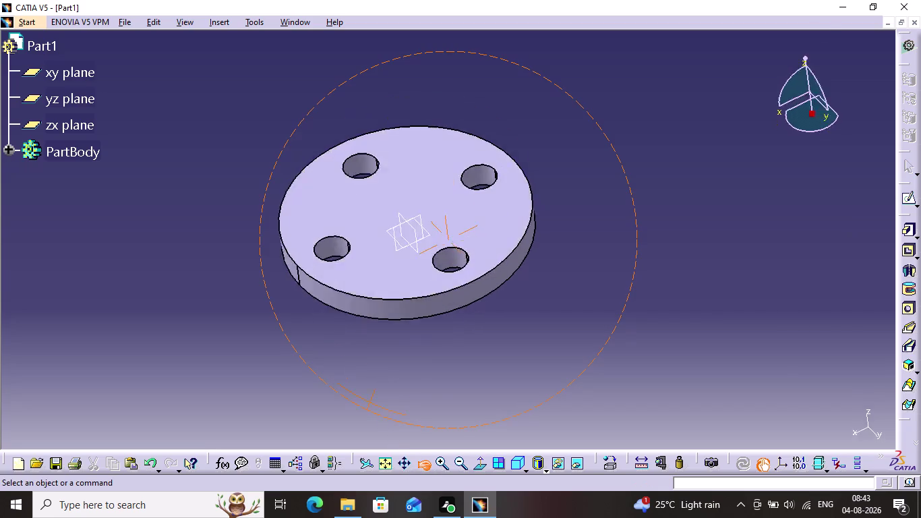
drag(370, 381, 366, 340)
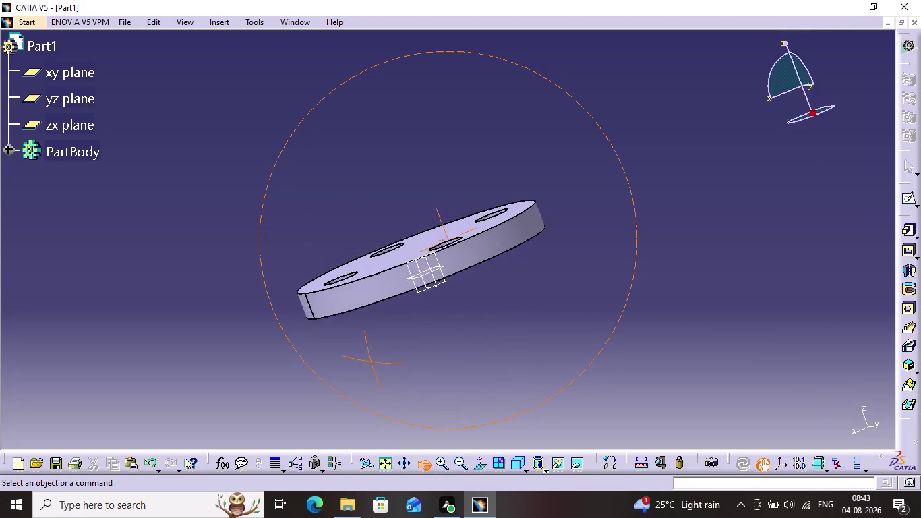
drag(367, 340, 466, 348)
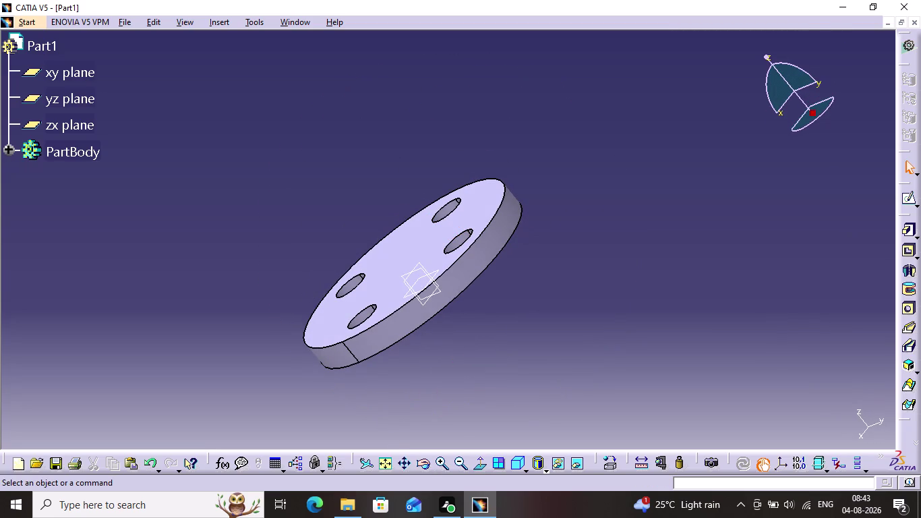
click(398, 234)
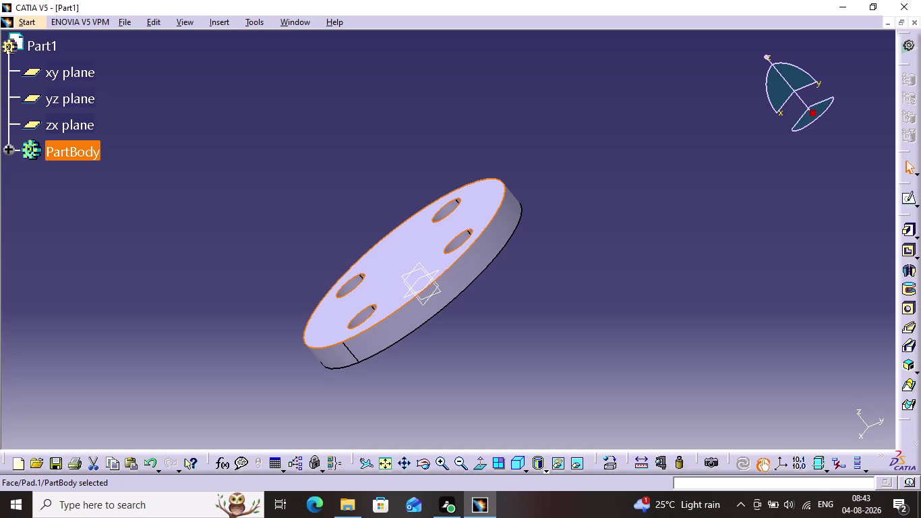
click(913, 201)
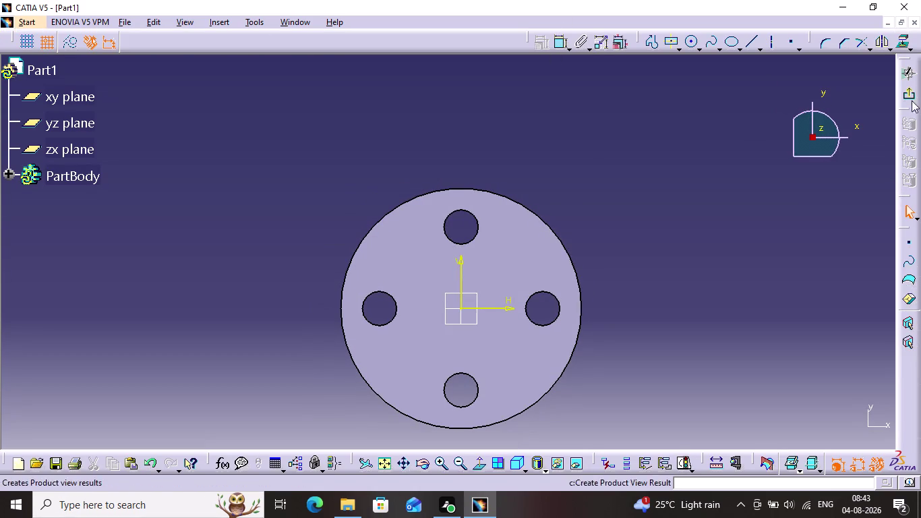
Draw a small centred rectangle at the disc origin.
click(673, 42)
click(464, 310)
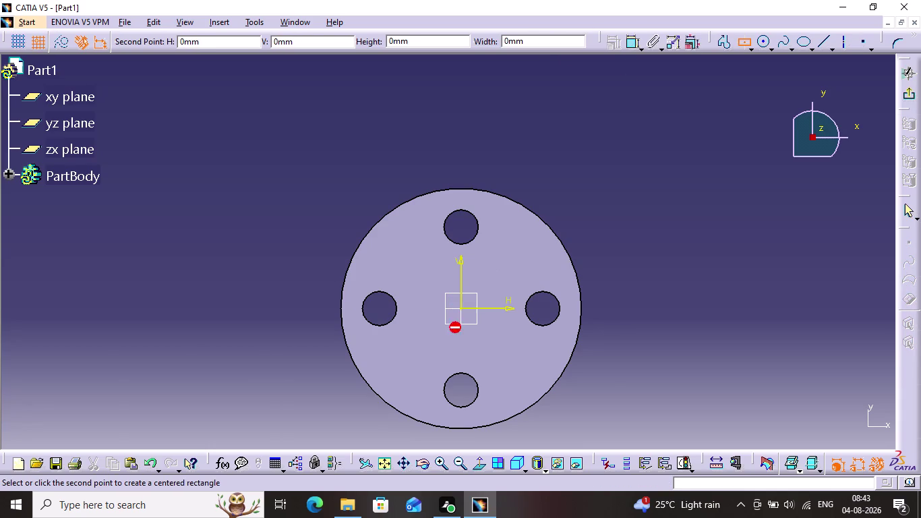
click(504, 365)
click(650, 126)
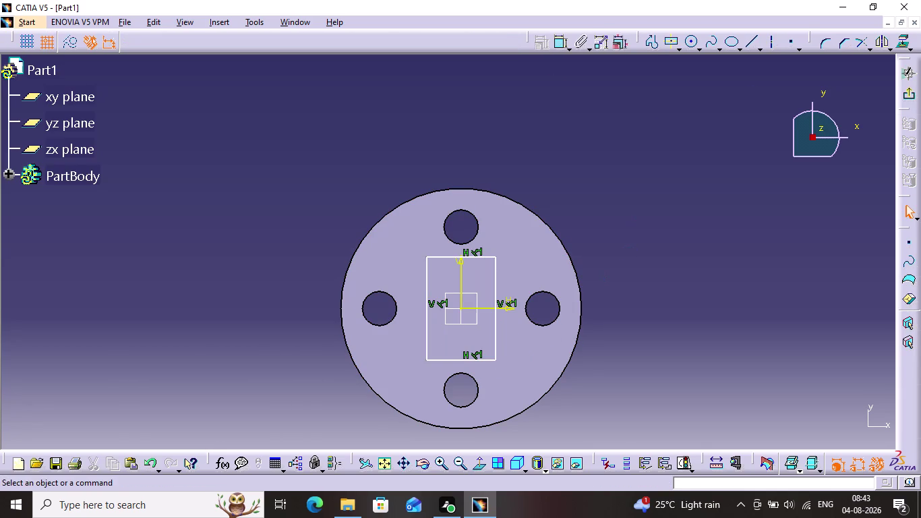
Draw a larger centred rectangle at the origin and dimension its 140 mm width.
click(676, 46)
click(675, 41)
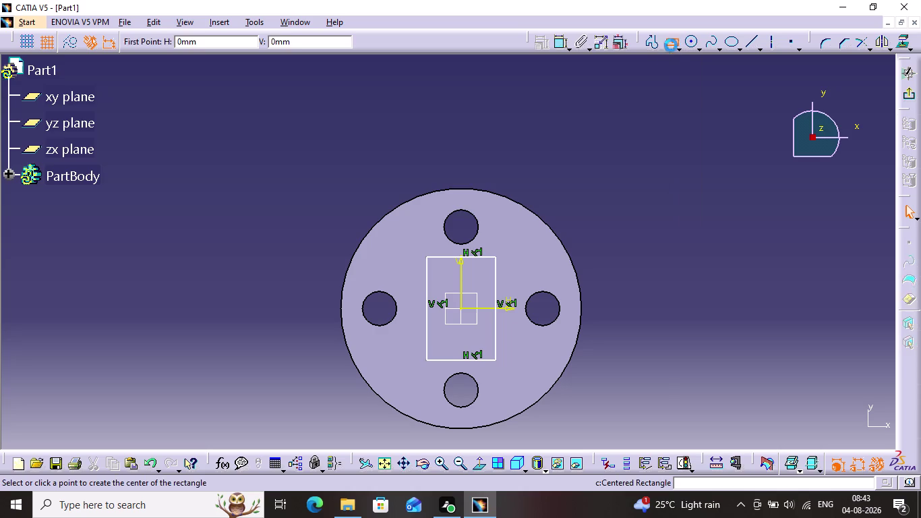
click(464, 306)
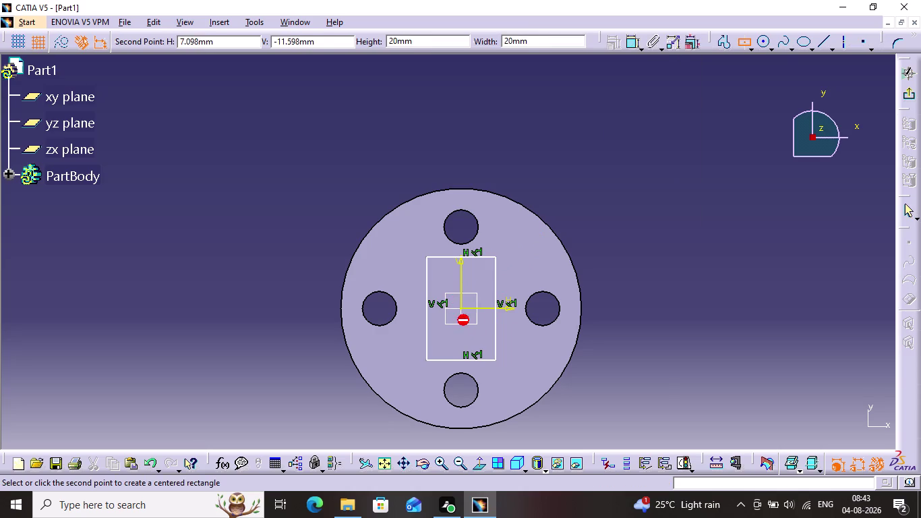
click(578, 380)
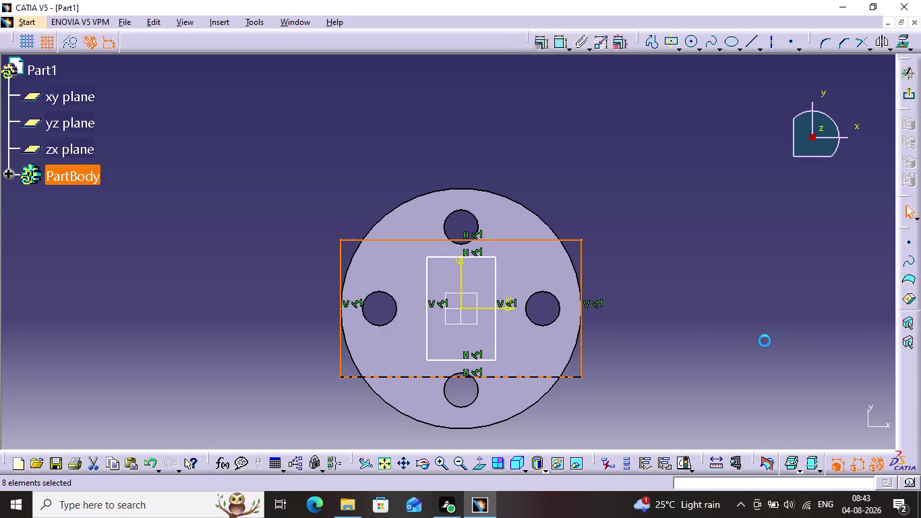
click(772, 339)
click(536, 242)
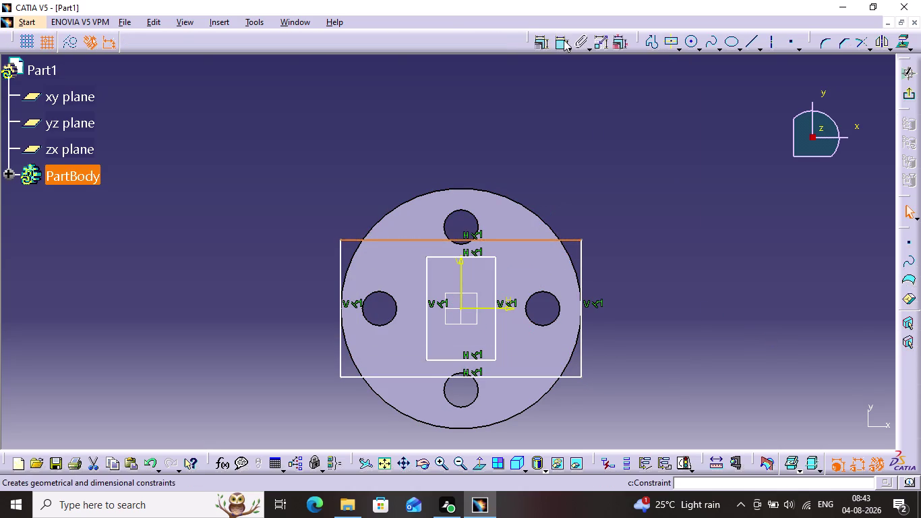
click(563, 37)
Resize the outer rectangle to a 45 x 45 mm square.
triple_click(488, 105)
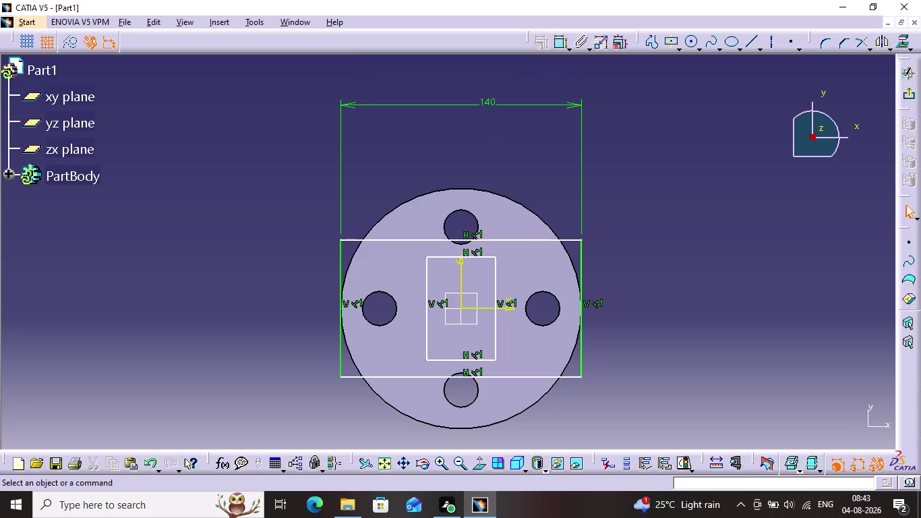
click(485, 105)
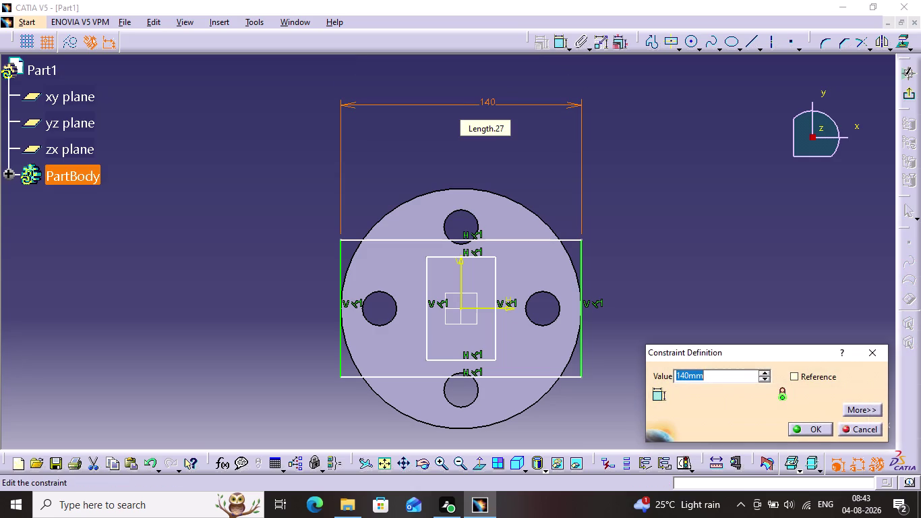
text(45)
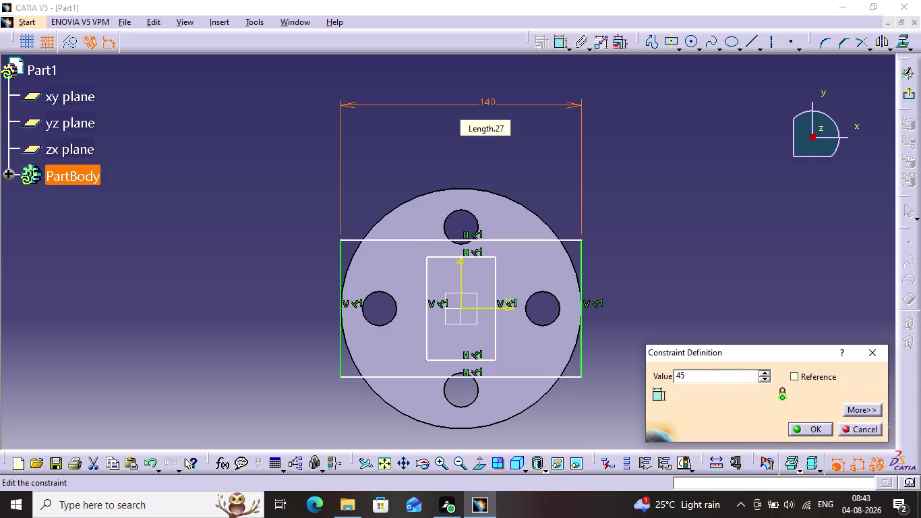
key(Return)
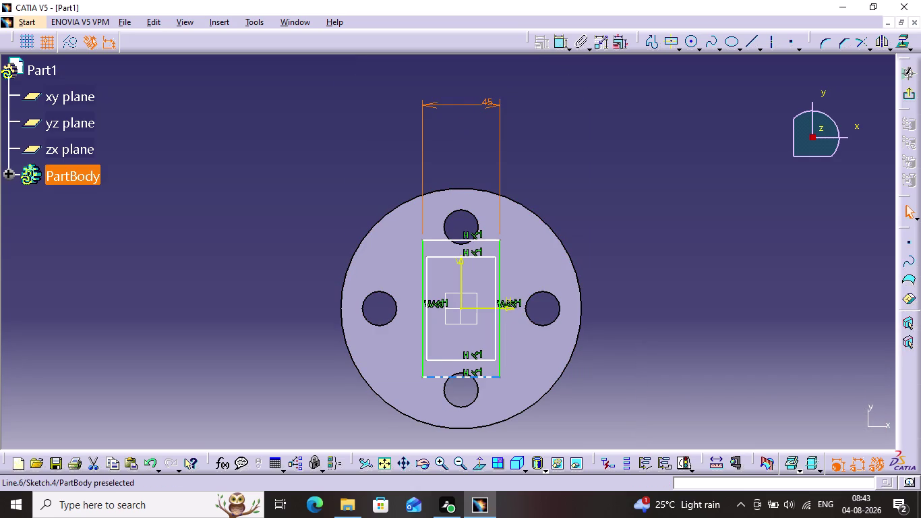
click(459, 376)
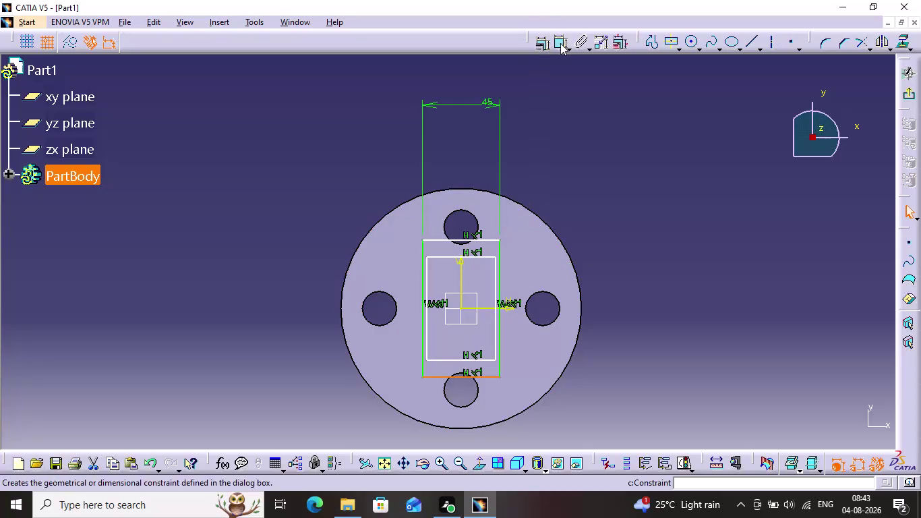
double_click(561, 43)
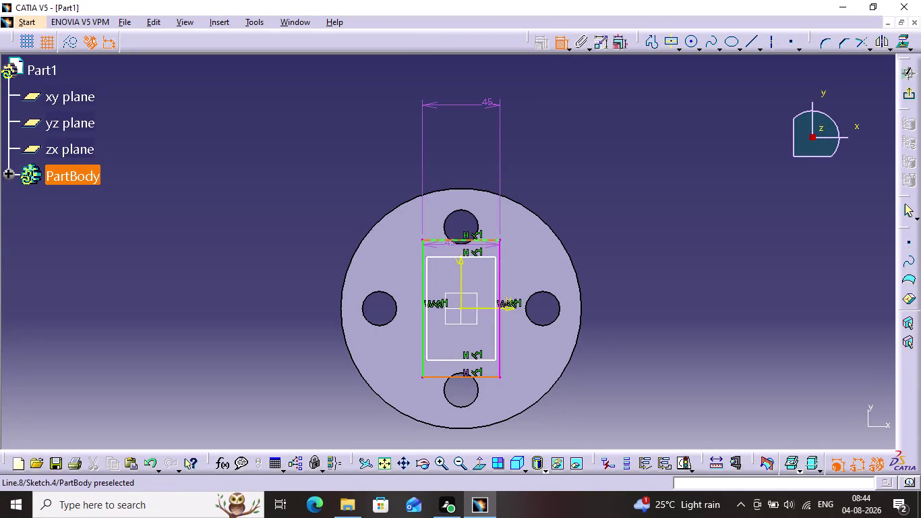
click(450, 240)
click(643, 312)
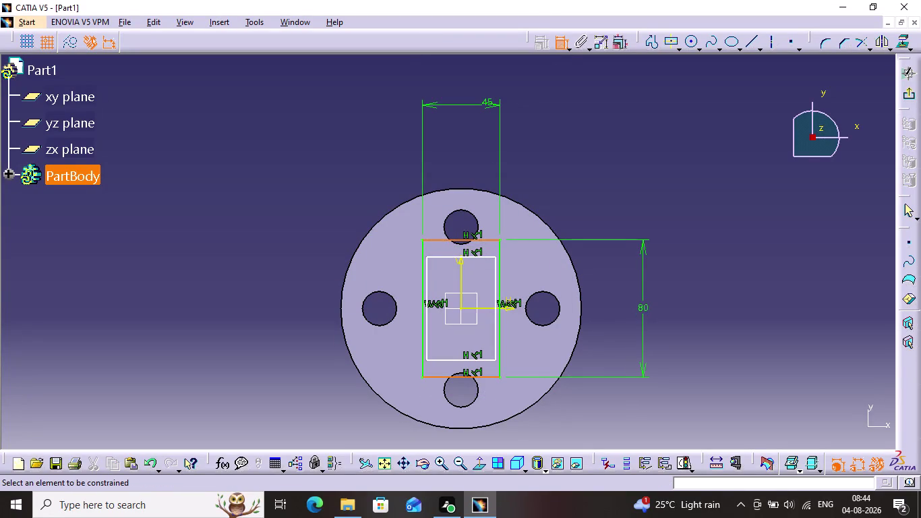
double_click(641, 310)
text(4)
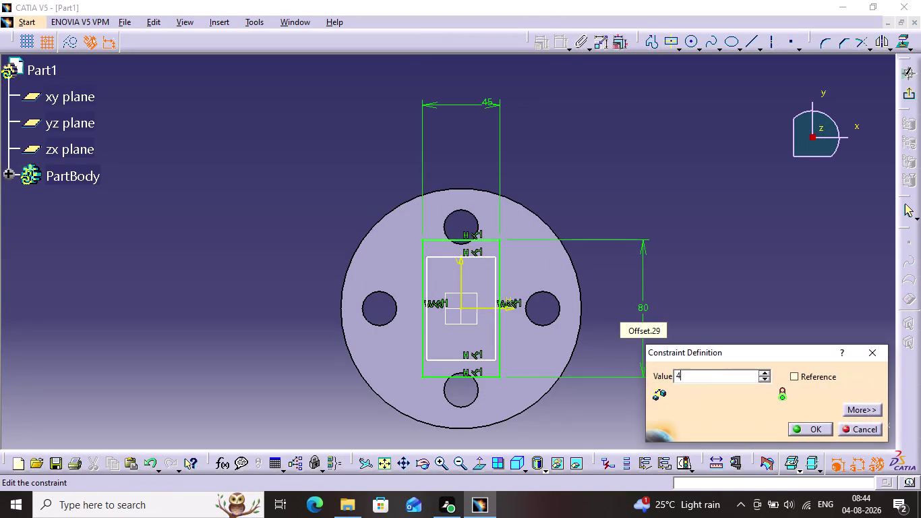
text(5)
key(Return)
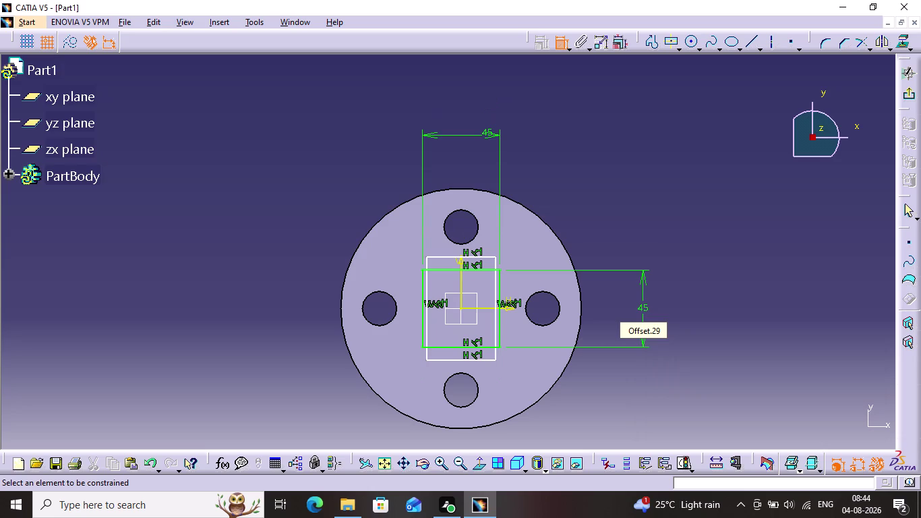
Dimension the inner rectangle's width and change it from 40 to 35 mm.
click(452, 255)
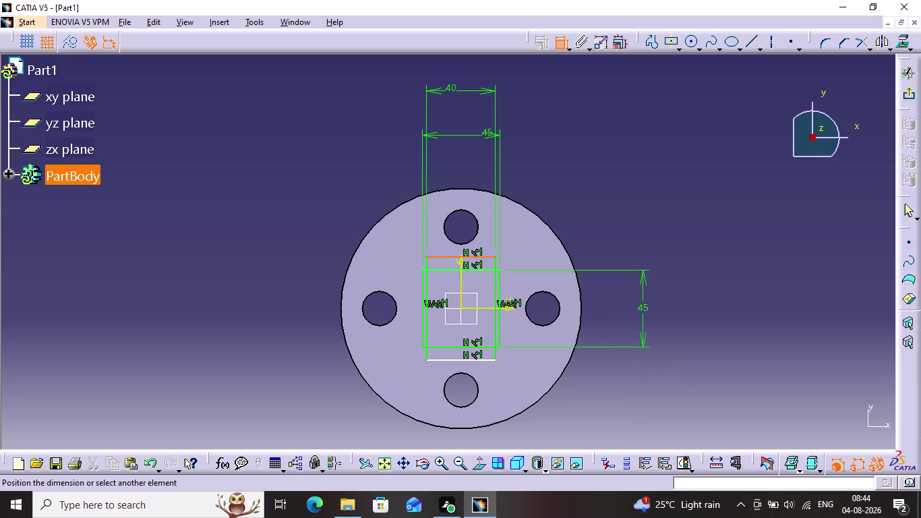
click(456, 98)
double_click(455, 92)
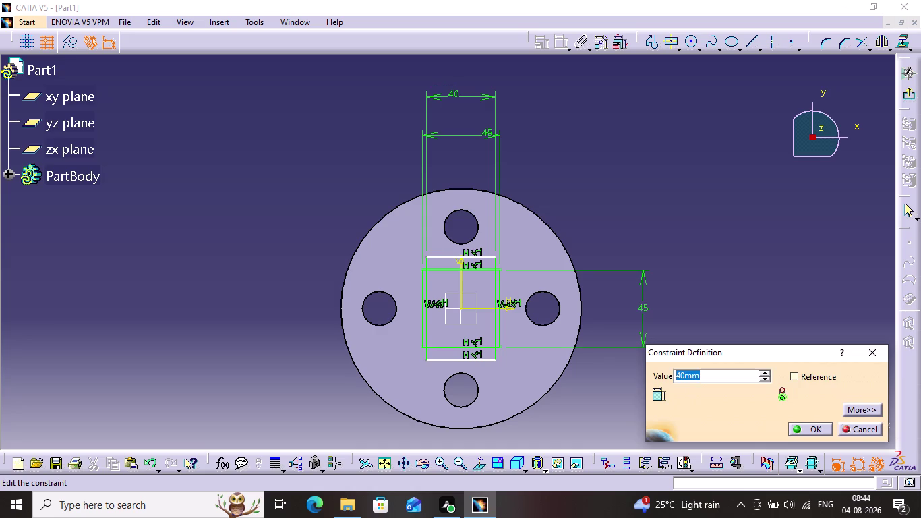
text(35)
key(Return)
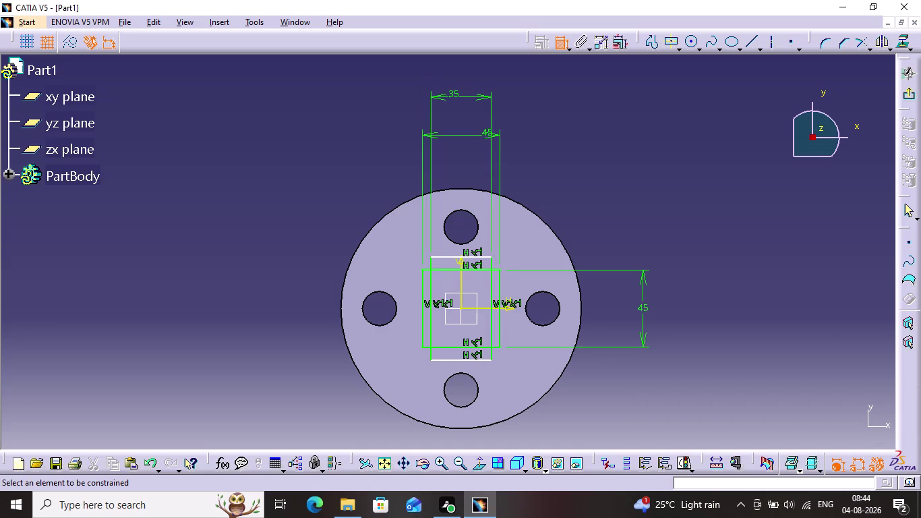
Change the inner rectangle's height from 60 to 35 mm and close the sketch.
click(465, 253)
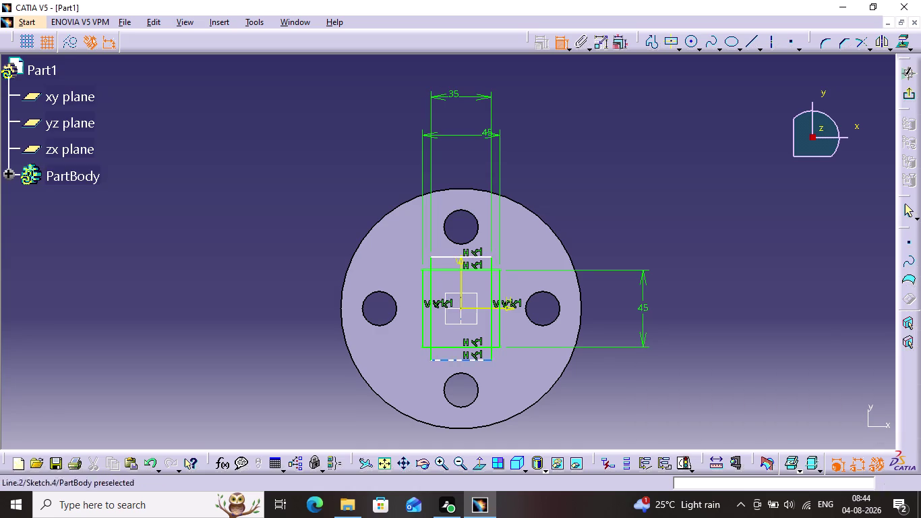
click(468, 360)
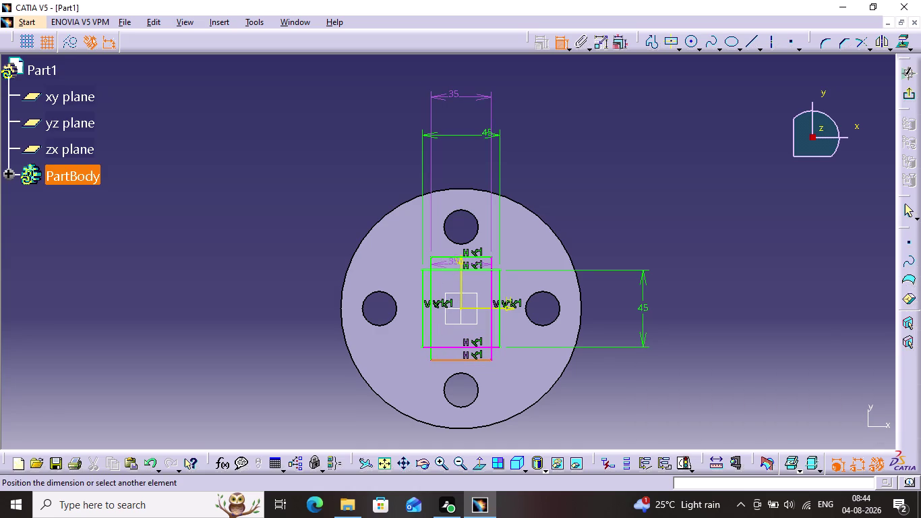
click(460, 256)
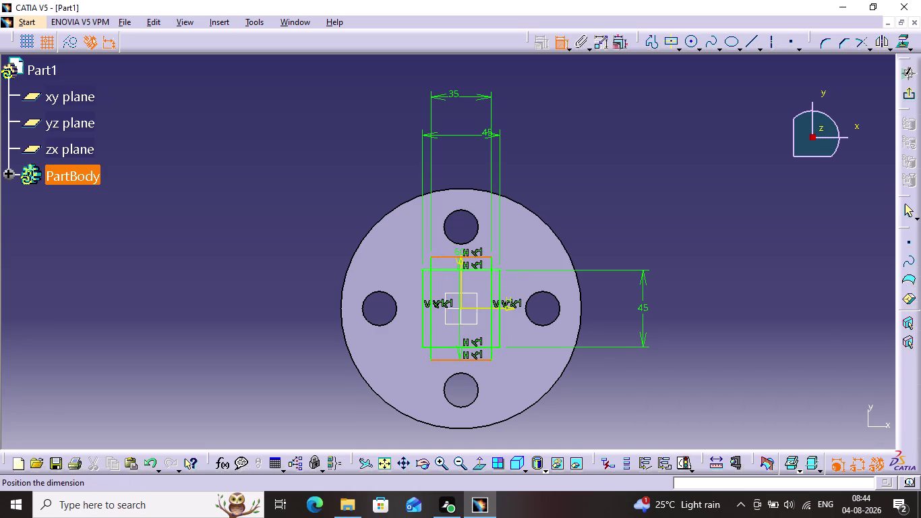
click(700, 319)
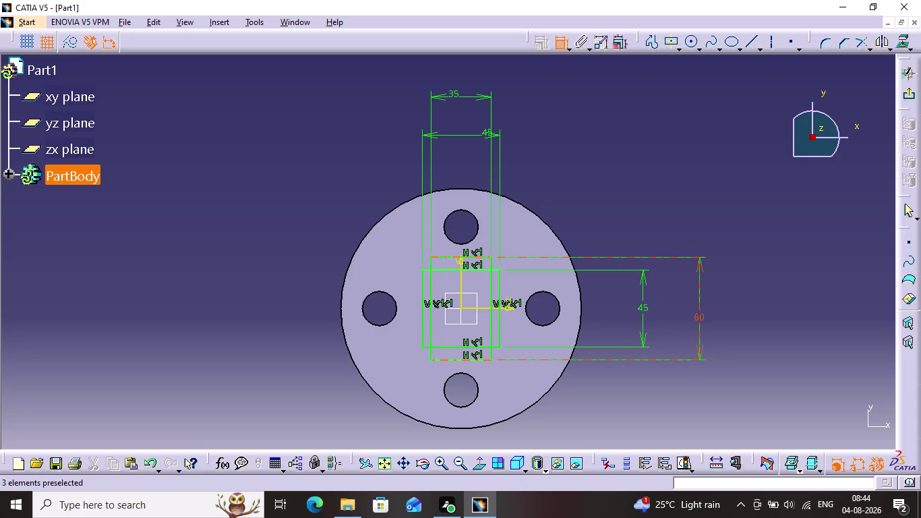
double_click(697, 319)
text(3)
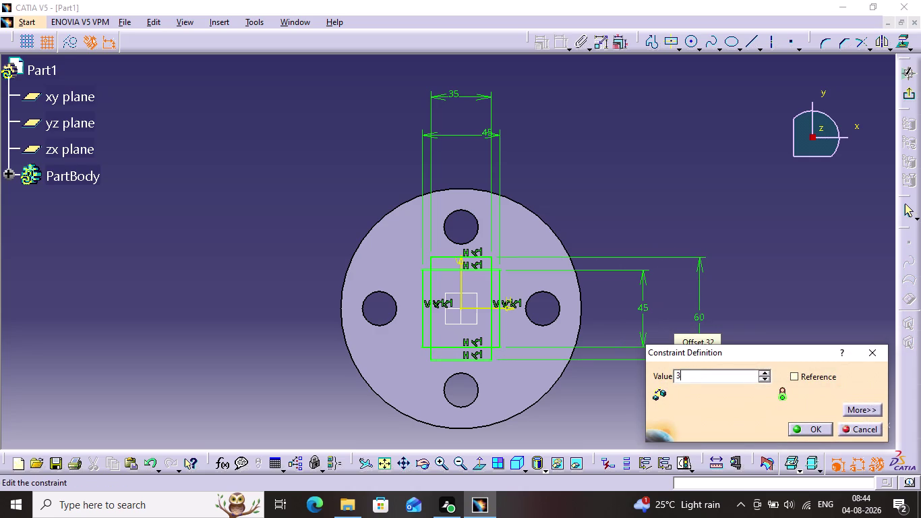
text(5)
key(Return)
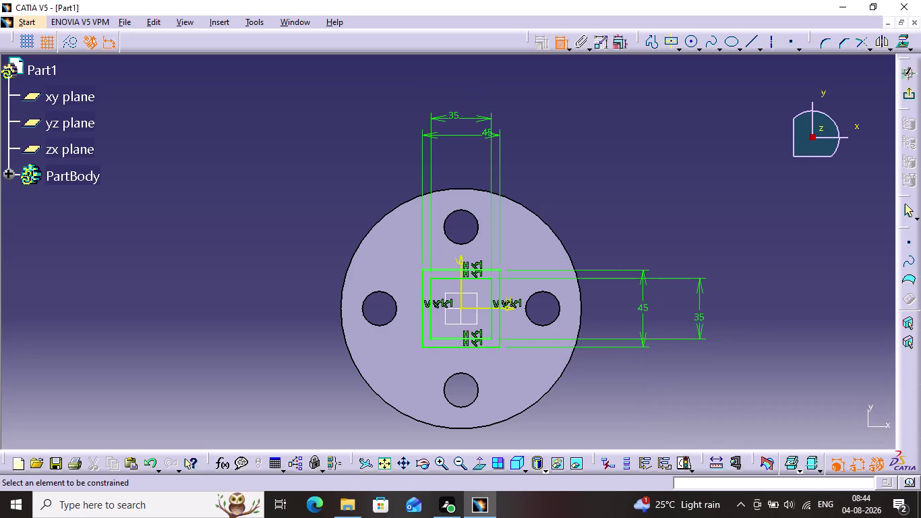
click(719, 243)
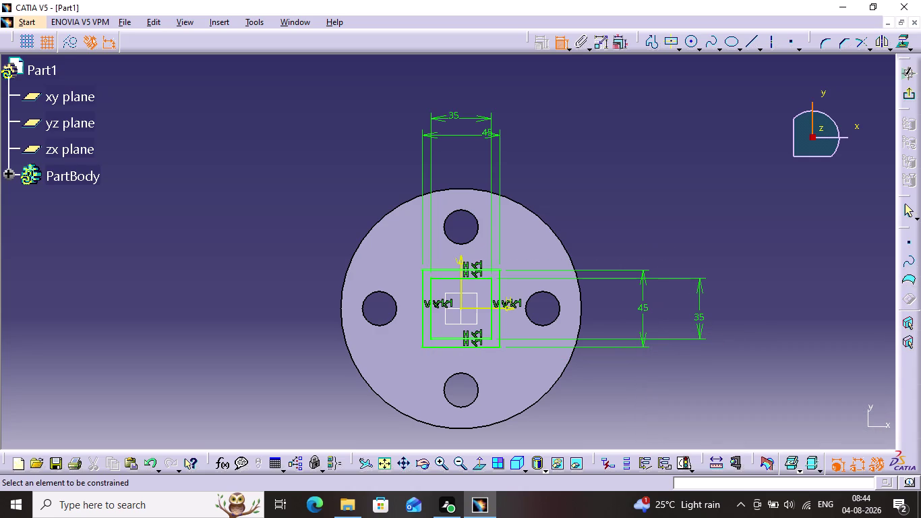
click(563, 45)
click(576, 208)
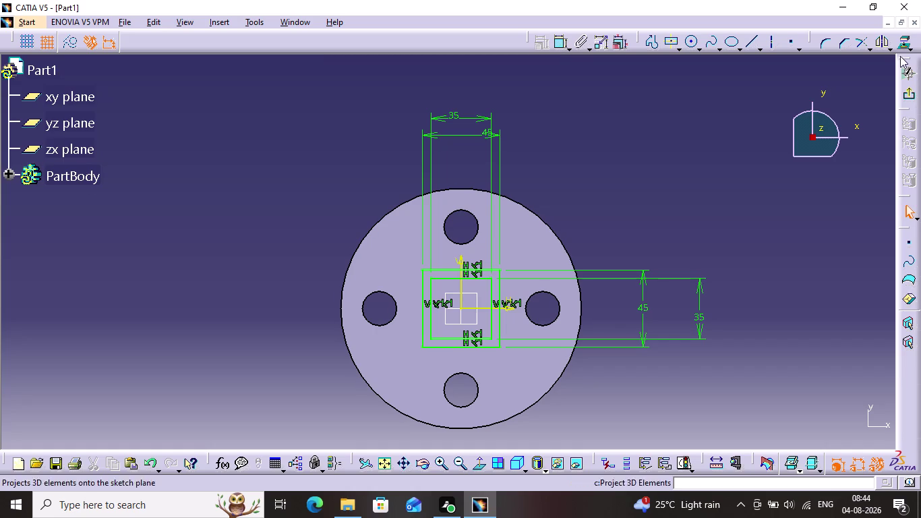
click(906, 95)
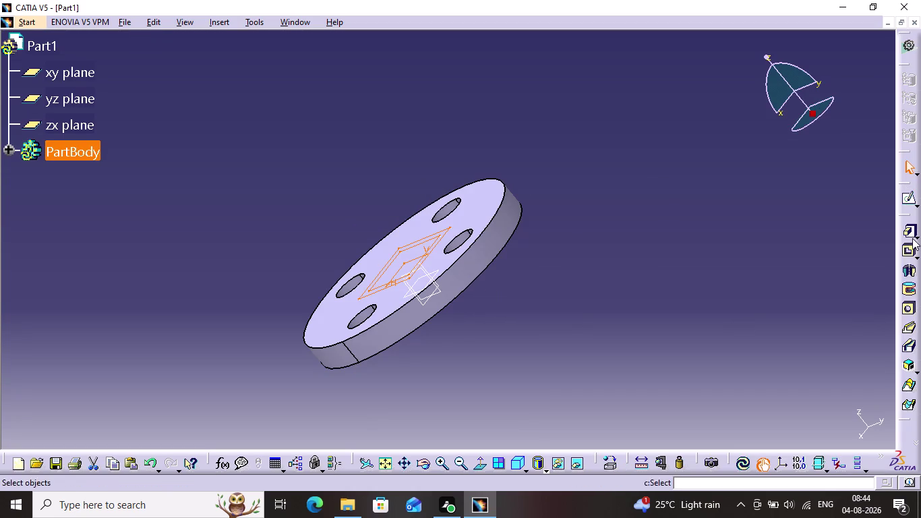
Pad the two-square Sketch.4 15 mm from the disc face and save.
click(910, 233)
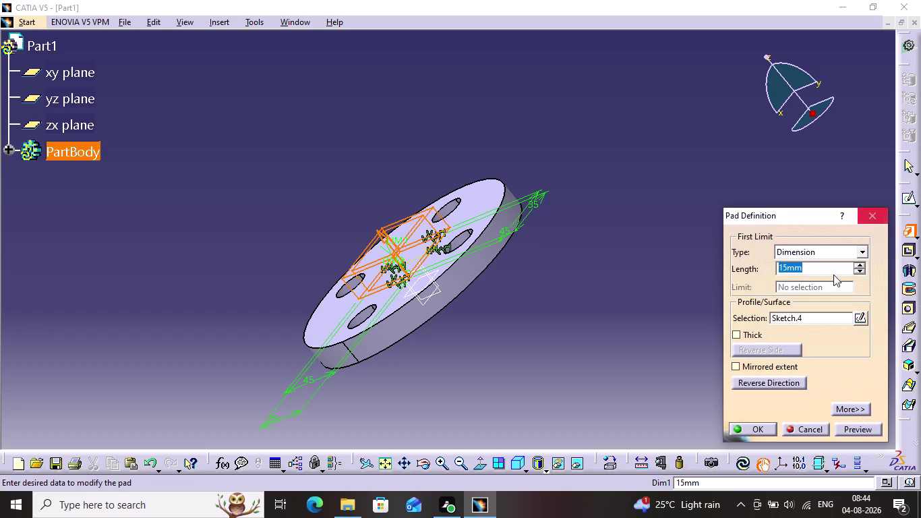
click(868, 423)
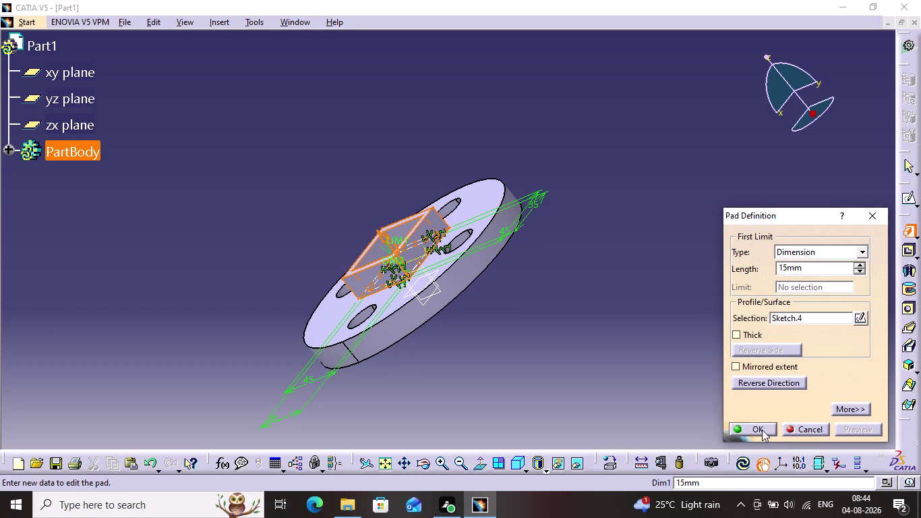
click(762, 429)
click(588, 322)
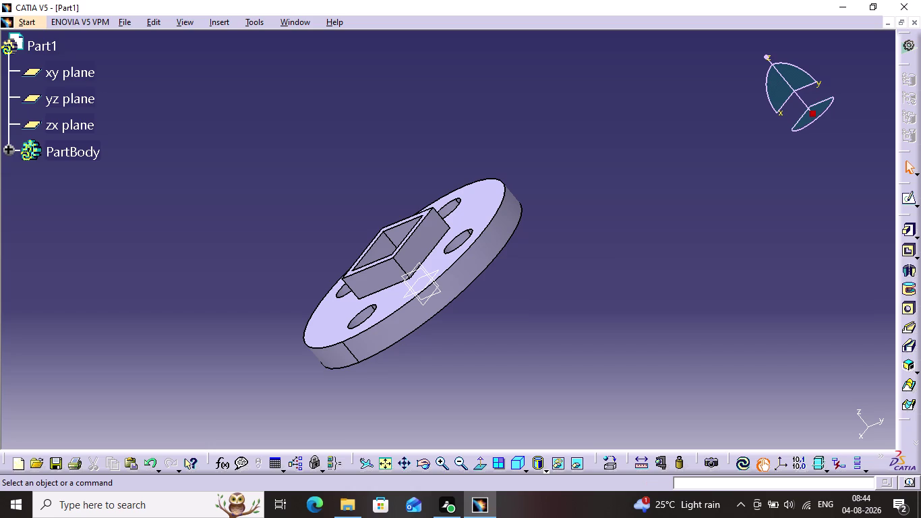
key(ctrl+s)
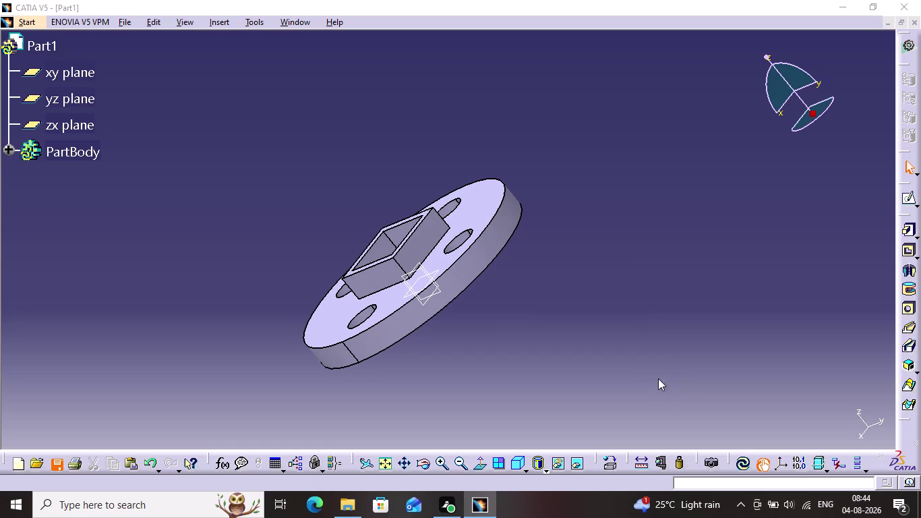
Start saving the part, then dismiss the first Save dialog.
click(747, 463)
click(748, 463)
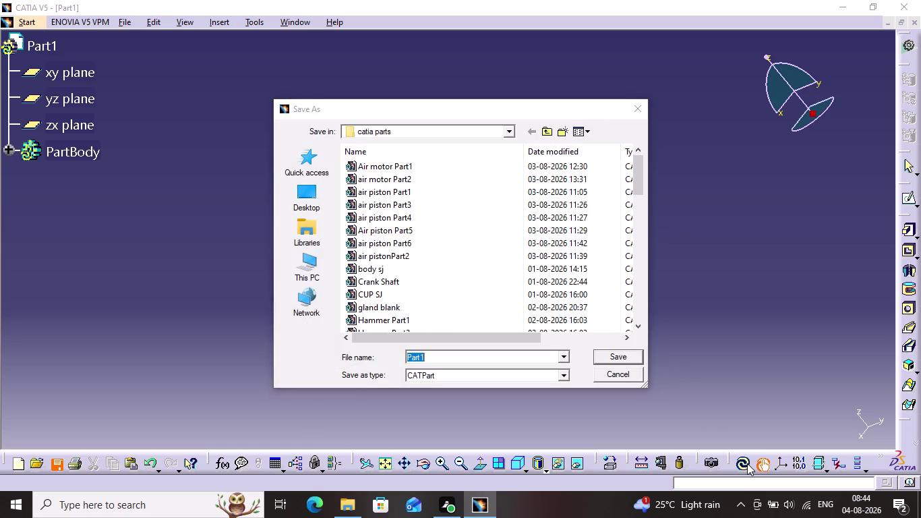
click(629, 109)
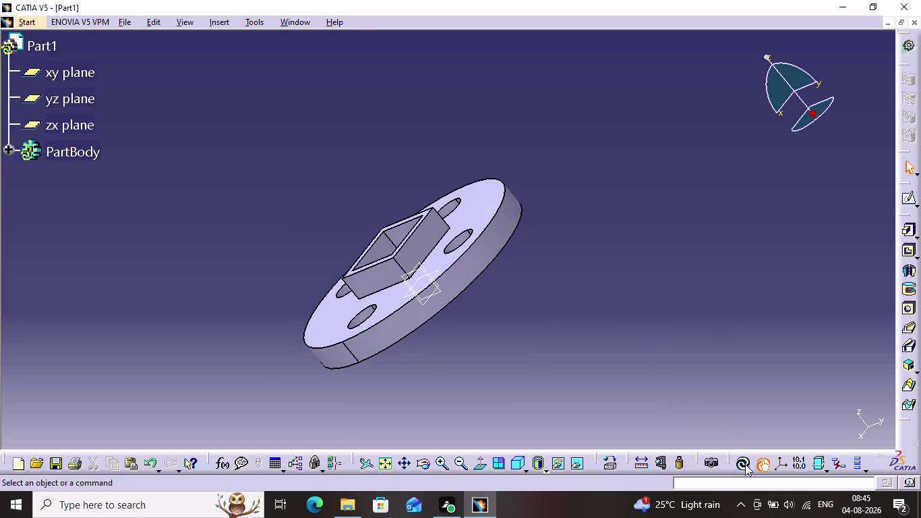
click(748, 468)
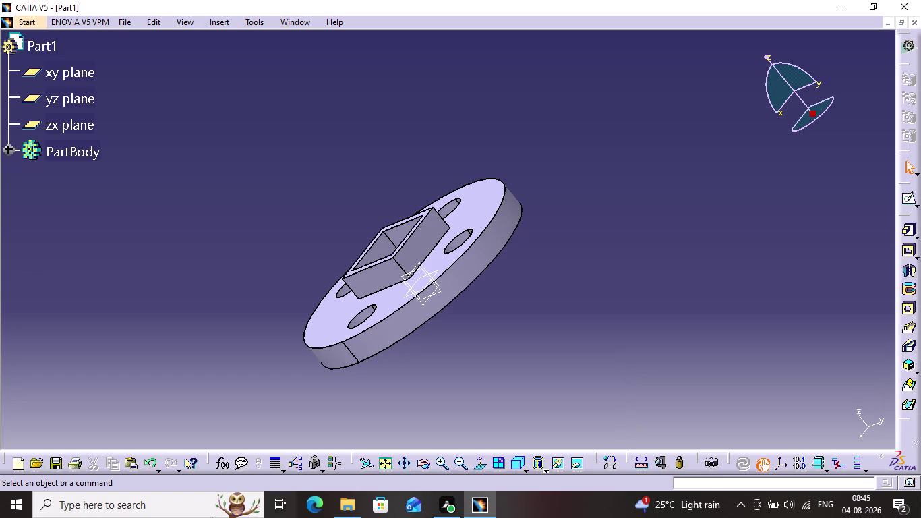
Save the part as 'square bore Part1' in the catia parts folder.
key(ctrl+s)
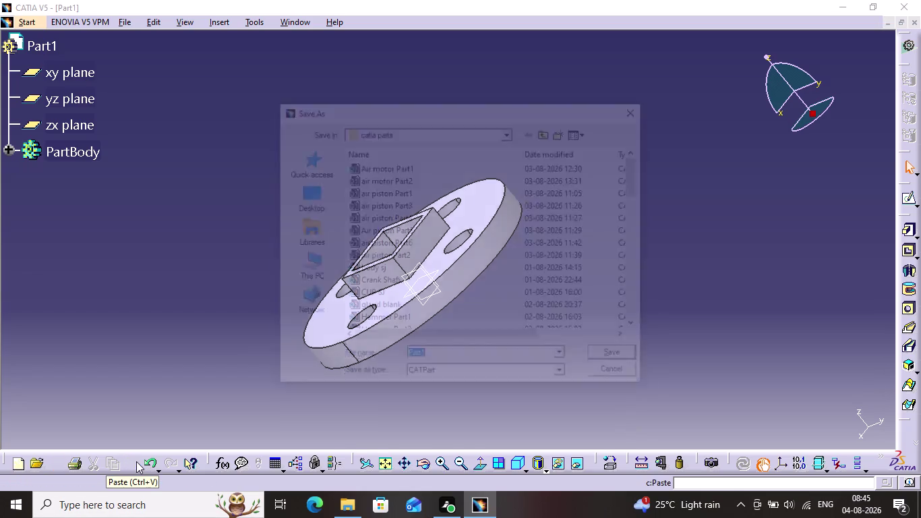
key(Left)
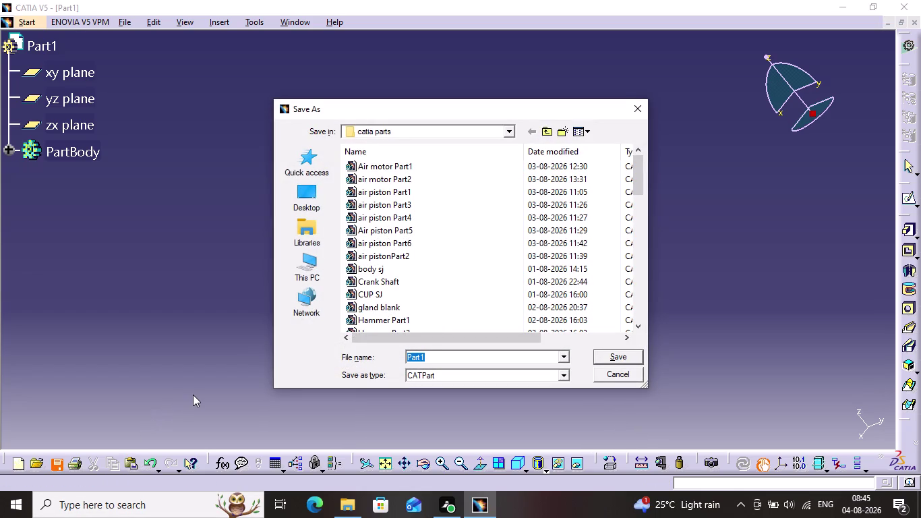
key(Left)
key(Left)
key(Left)
key(Left)
key(Left)
key(Left)
text(sq)
text(ua)
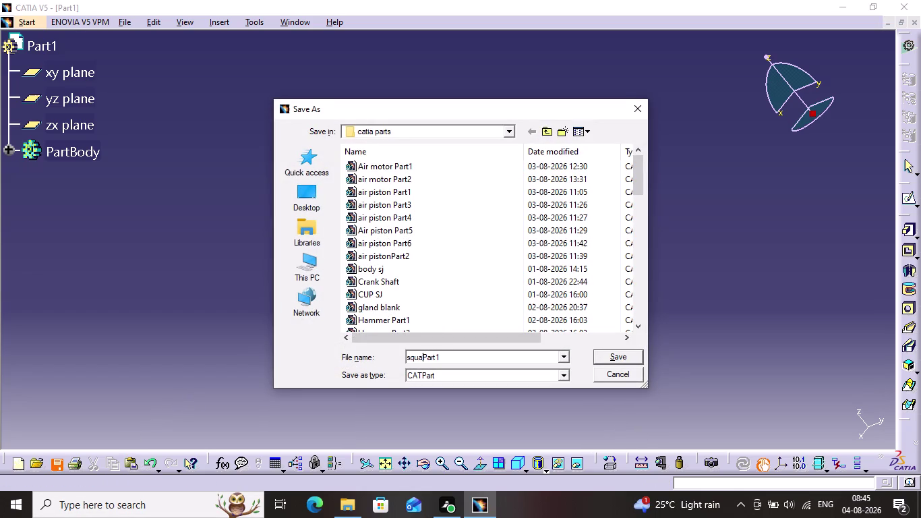
text(re)
key(space)
text(b)
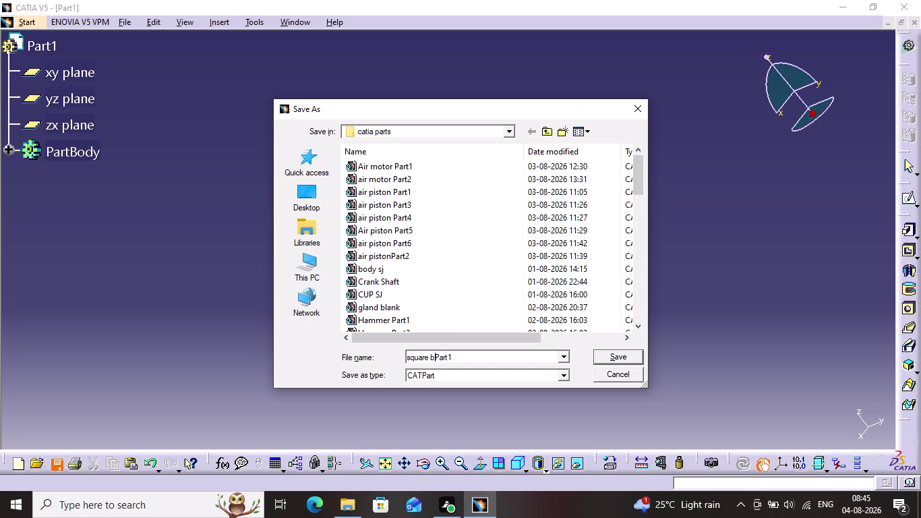
text(ore)
key(space)
key(Return)
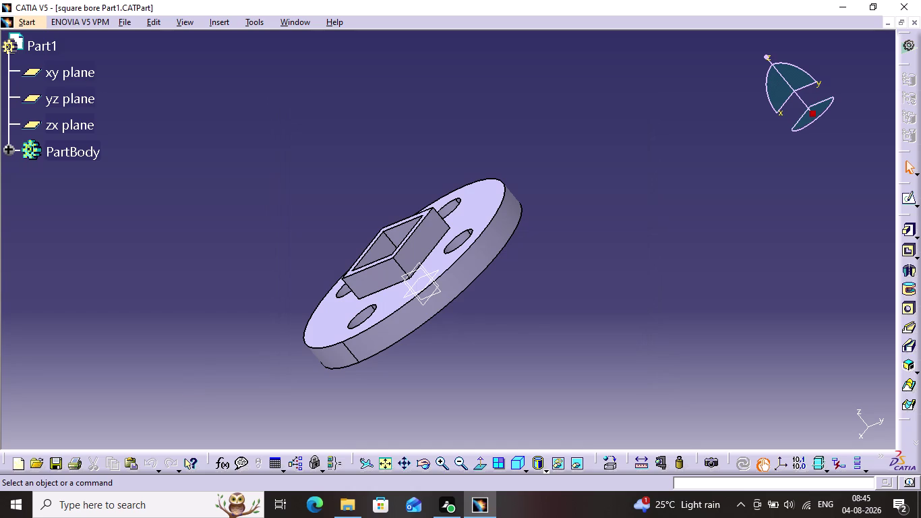
Re-save square bore Part1 several times with Ctrl+S.
key(ctrl+s)
key(ctrl+s)
key(ctrl+s)
key(ctrl+s)
key(ctrl+s)
key(ctrl+s)
key(ctrl+s)
click(22, 18)
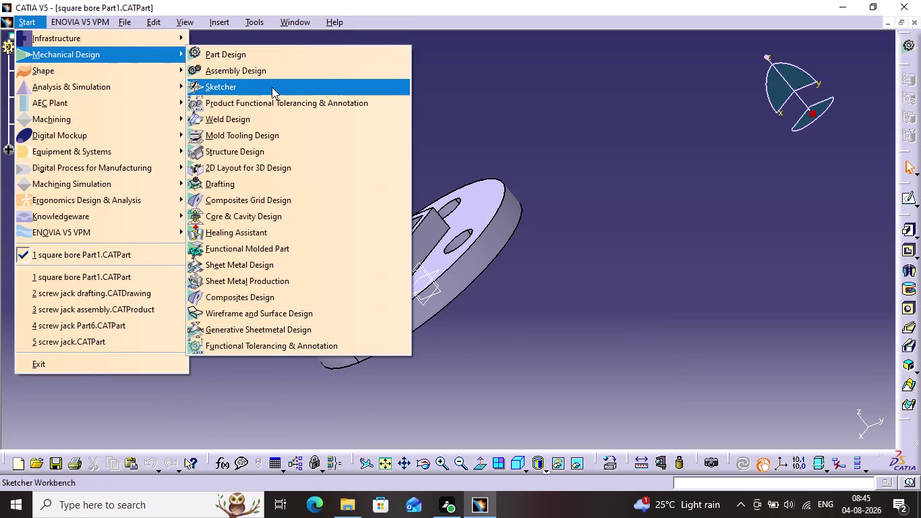
Switch to Drafting and create Drawing1 on an A4 ISO landscape sheet.
click(274, 178)
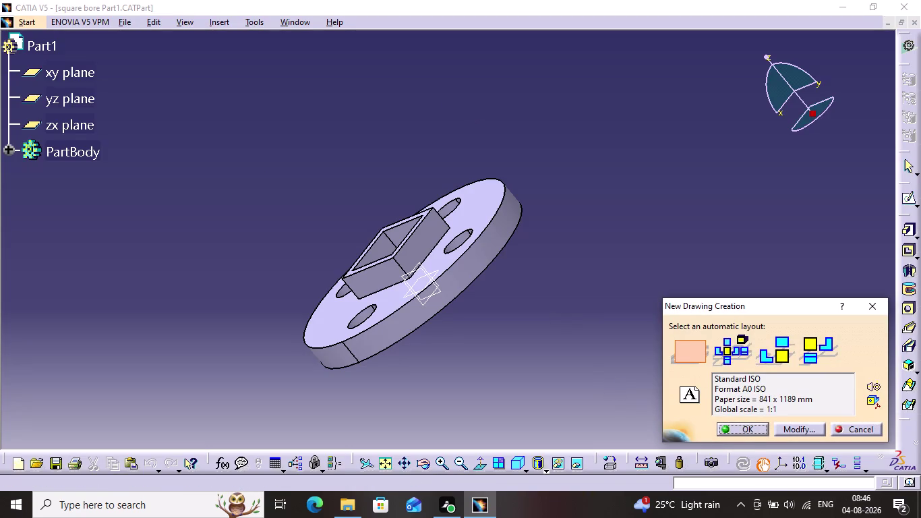
click(783, 432)
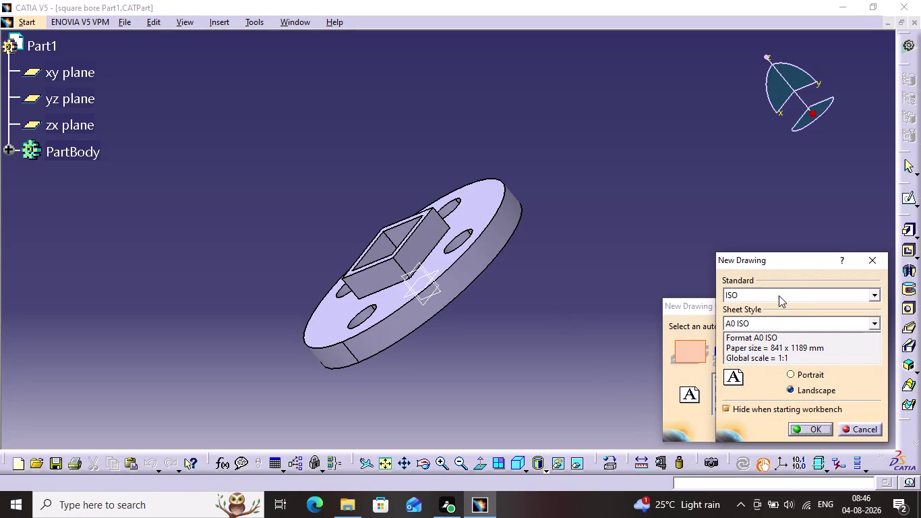
click(779, 295)
click(762, 343)
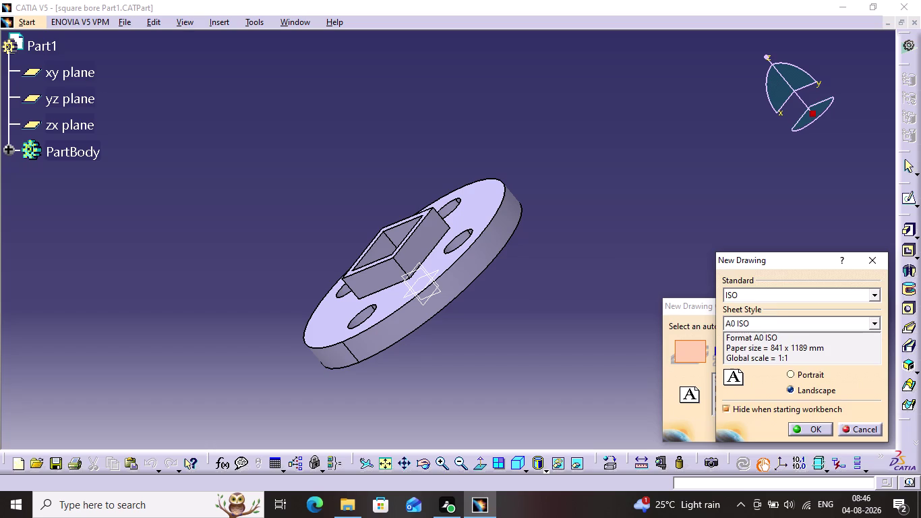
click(770, 327)
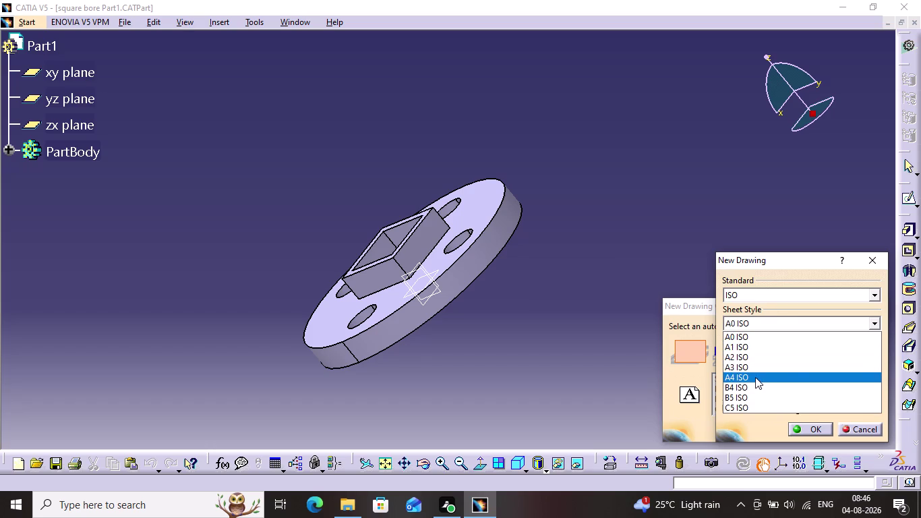
click(756, 377)
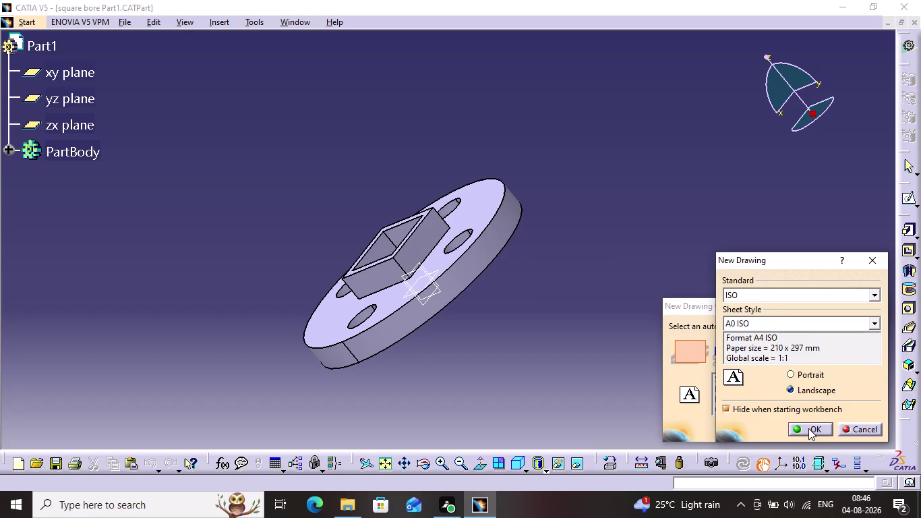
click(808, 428)
click(748, 431)
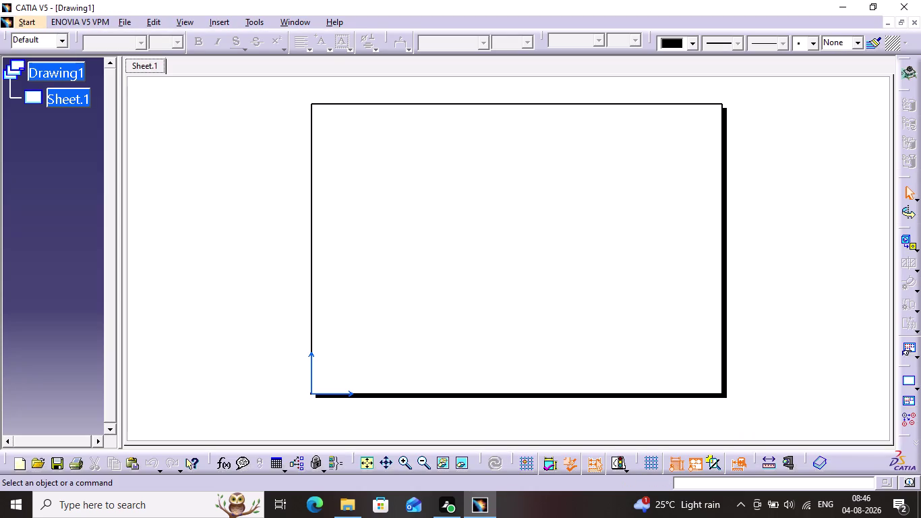
Switch to editing the sheet background and bring up the Frame and Title Block manager.
click(130, 20)
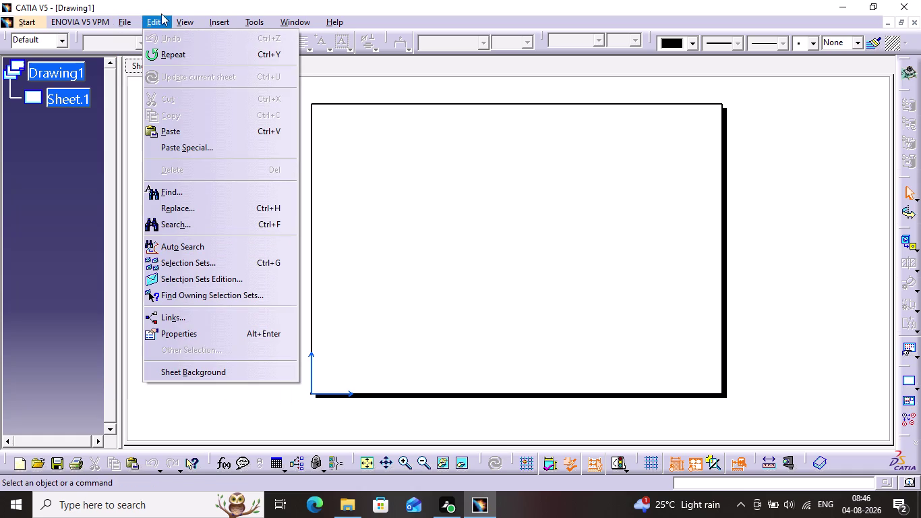
click(199, 376)
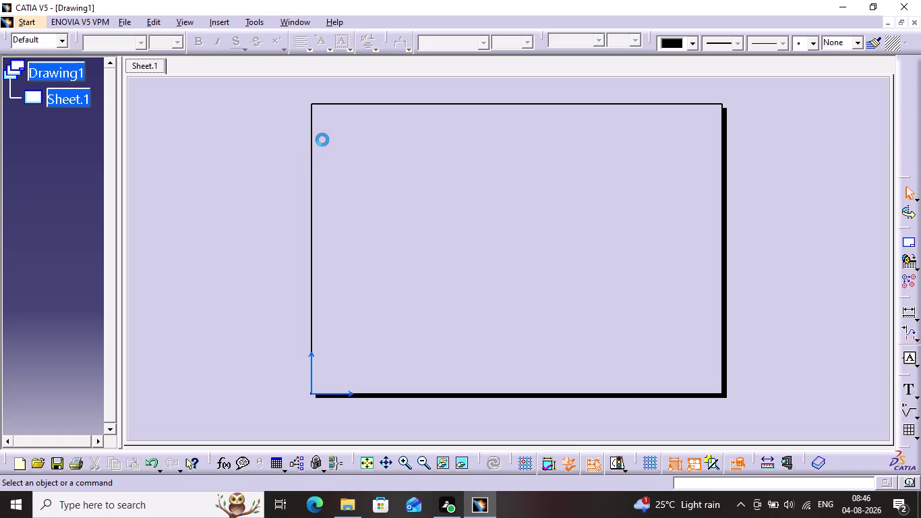
click(261, 20)
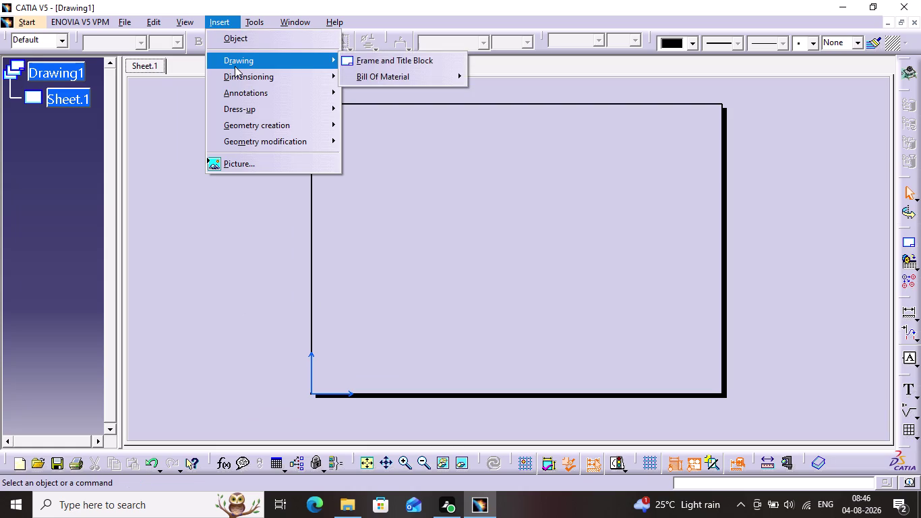
click(352, 56)
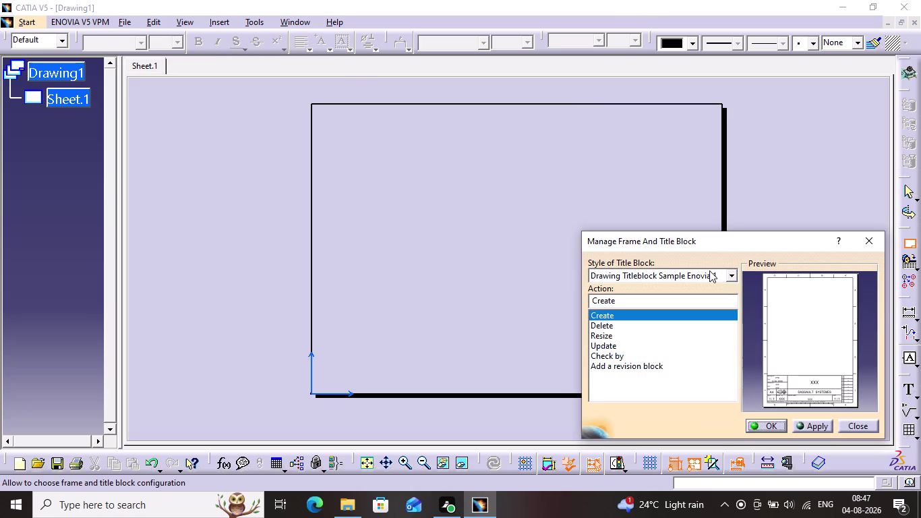
Create a Drawing Titleblock PlyBook frame and title block on Sheet.1.
click(734, 273)
click(694, 287)
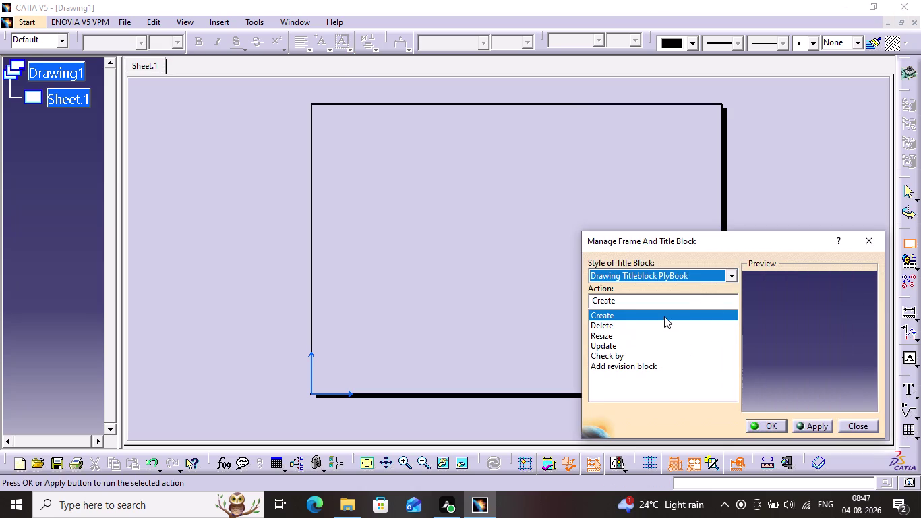
click(665, 317)
click(664, 316)
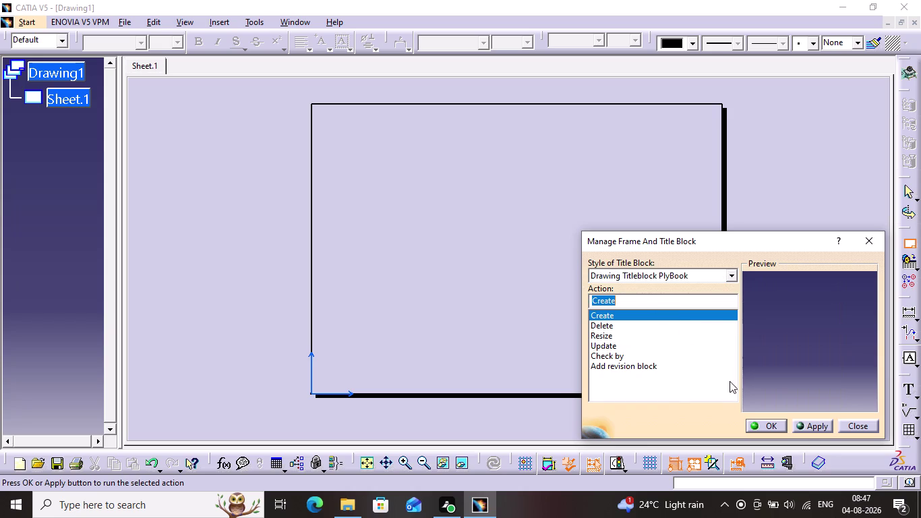
click(806, 433)
click(804, 428)
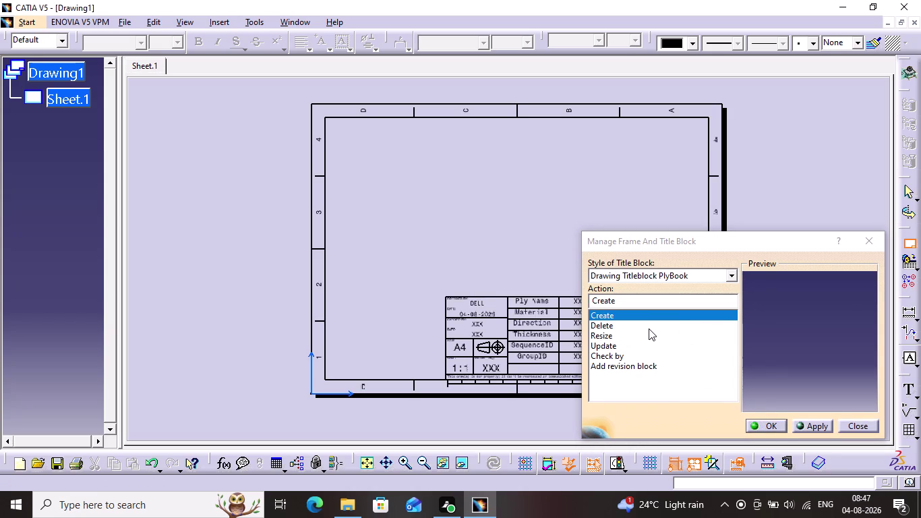
Add a revision block, accepting the default reviewer name and comment.
click(631, 354)
click(625, 361)
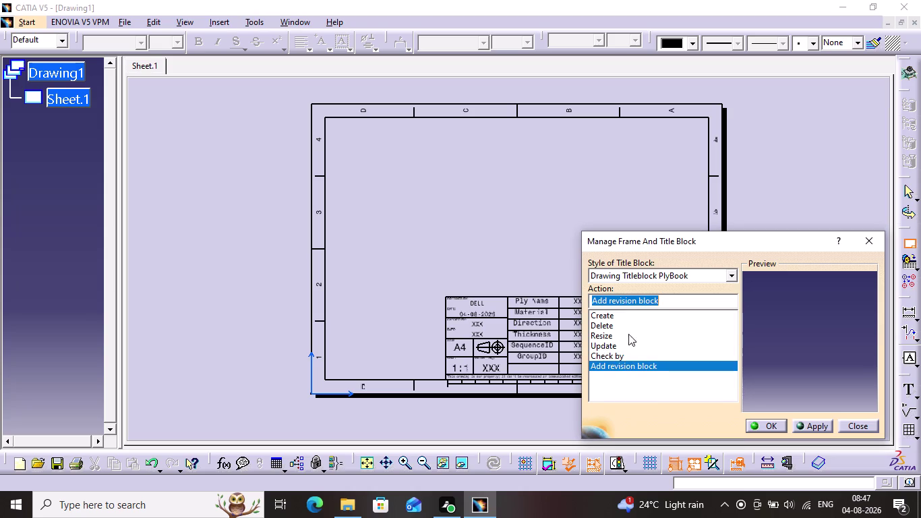
click(633, 318)
click(631, 327)
click(628, 337)
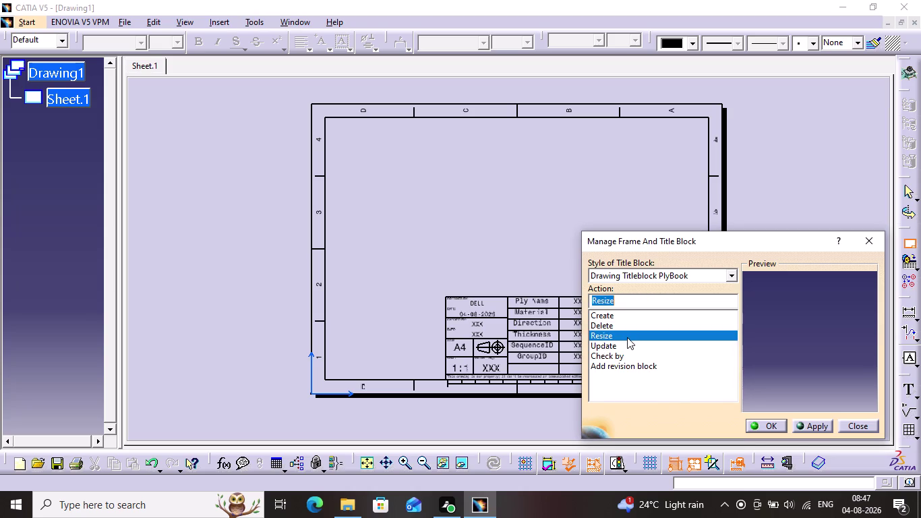
click(627, 337)
click(620, 349)
click(619, 358)
click(617, 366)
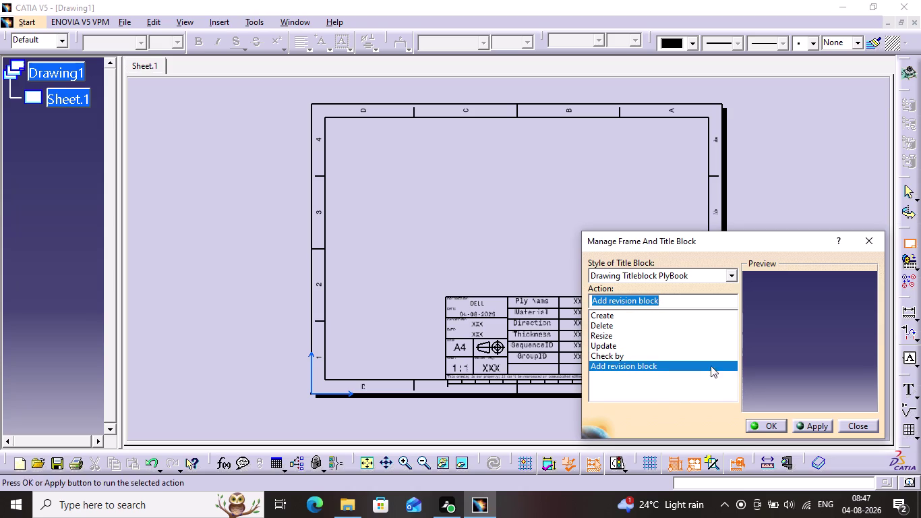
click(797, 426)
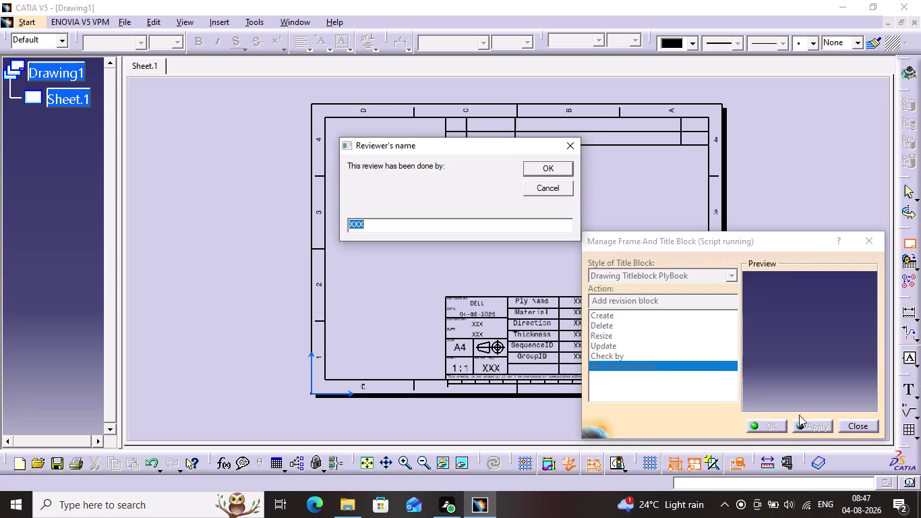
click(568, 148)
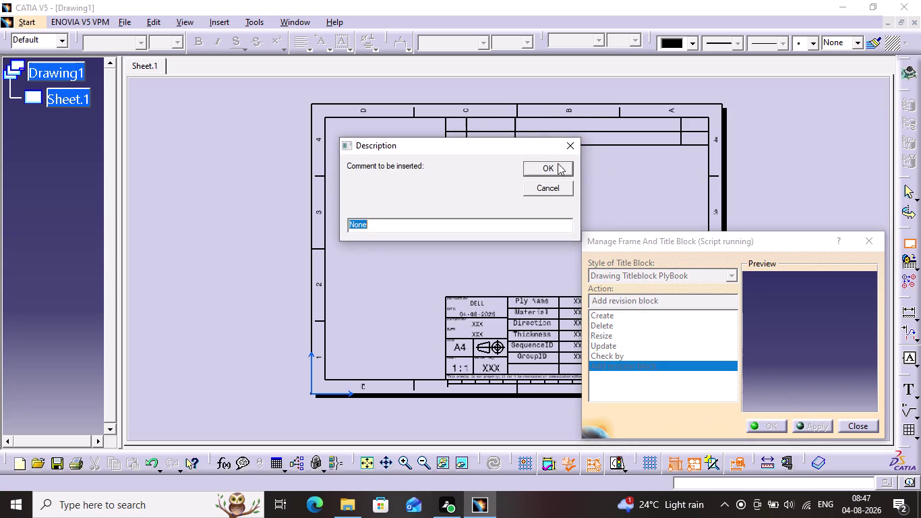
click(543, 194)
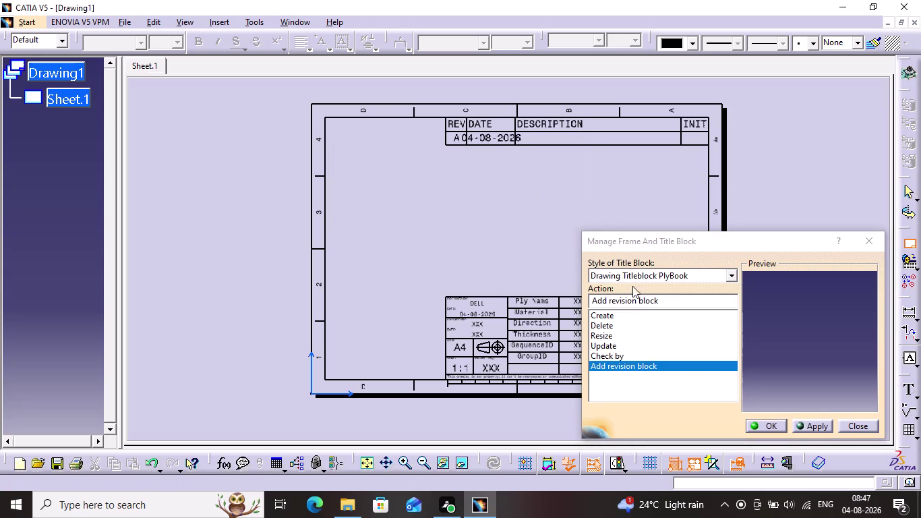
click(635, 280)
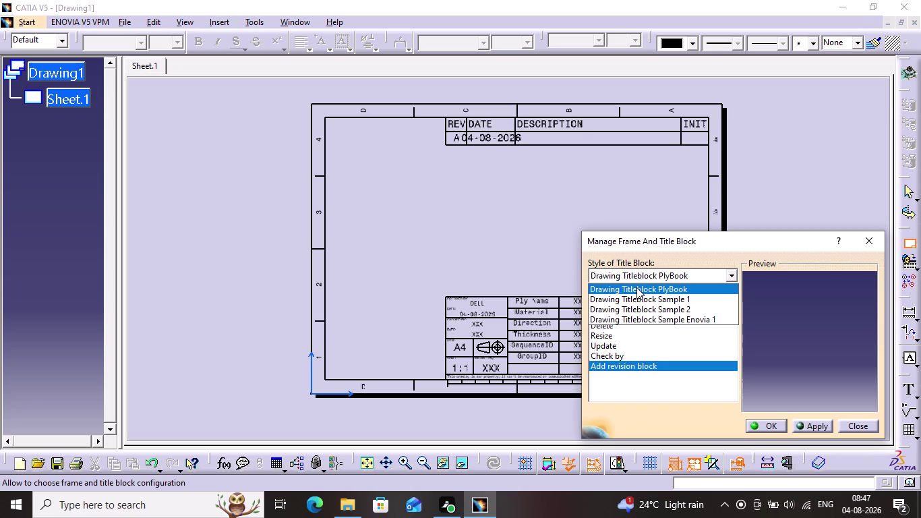
Choose Drawing Titleblock Sample 1 and try to create it, dismissing the already-created warning.
click(653, 291)
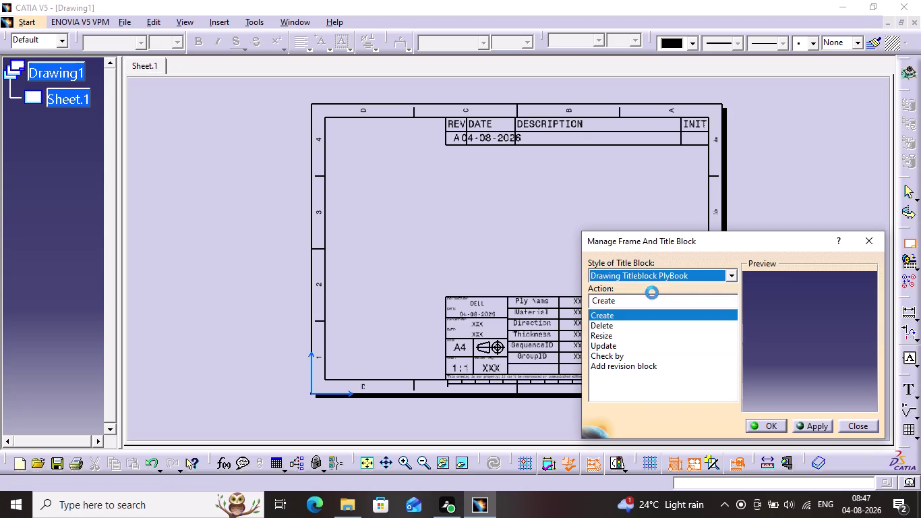
click(665, 270)
click(653, 295)
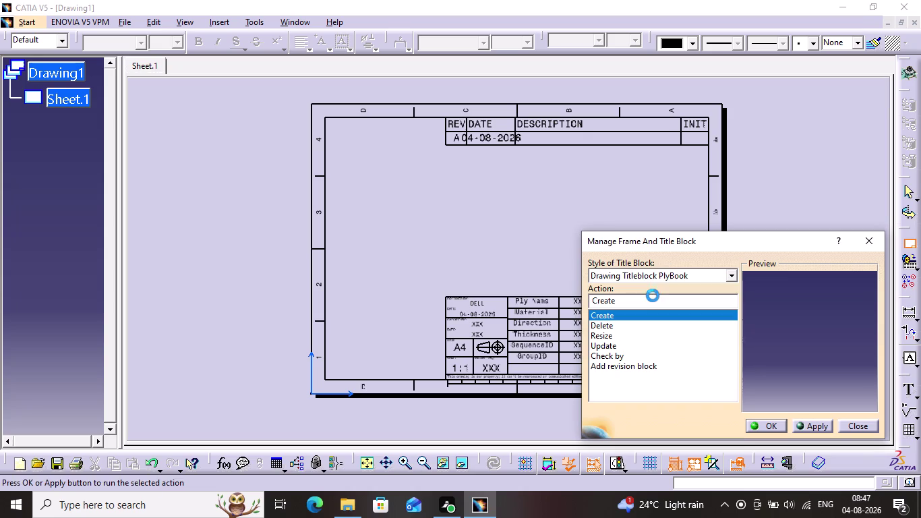
click(661, 278)
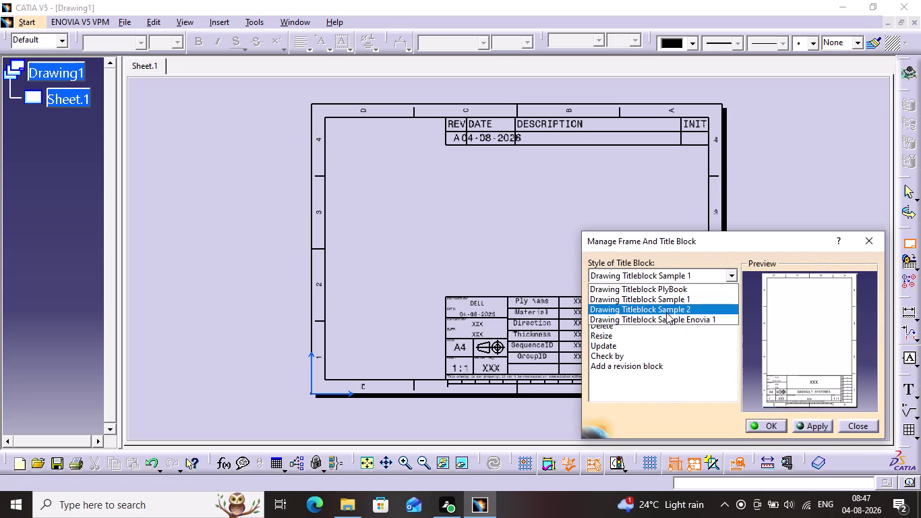
click(667, 297)
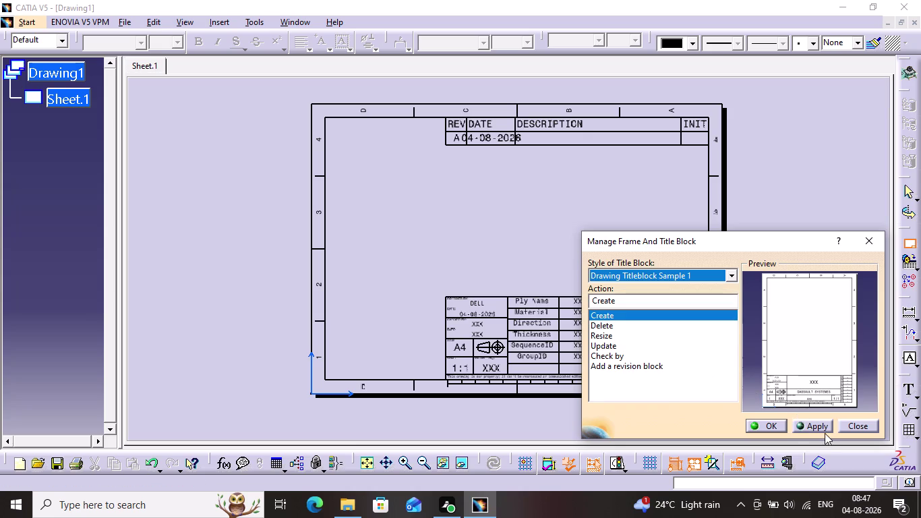
click(606, 306)
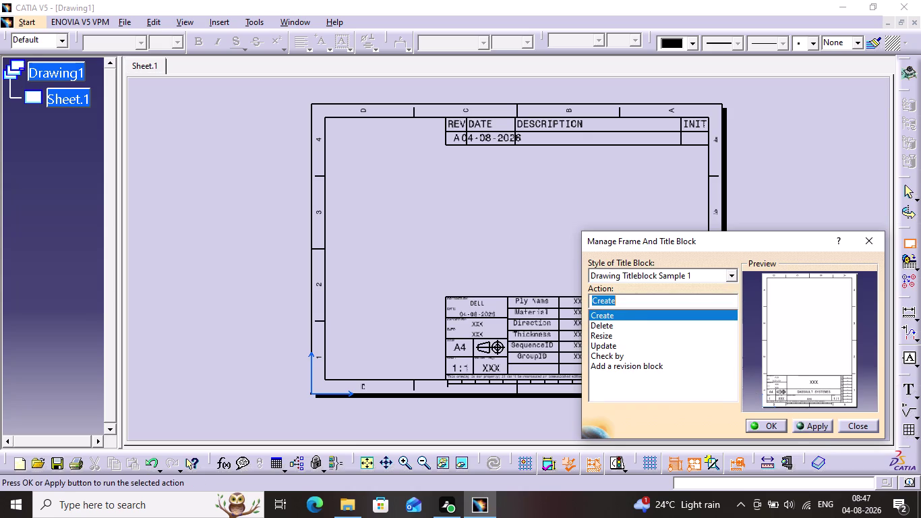
click(823, 429)
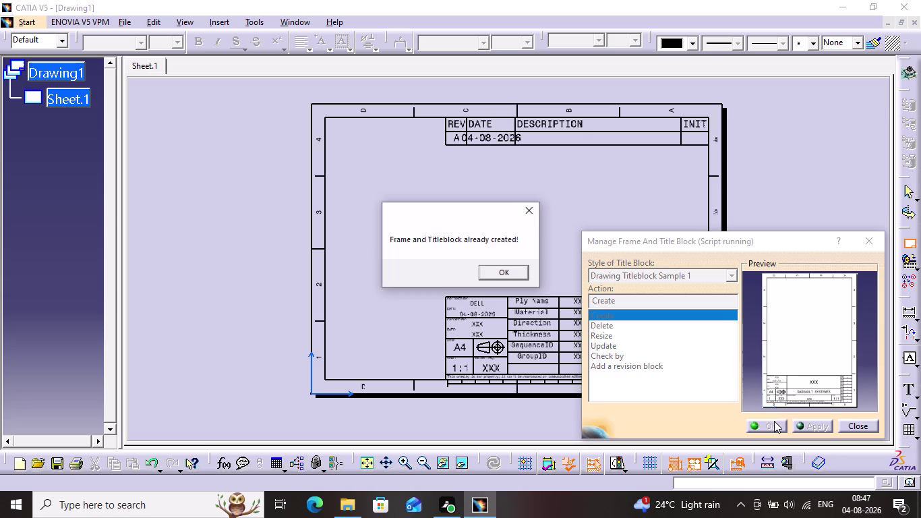
click(774, 422)
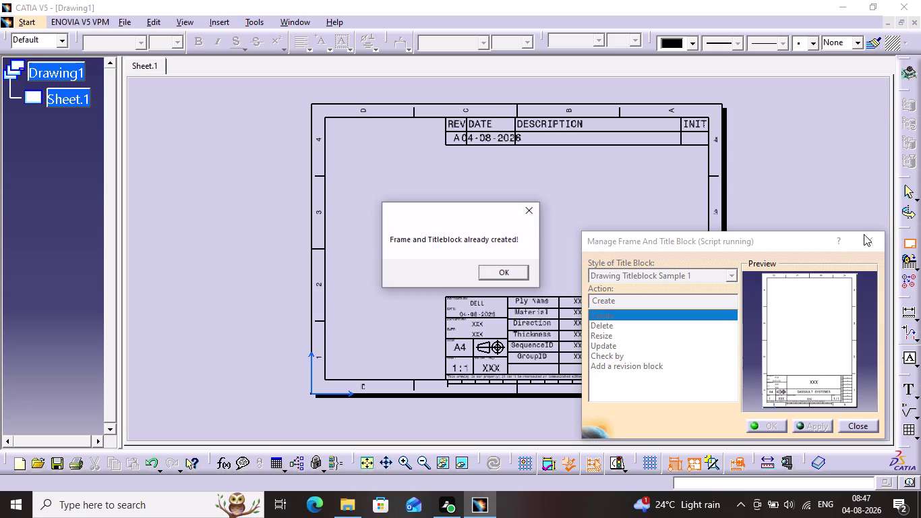
click(864, 234)
click(866, 239)
click(506, 277)
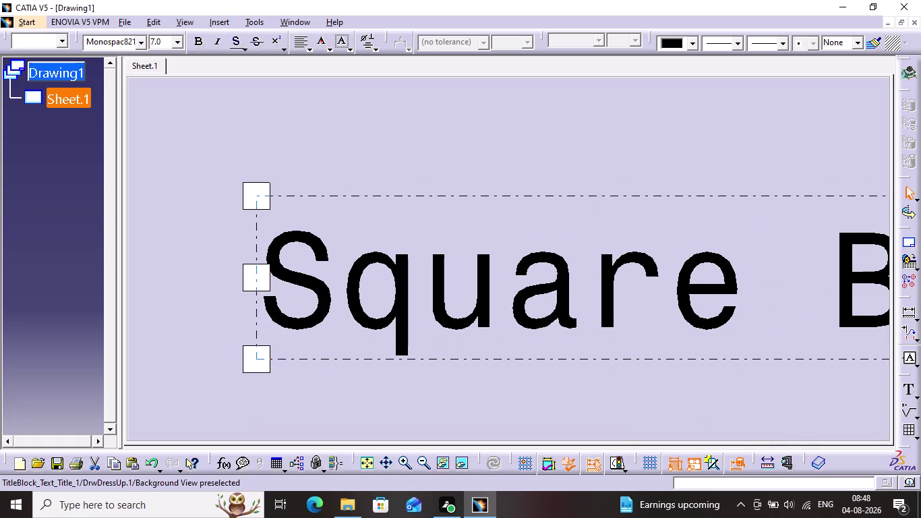
Replace the DELL drawn-by entry with 'suresh'.
middle_drag(263, 107, 654, 99)
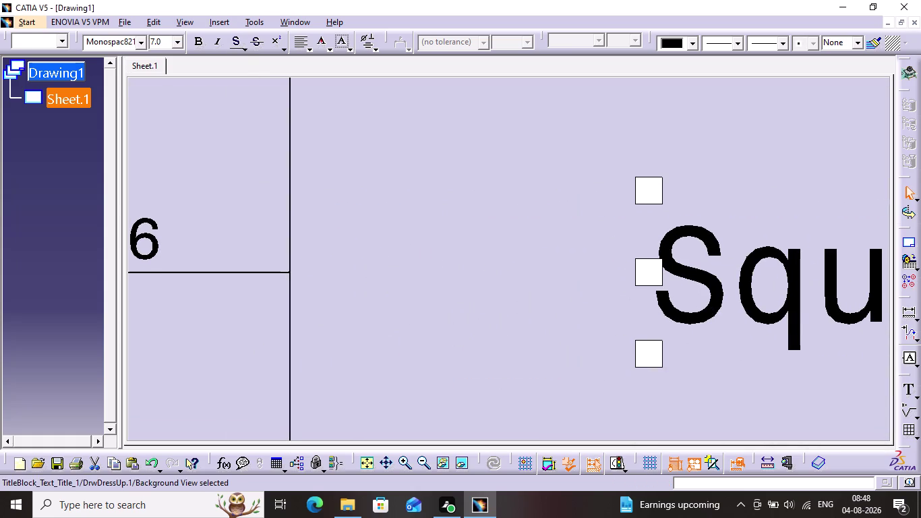
click(495, 165)
middle_drag(405, 170, 806, 147)
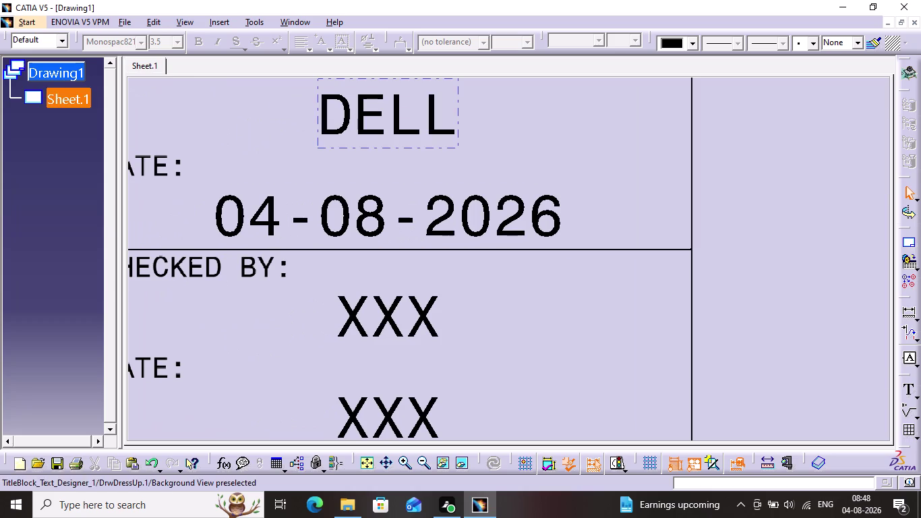
double_click(390, 137)
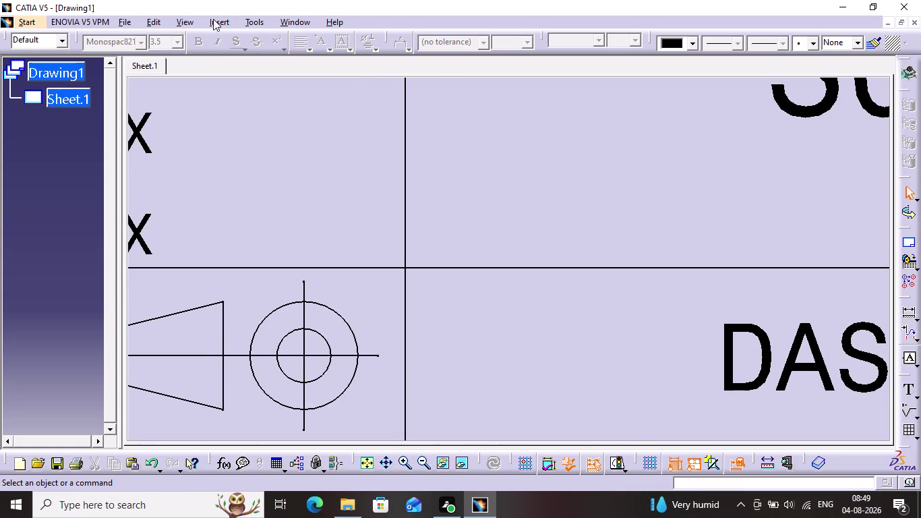
Pan around Sheet.1 to review the finished title block and frame.
click(145, 21)
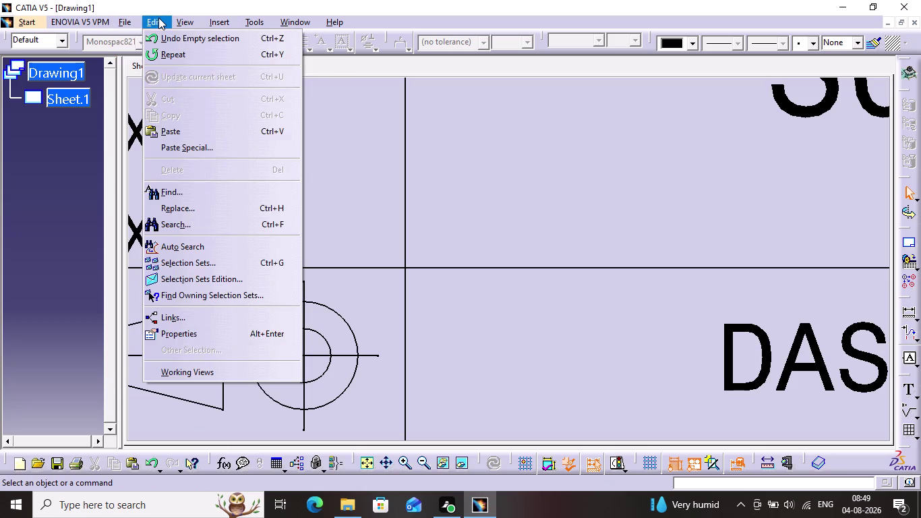
click(170, 368)
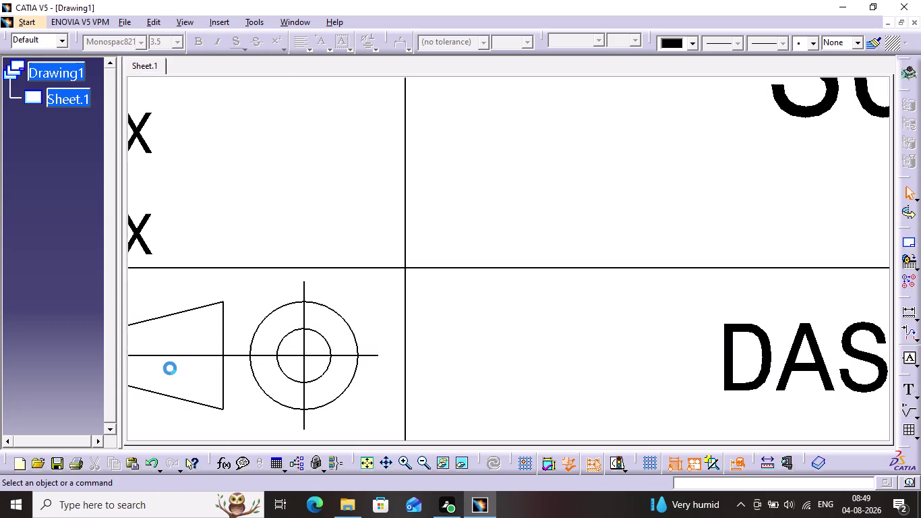
middle_drag(307, 309, 374, 471)
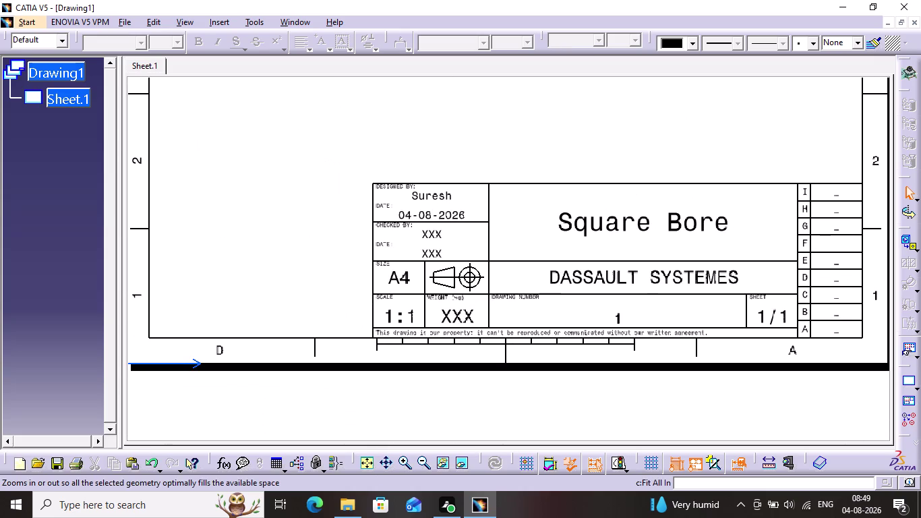
middle_drag(364, 134, 335, 474)
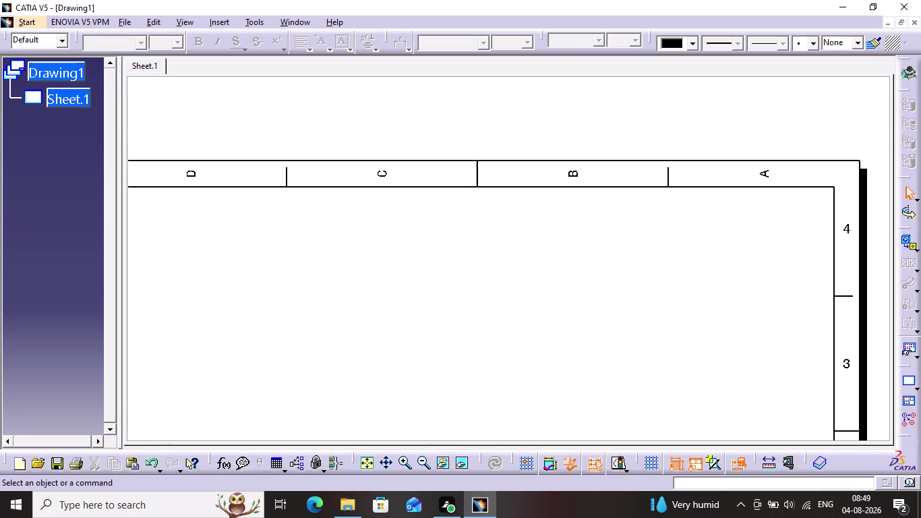
middle_drag(335, 473, 381, 384)
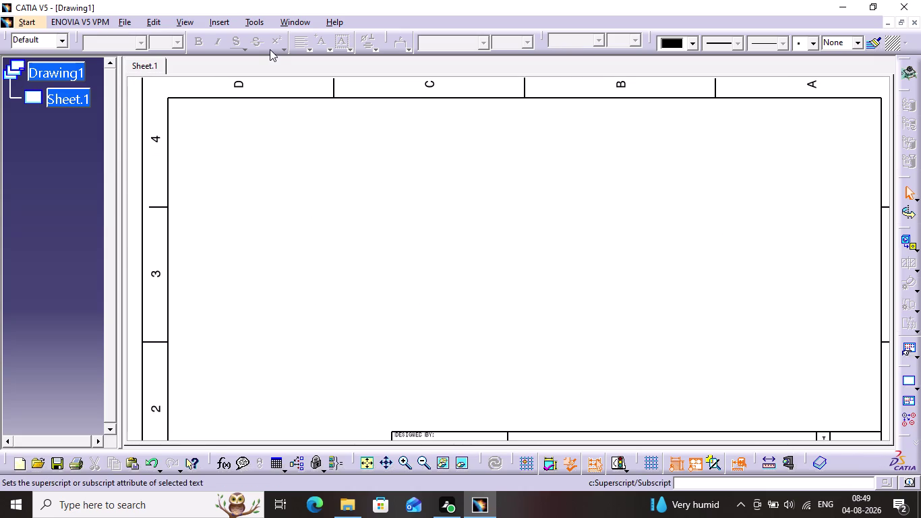
click(222, 21)
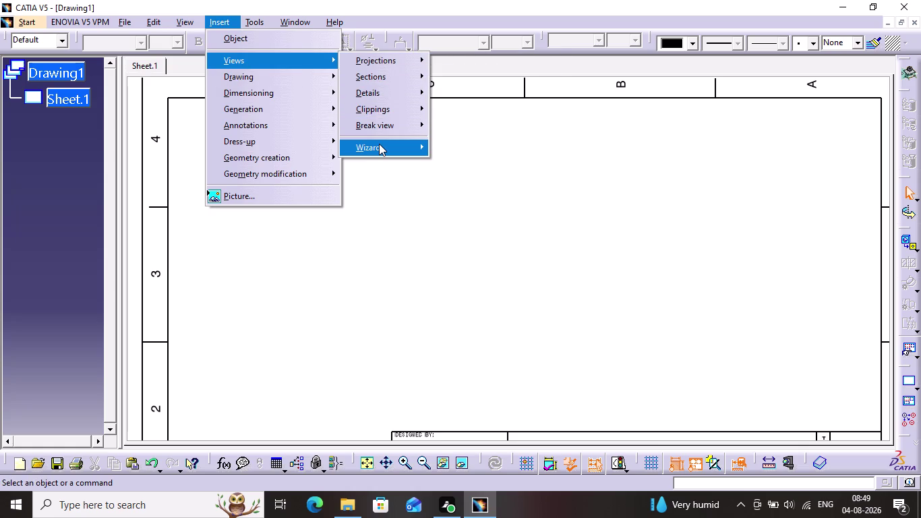
Start the View Wizard with a front, left and top layout, then remove the Left view.
click(438, 143)
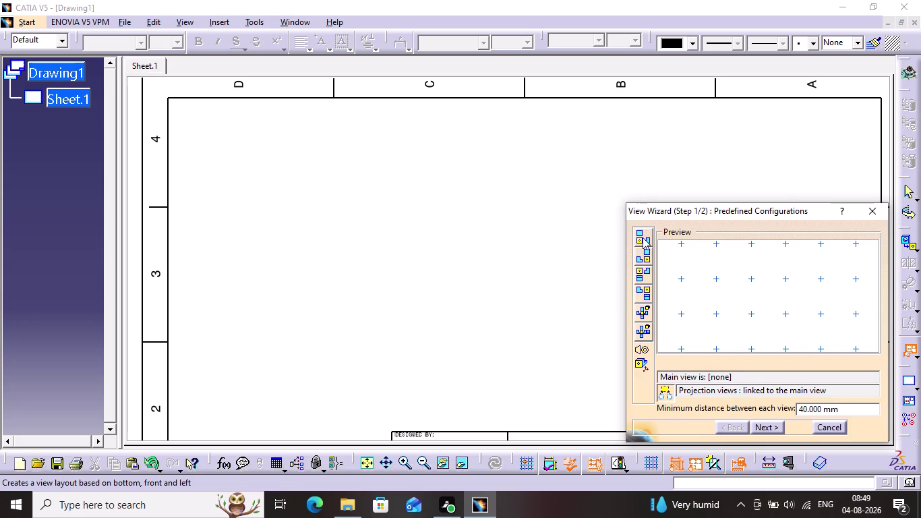
click(642, 238)
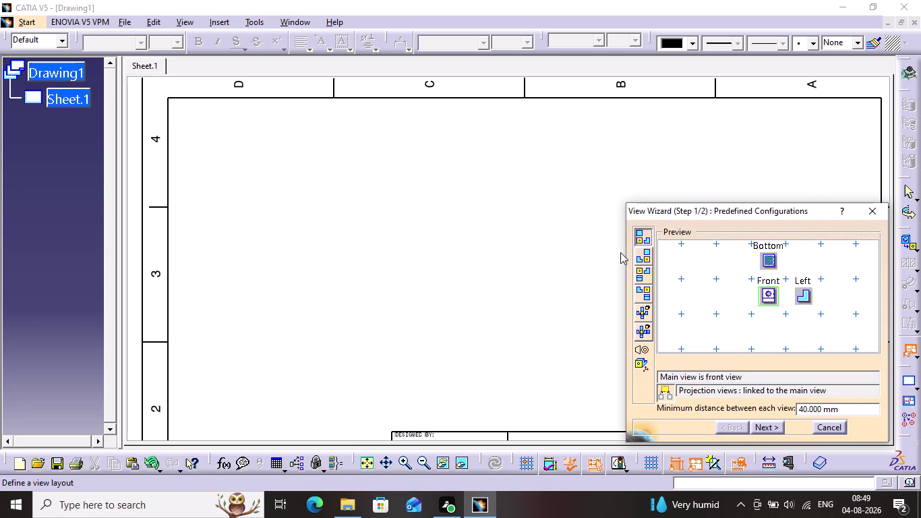
click(640, 253)
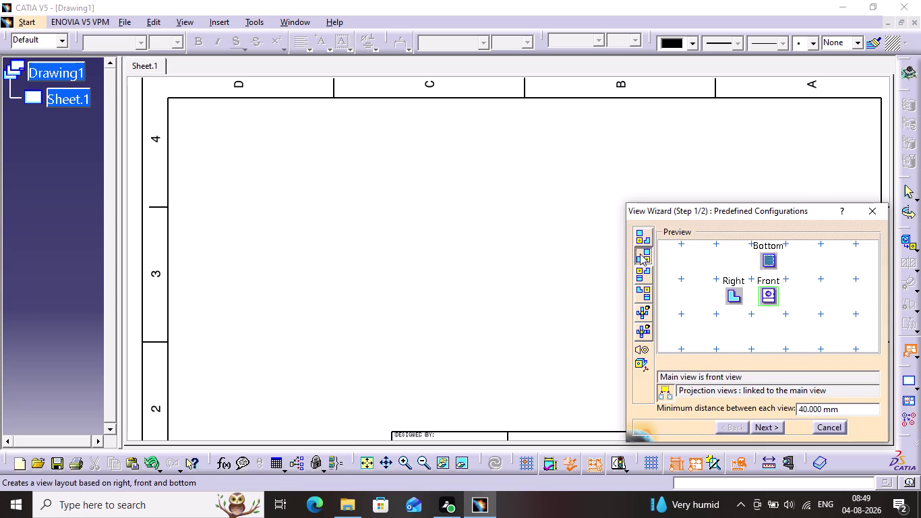
click(642, 270)
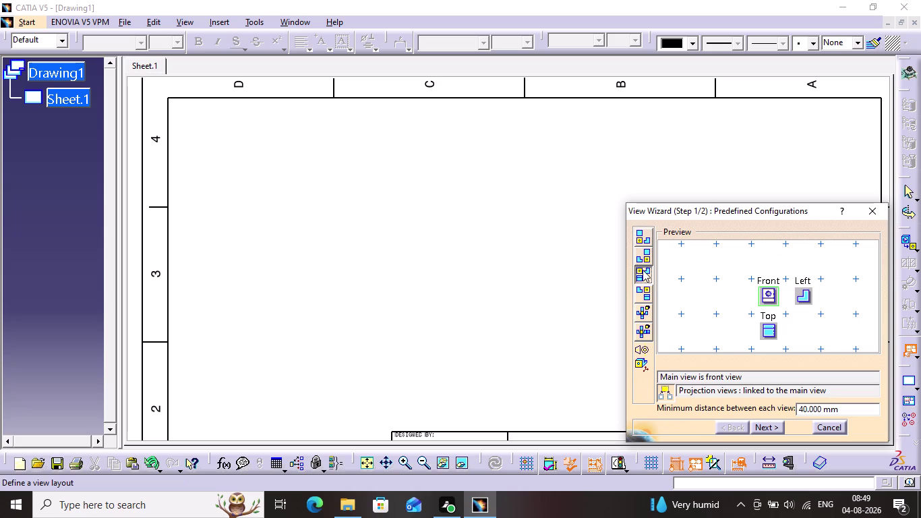
right_click(807, 287)
click(828, 293)
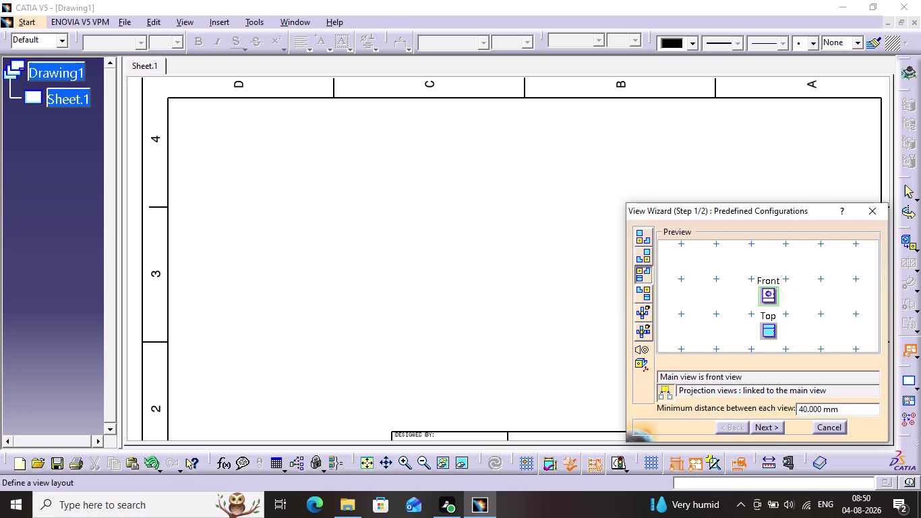
Add an Isometric view beside the Front view and finish the wizard.
click(766, 428)
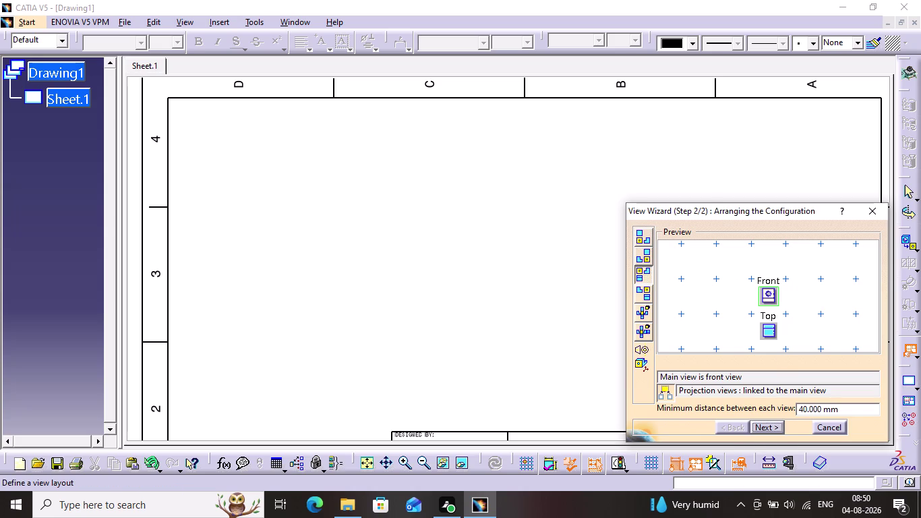
click(640, 352)
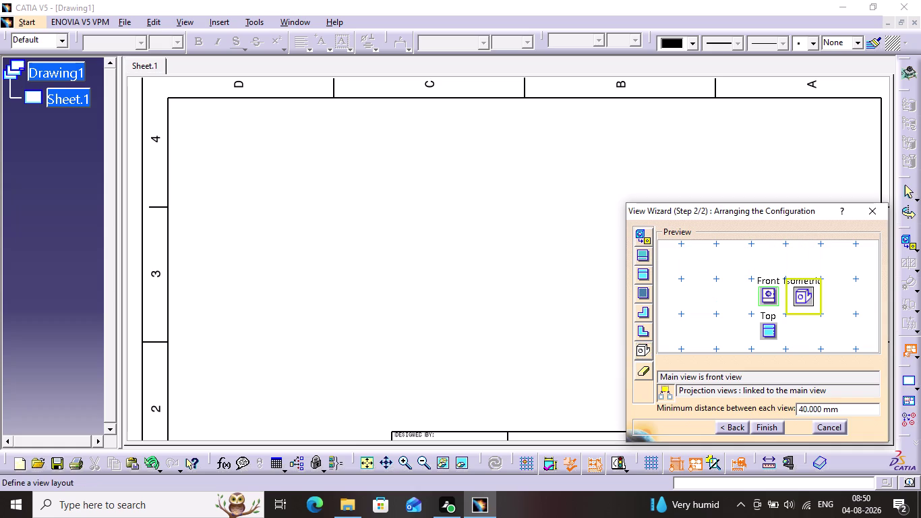
click(795, 284)
click(765, 424)
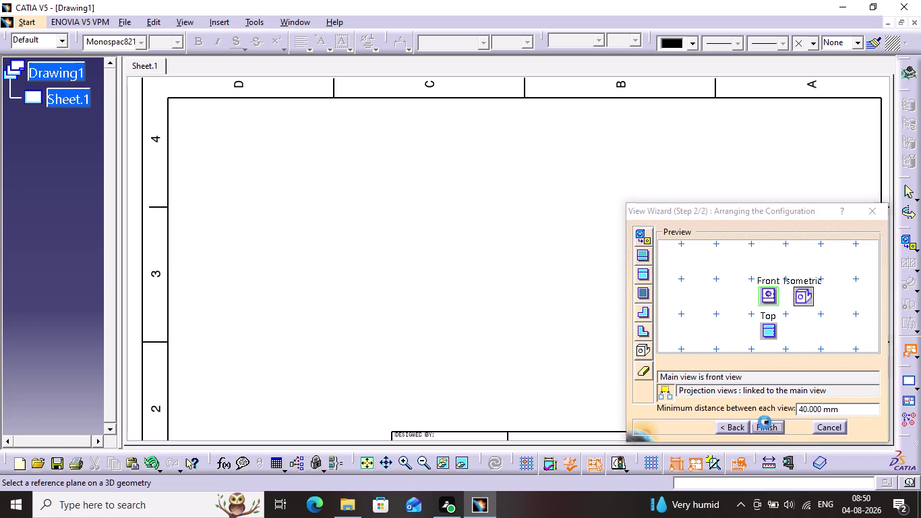
click(279, 17)
click(304, 108)
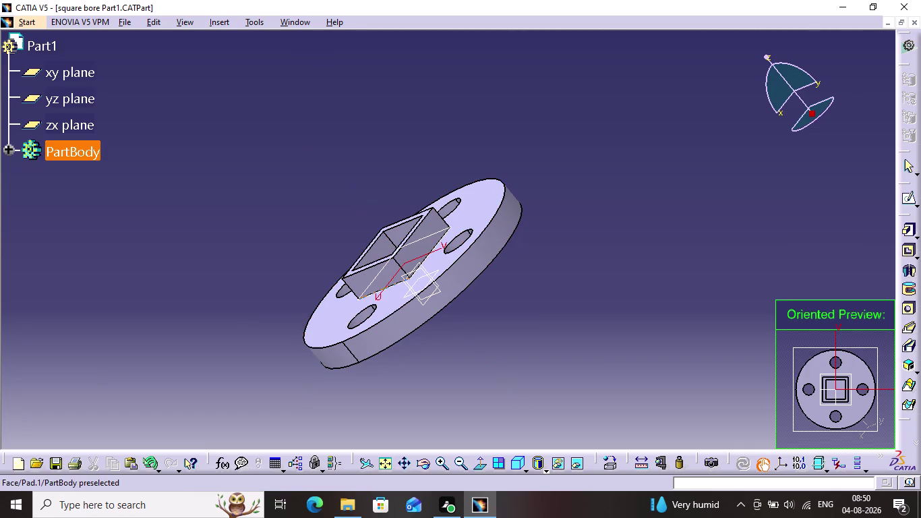
Pick the disc face as reference, generate the views on the sheet, then undo them.
click(380, 302)
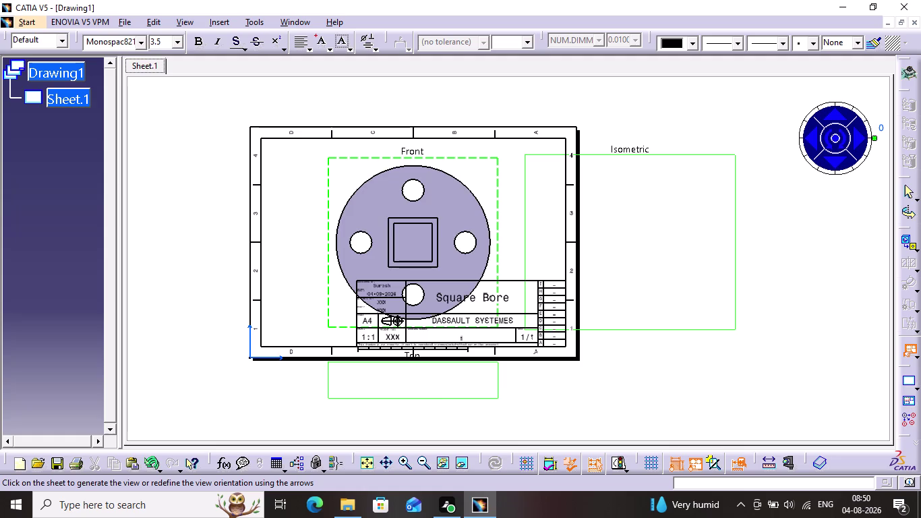
key(ctrl+z)
click(729, 122)
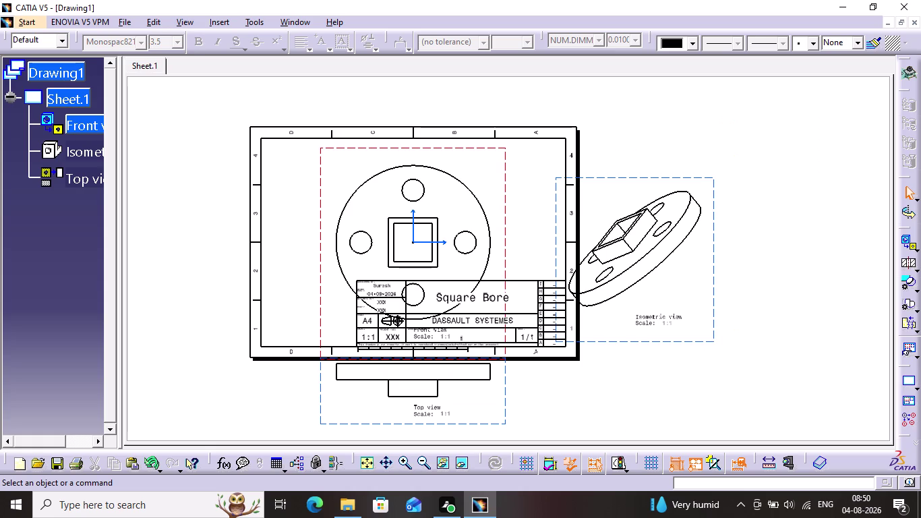
key(ctrl+z)
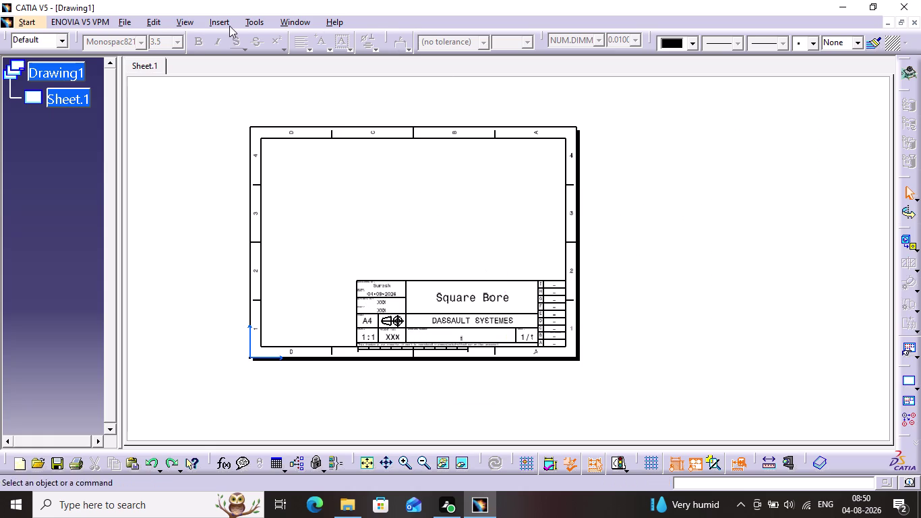
Relaunch the View Wizard with a right, front and bottom layout, minus the Right view.
click(219, 27)
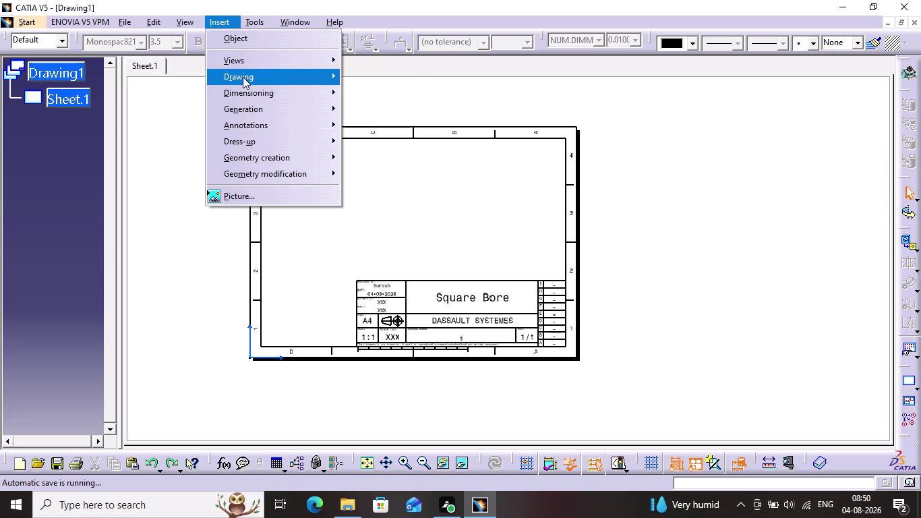
click(248, 66)
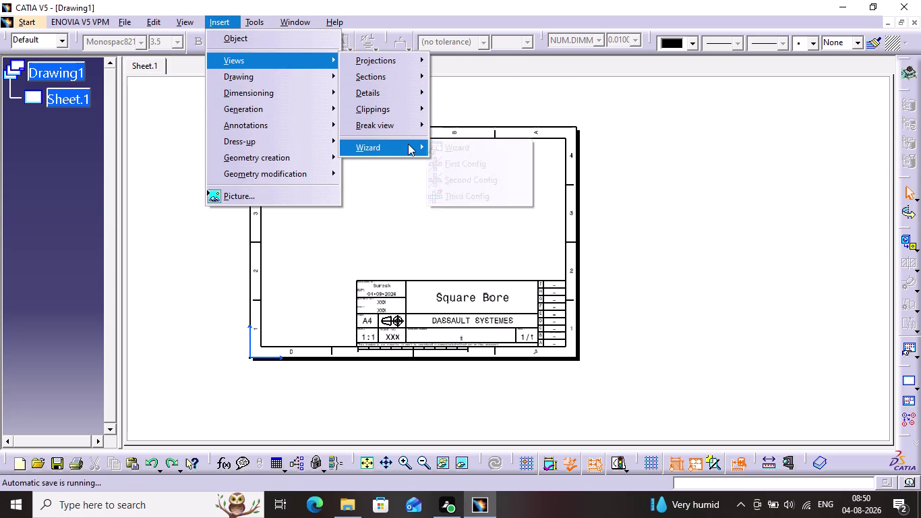
click(448, 146)
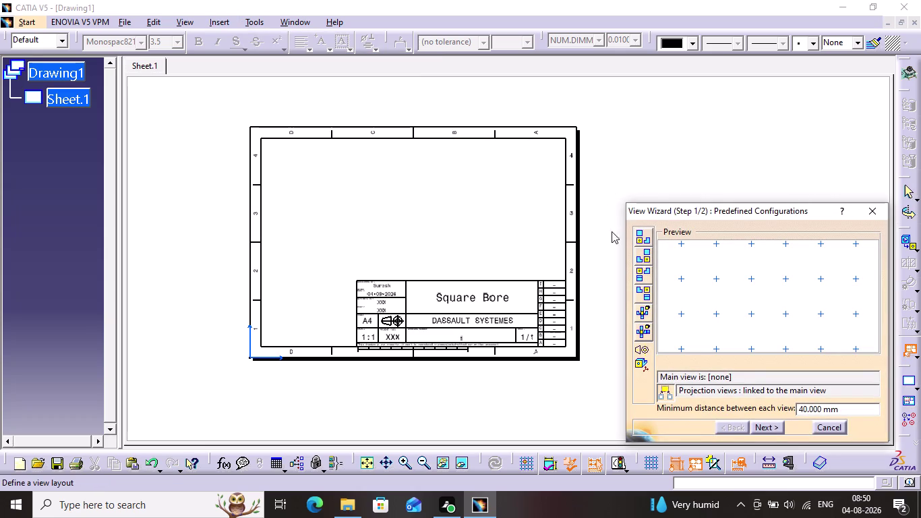
click(645, 255)
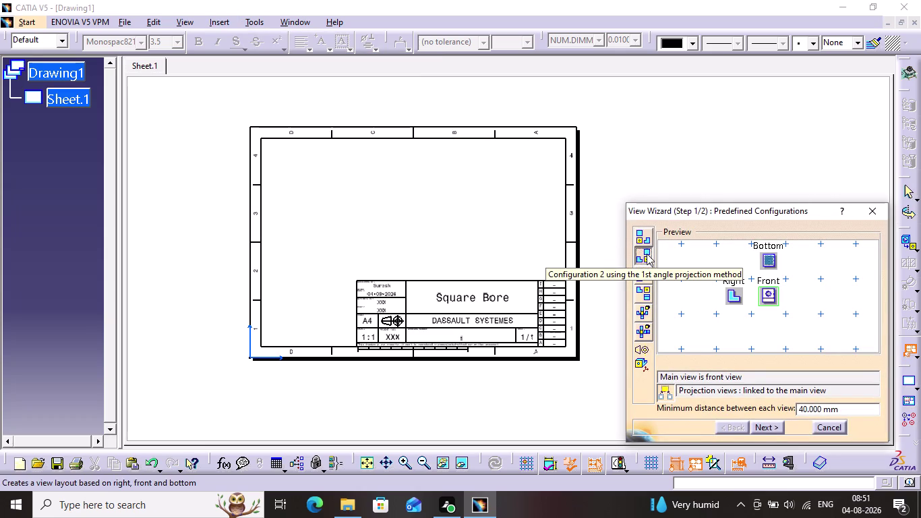
click(742, 292)
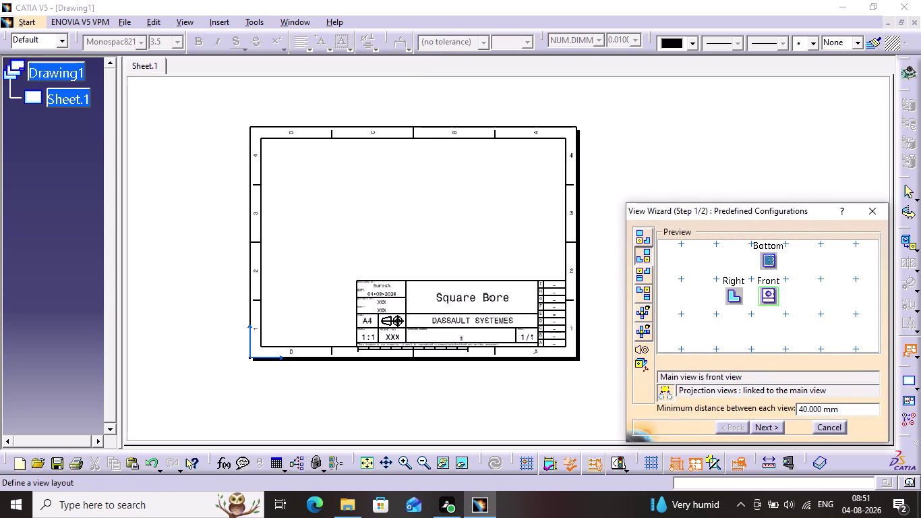
right_click(742, 292)
click(751, 306)
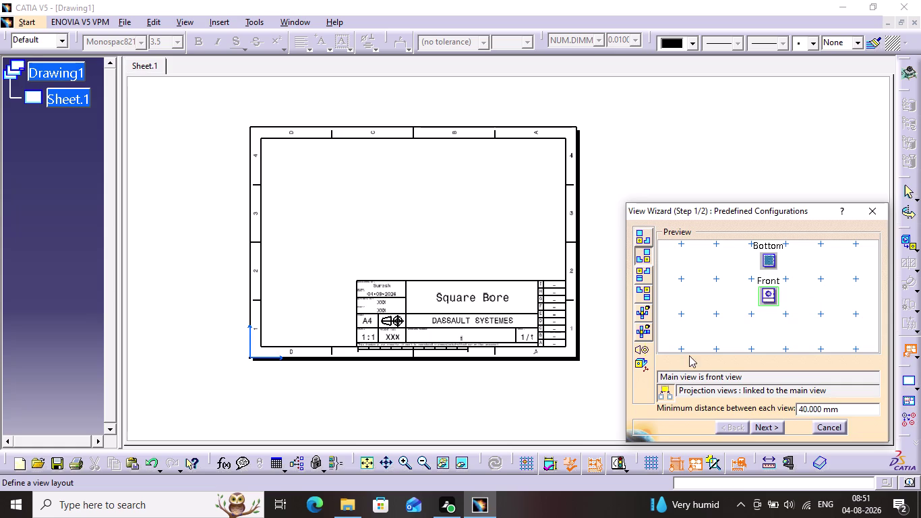
Add an Isometric view beside the Front view and finish the layout.
click(759, 425)
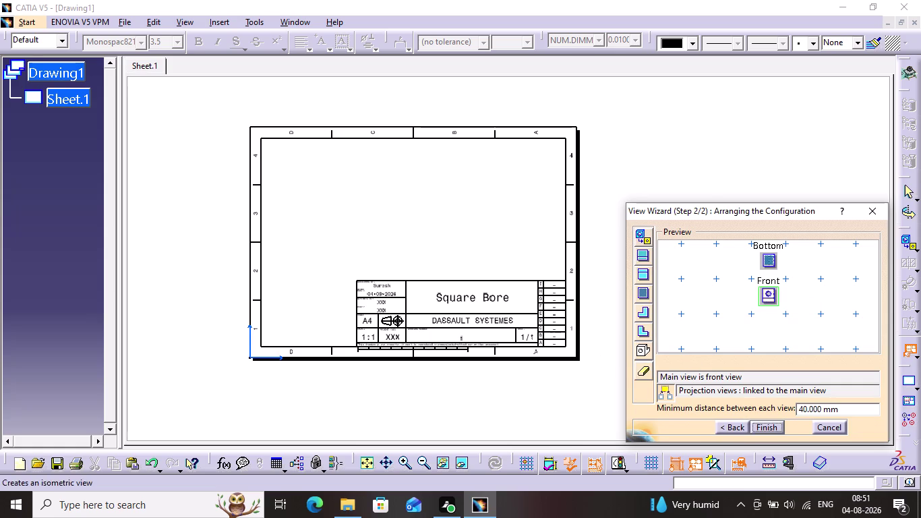
click(641, 354)
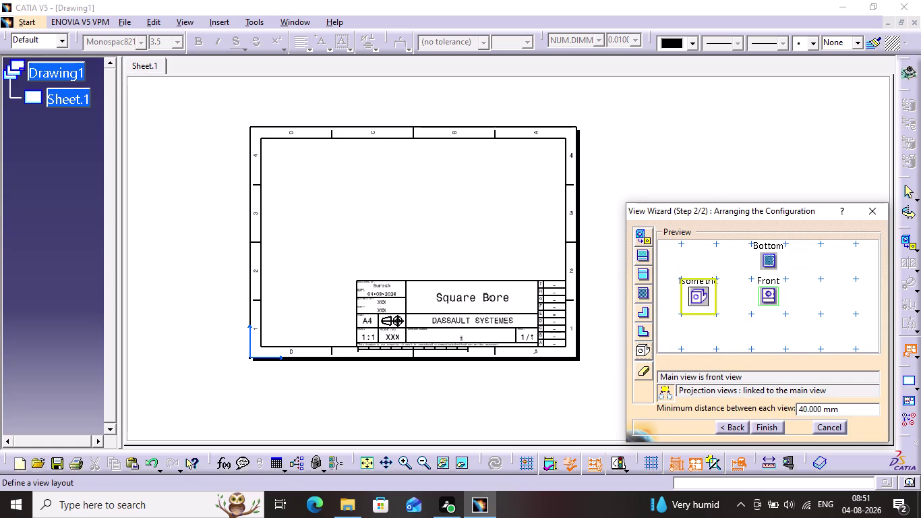
click(723, 289)
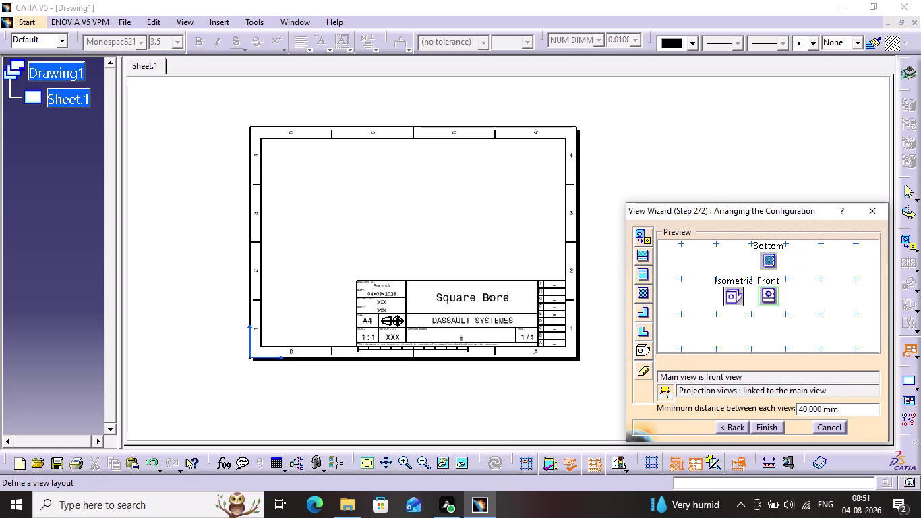
click(765, 423)
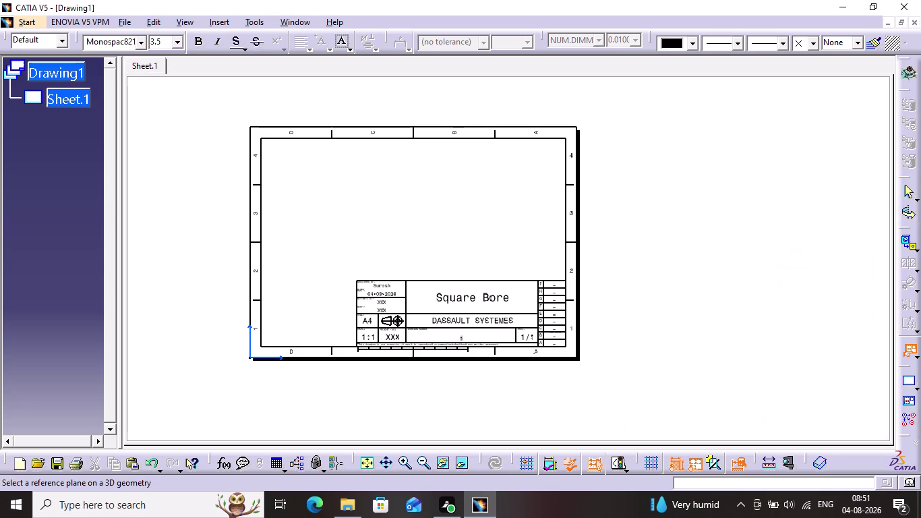
click(279, 21)
From the square bore part, pick the disc face and place front, bottom and isometric views on the sheet.
click(315, 107)
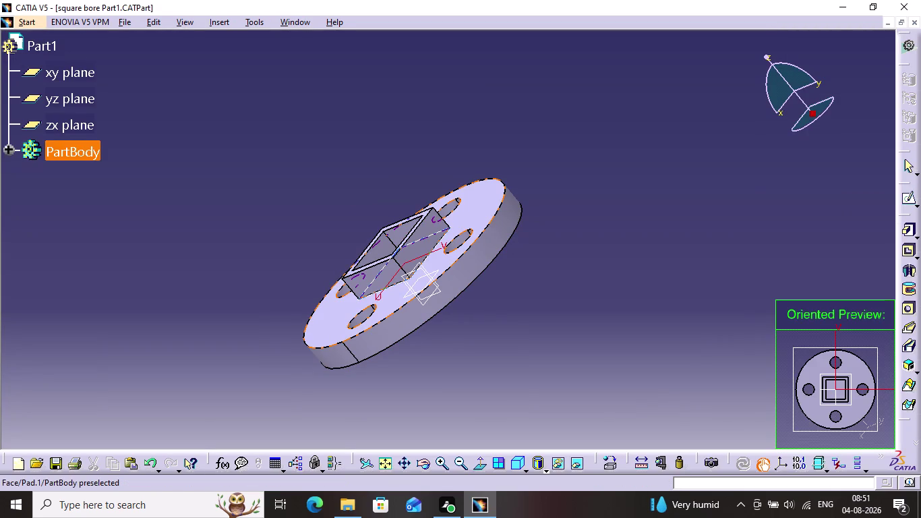
click(456, 226)
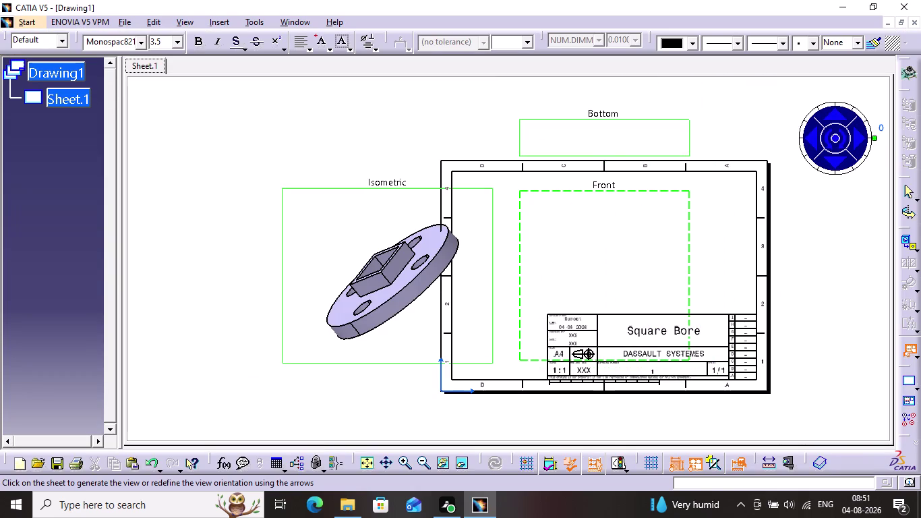
click(813, 208)
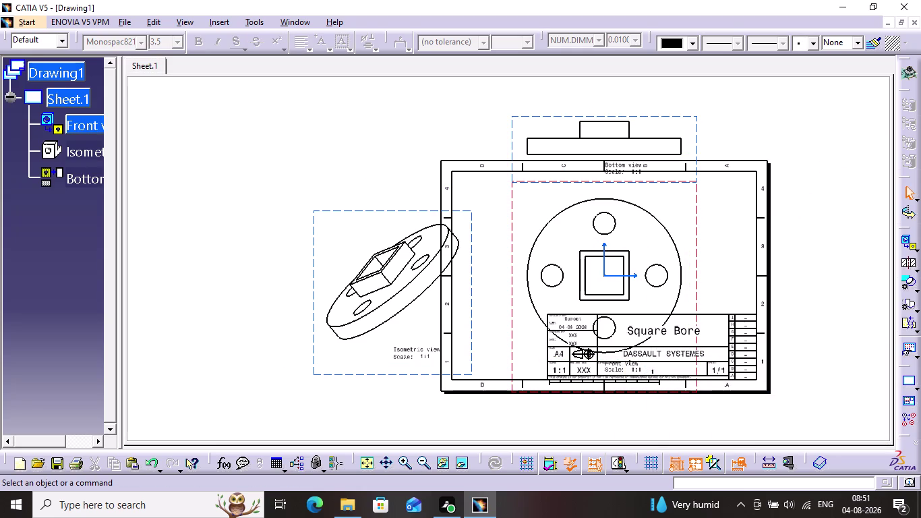
right_click(59, 137)
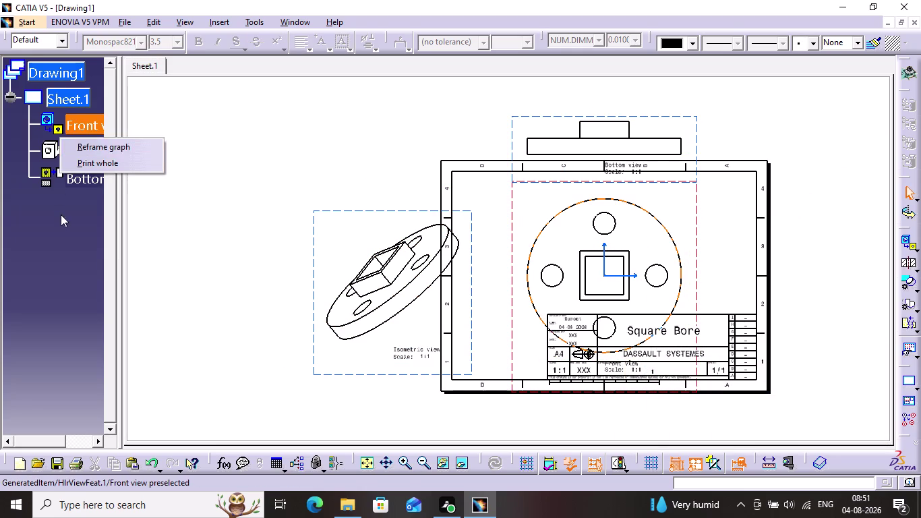
Select the front, bottom and isometric views and open their Properties.
click(61, 215)
click(103, 160)
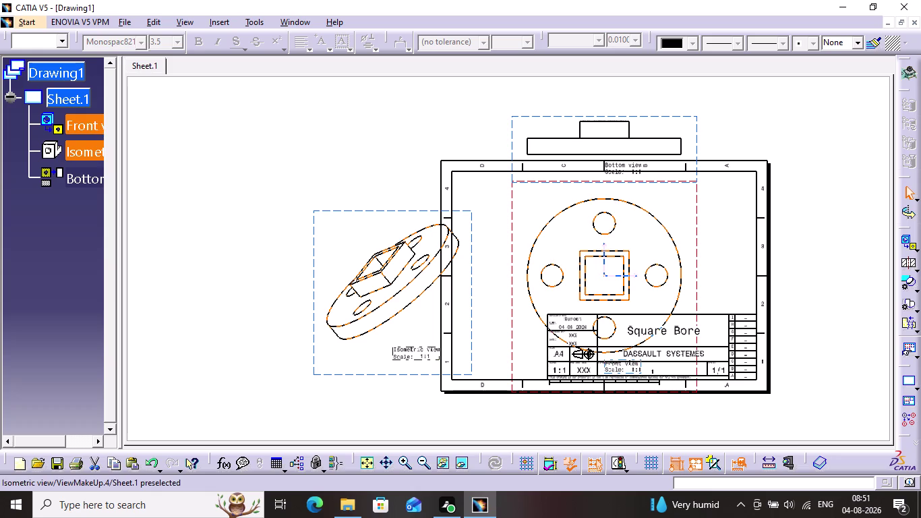
click(98, 131)
click(98, 174)
right_click(82, 139)
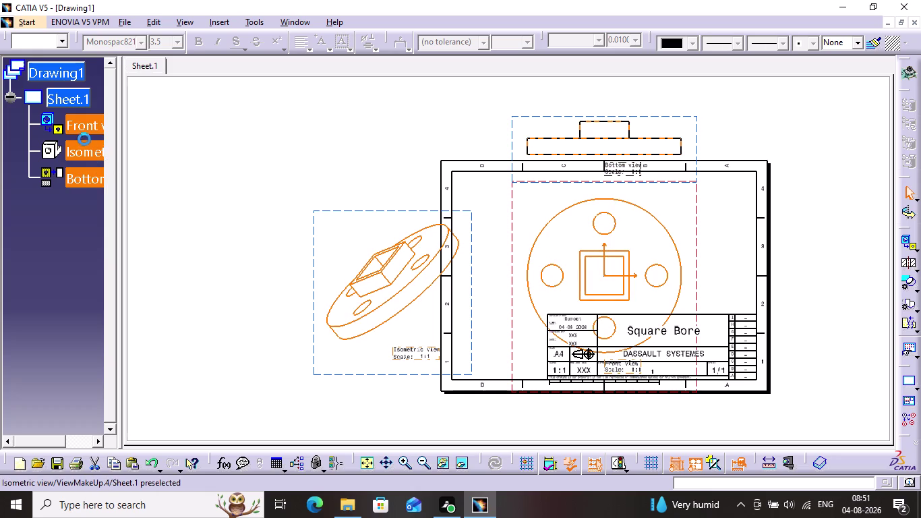
click(136, 251)
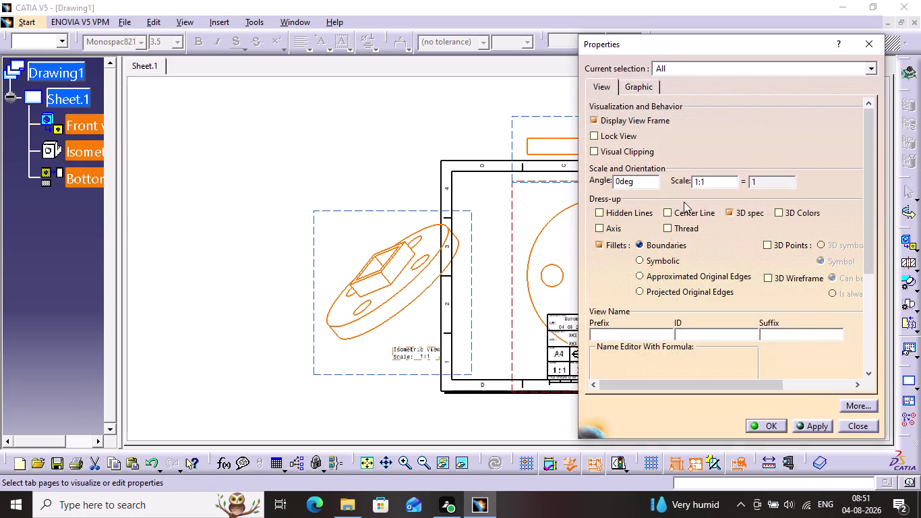
Rescale the three views to 1:2, then nudge the front view rightward.
click(730, 173)
click(721, 184)
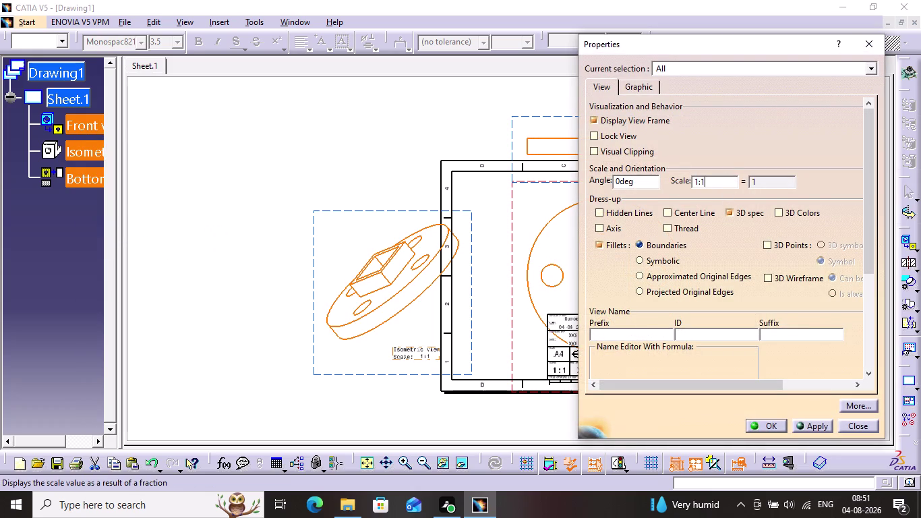
key(BackSpace)
key(2)
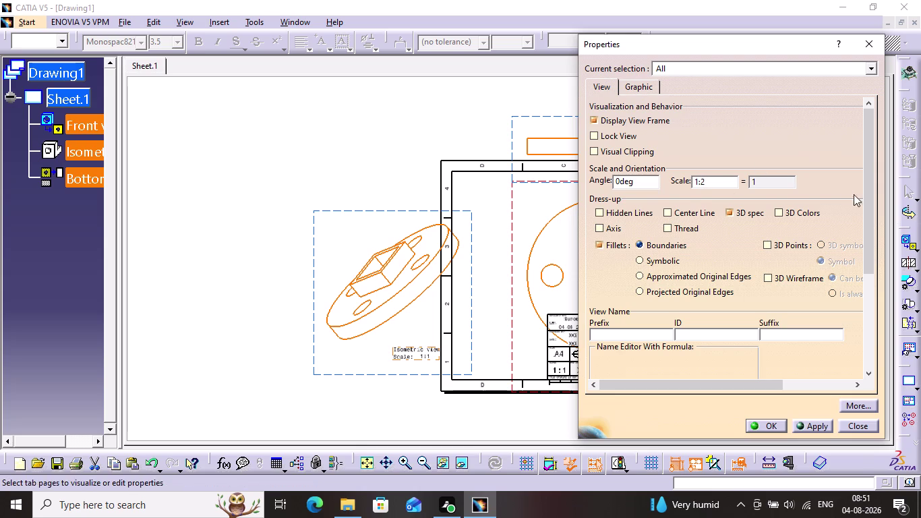
click(819, 425)
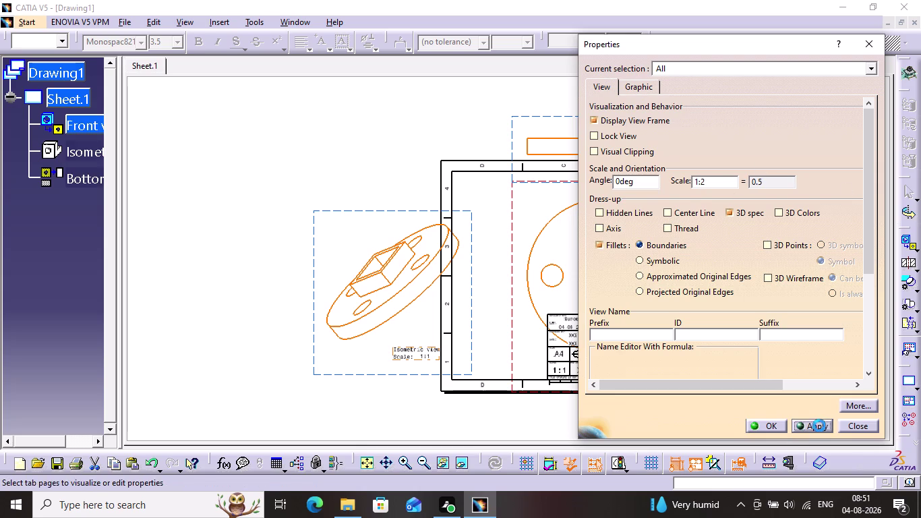
click(750, 428)
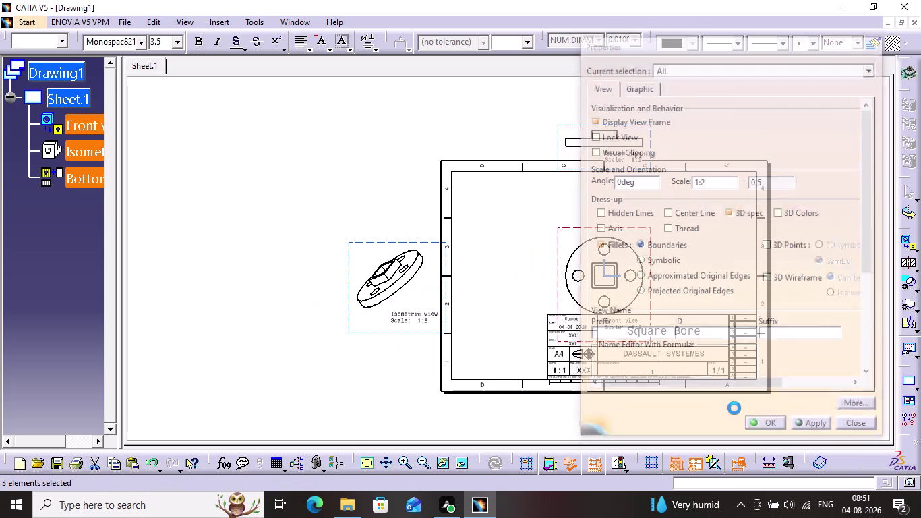
click(651, 212)
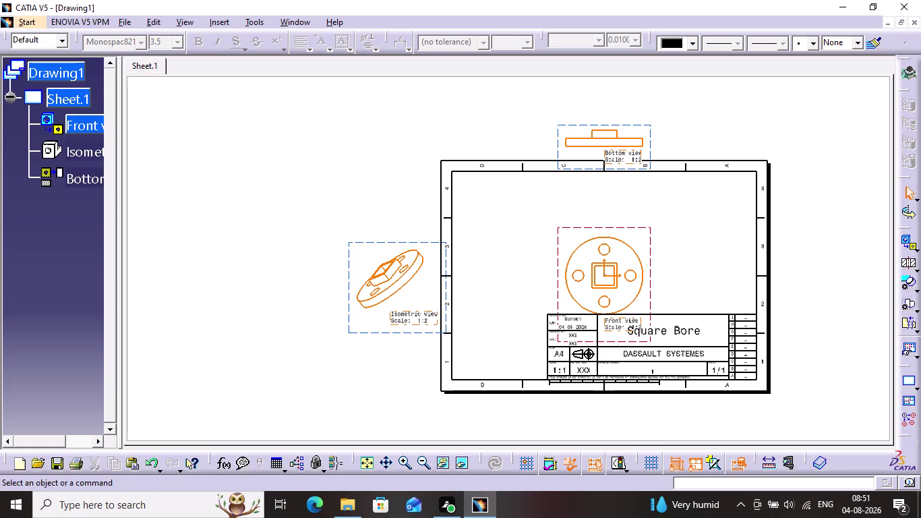
drag(640, 230, 671, 203)
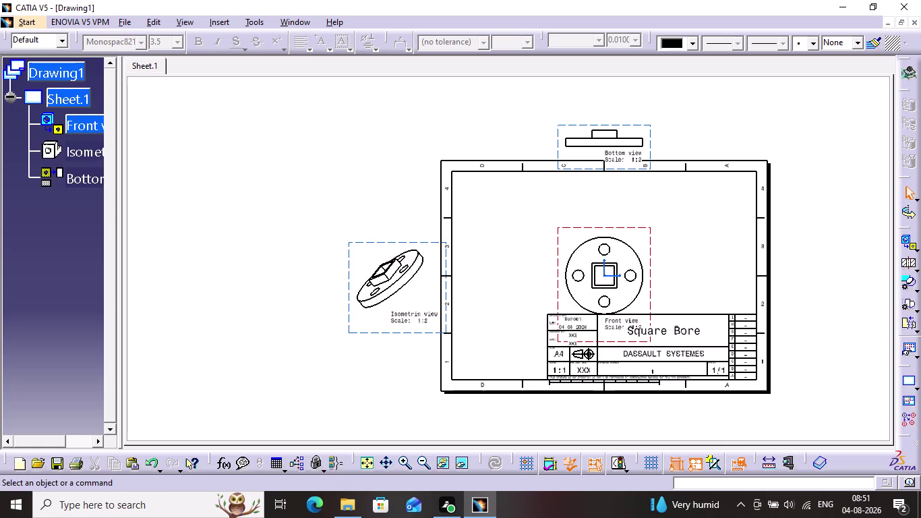
Drag the front view toward the sheet's right edge.
drag(653, 229, 699, 209)
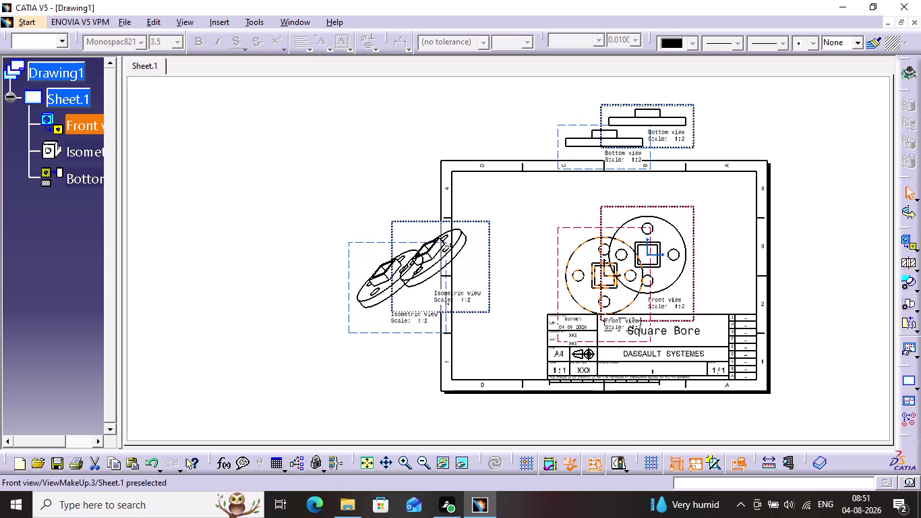
drag(699, 208, 727, 196)
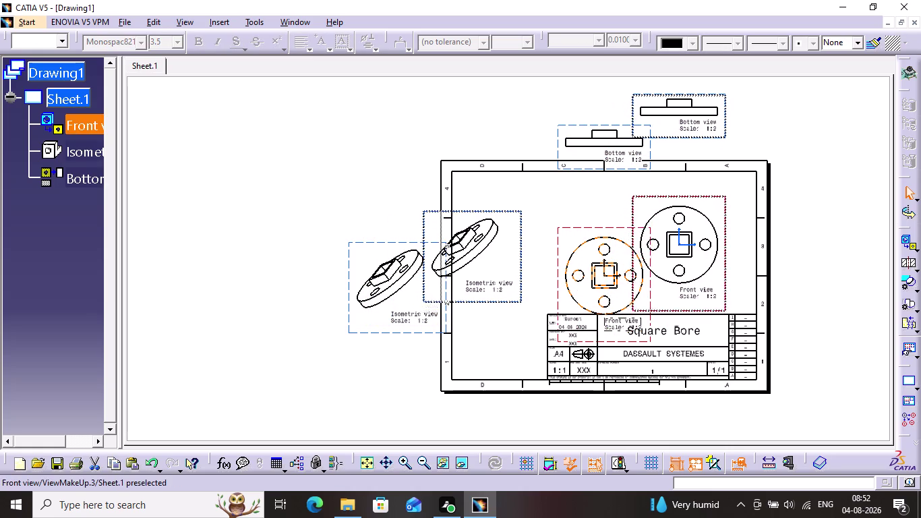
drag(728, 197, 736, 197)
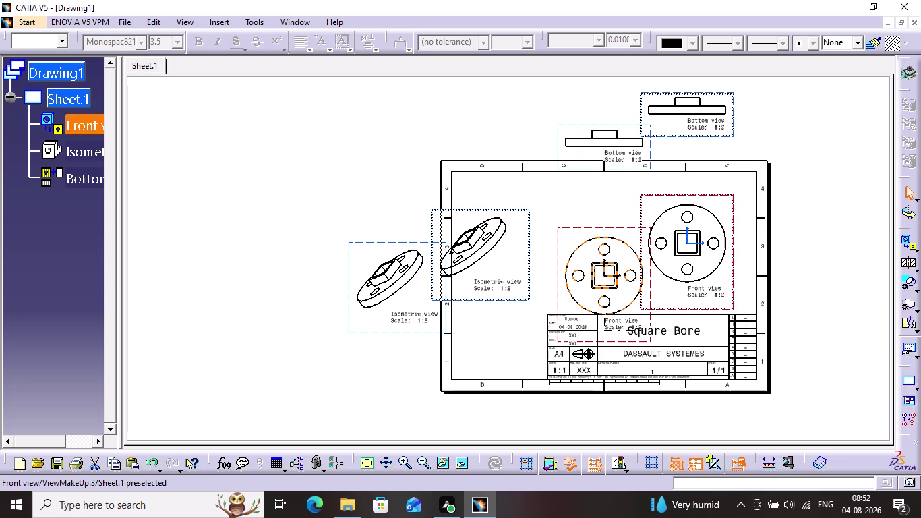
drag(735, 197, 740, 191)
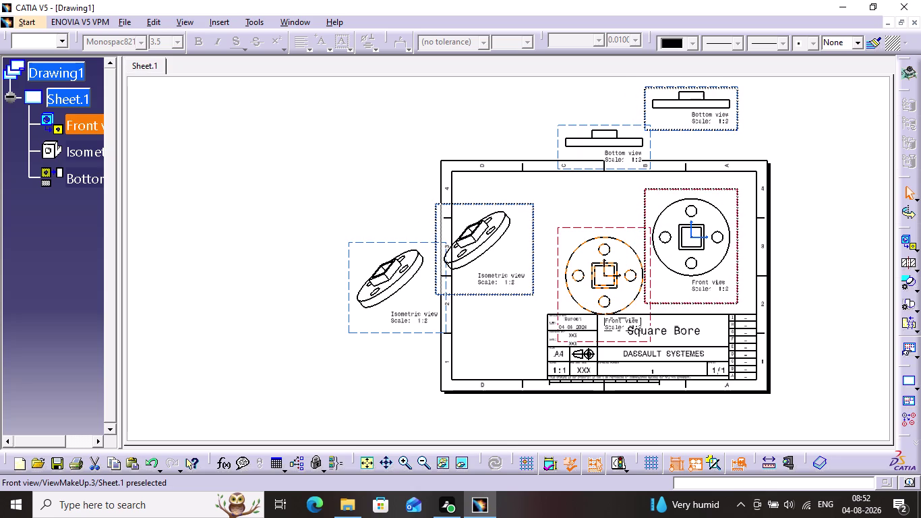
drag(740, 191, 748, 198)
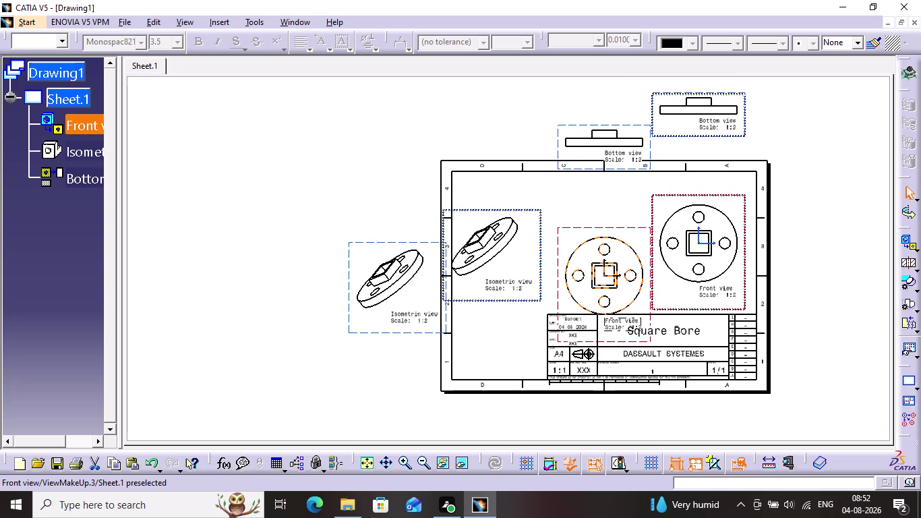
drag(748, 197, 749, 198)
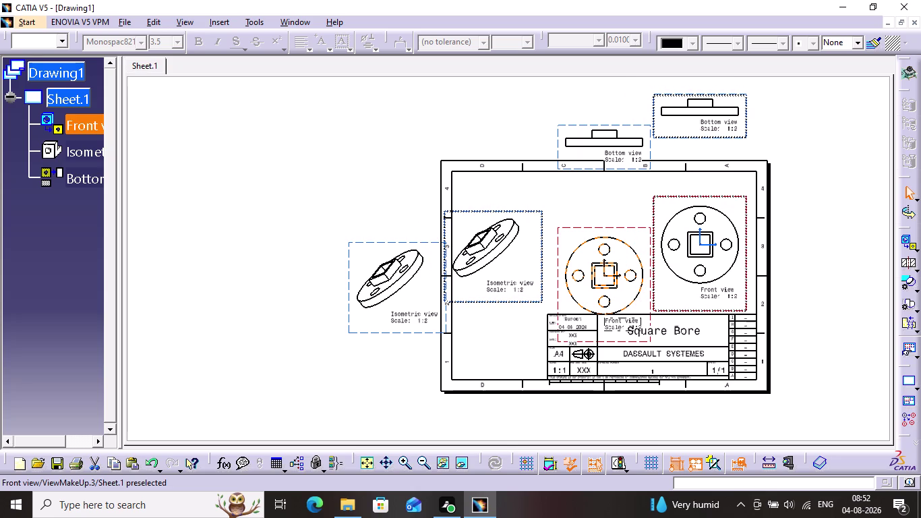
drag(749, 198, 749, 198)
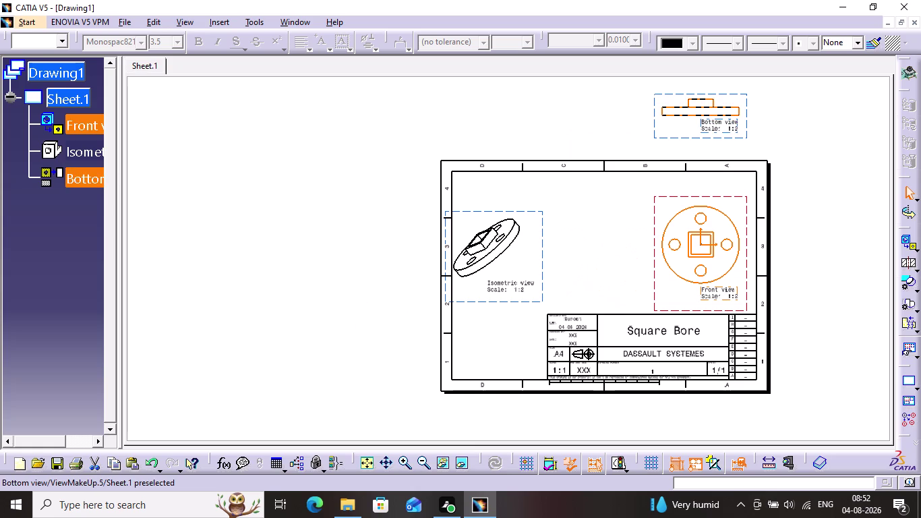
Reposition the bottom view above the front view, then undo the rearrangement.
drag(659, 138, 605, 202)
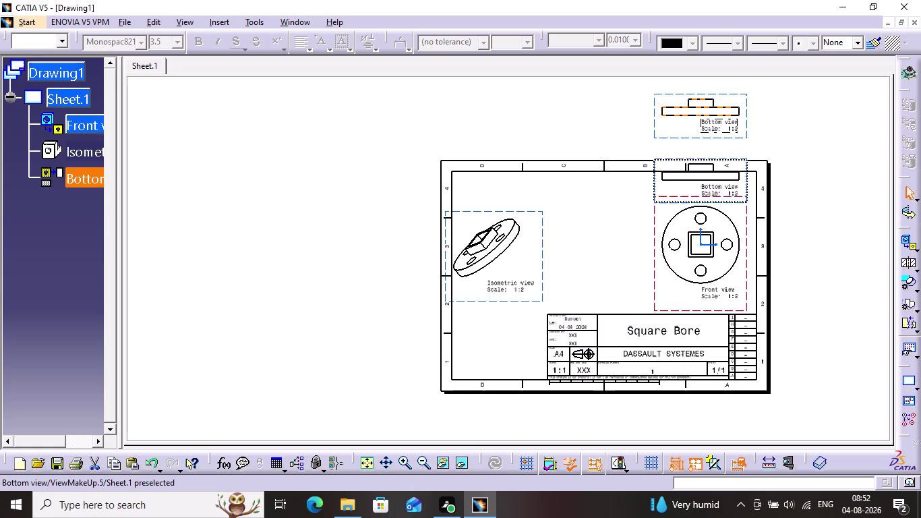
drag(606, 202, 634, 186)
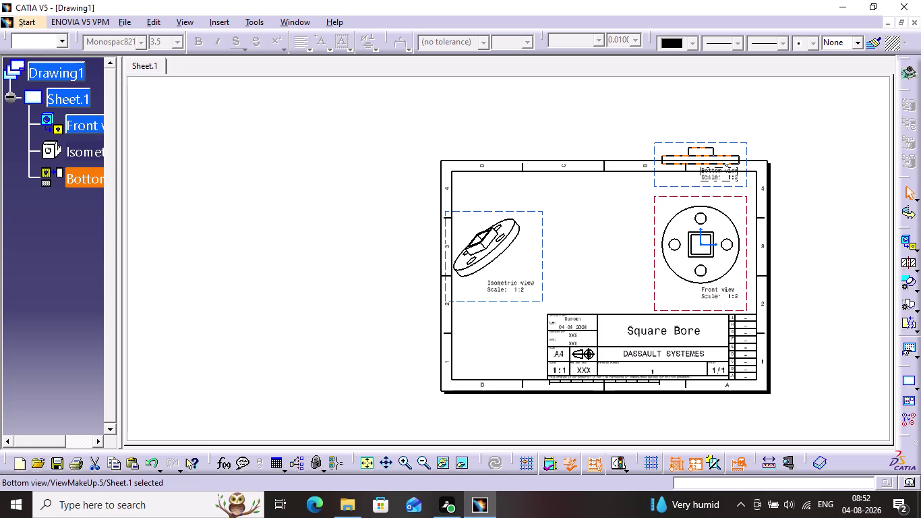
double_click(658, 174)
right_click(657, 174)
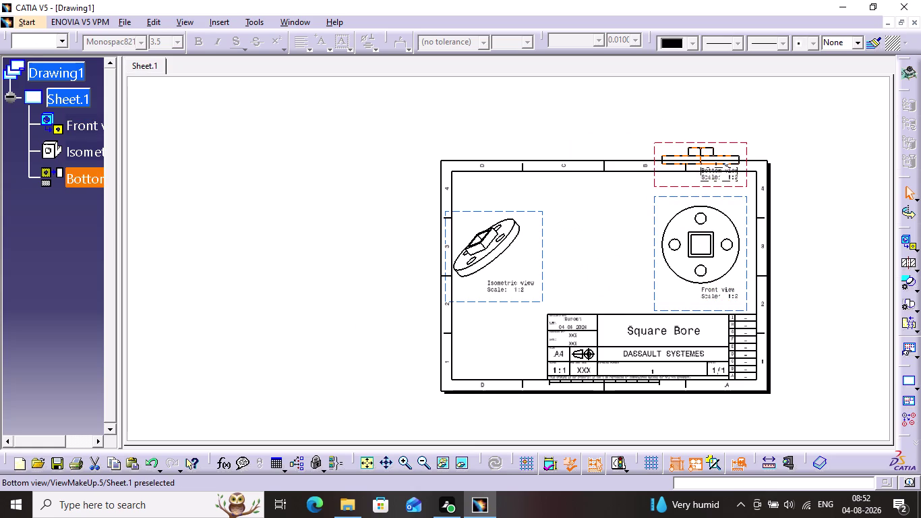
drag(655, 188, 598, 194)
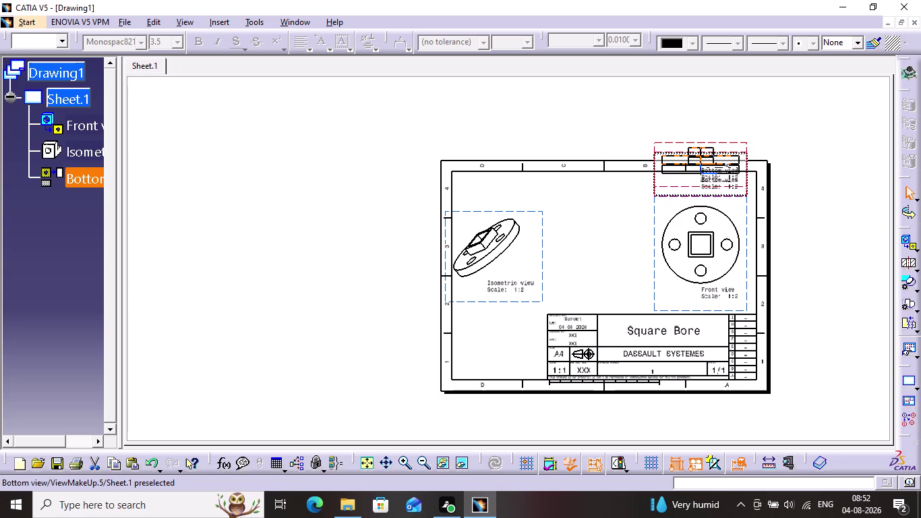
drag(599, 194, 598, 188)
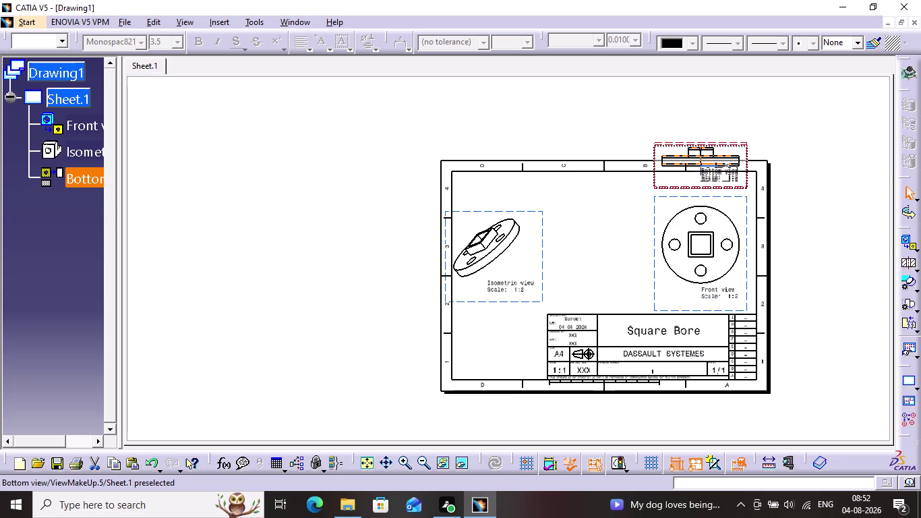
drag(598, 188, 604, 211)
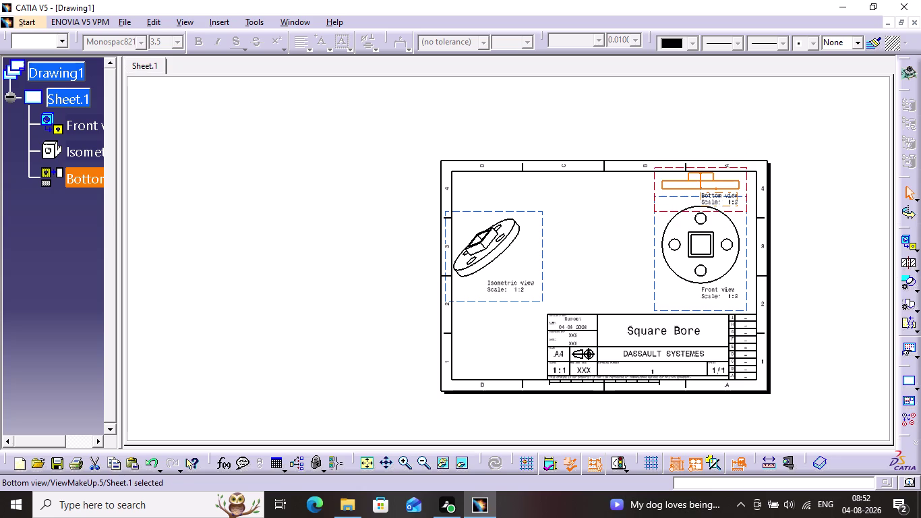
key(ctrl+z)
Undo repeatedly until Sheet.1 holds only its frame and title block.
key(ctrl+z)
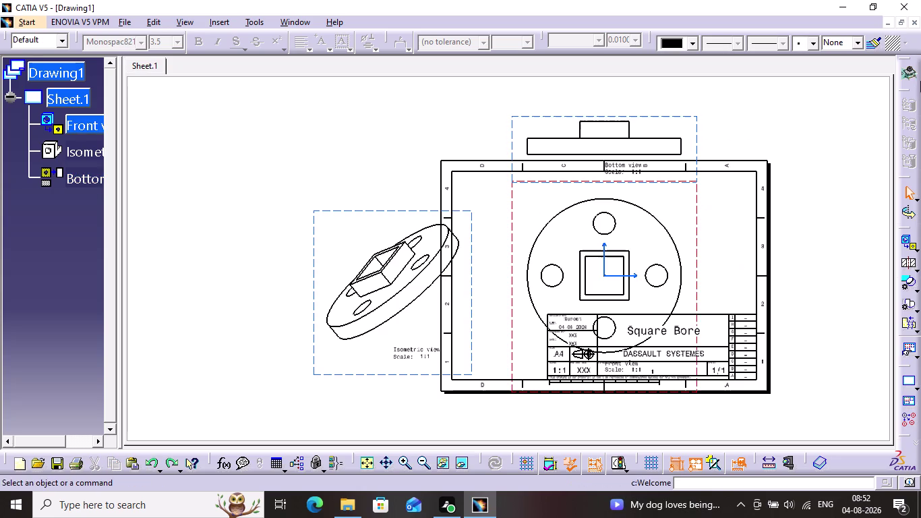
key(ctrl+z)
key(ctrl+z)
key(ctrl+z)
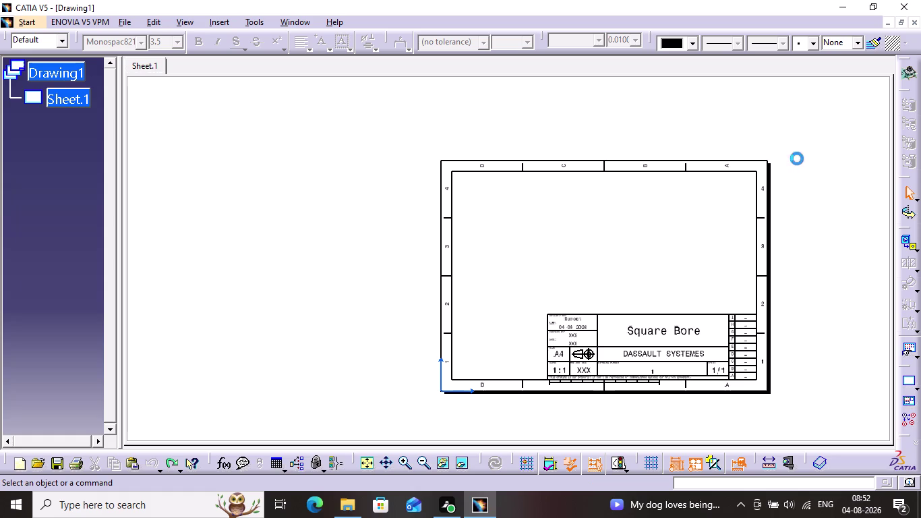
key(ctrl+z)
key(ctrl+z)
key(ctrl+z)
key(ctrl+z)
key(ctrl+z)
key(ctrl+z)
key(ctrl+z)
key(ctrl+z)
key(ctrl+z)
key(ctrl+z)
Bring up the Insert menu to reach the New Sheet command.
click(730, 313)
right_click(730, 314)
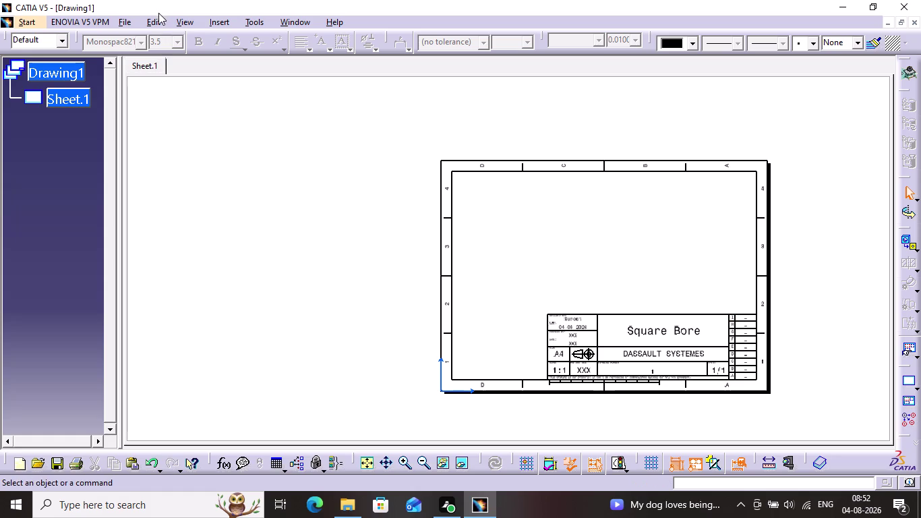
click(233, 16)
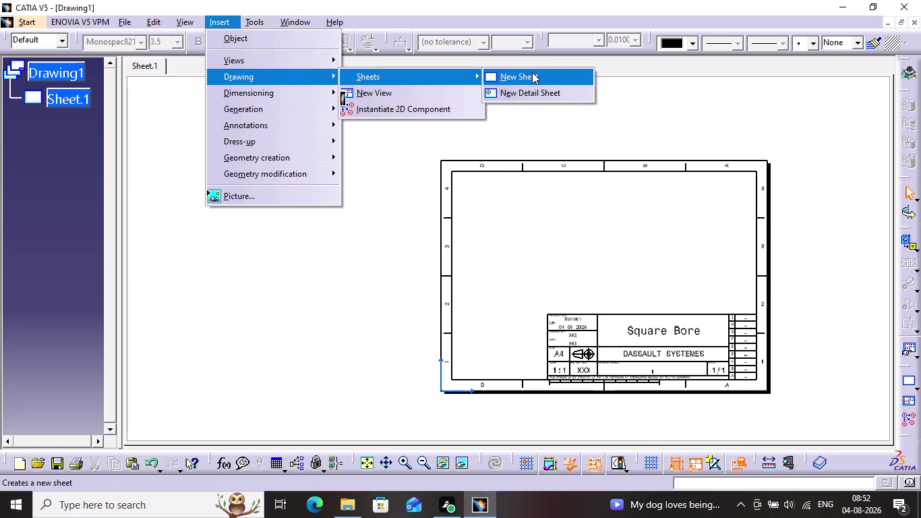
Insert a new sheet and delete the original Sheet.1.
click(532, 72)
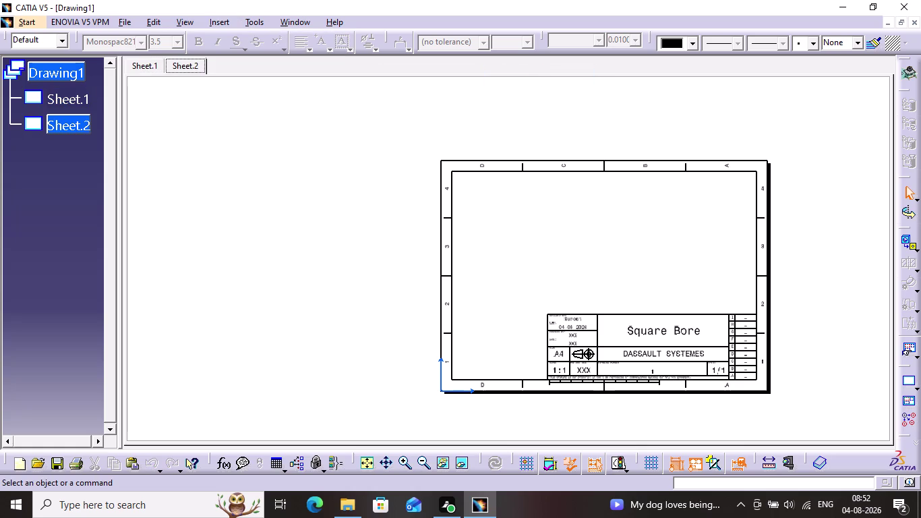
drag(539, 296, 560, 319)
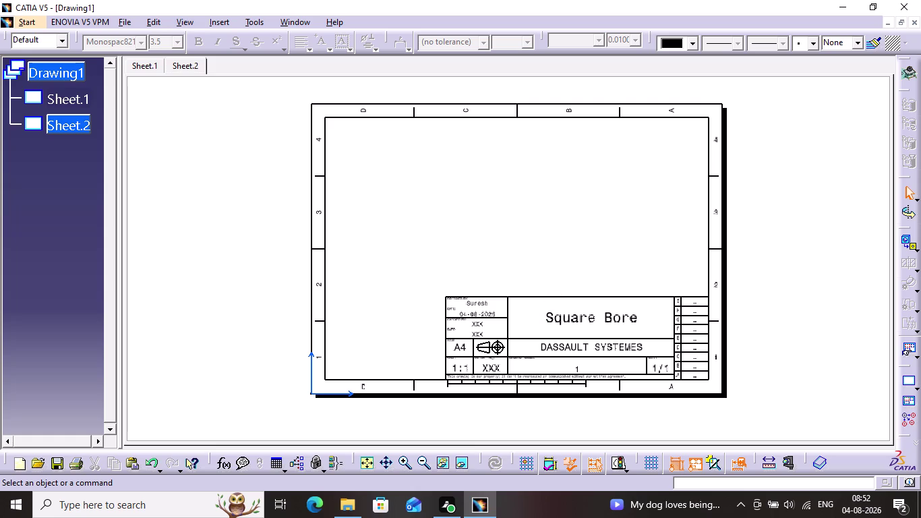
click(69, 98)
right_click(68, 101)
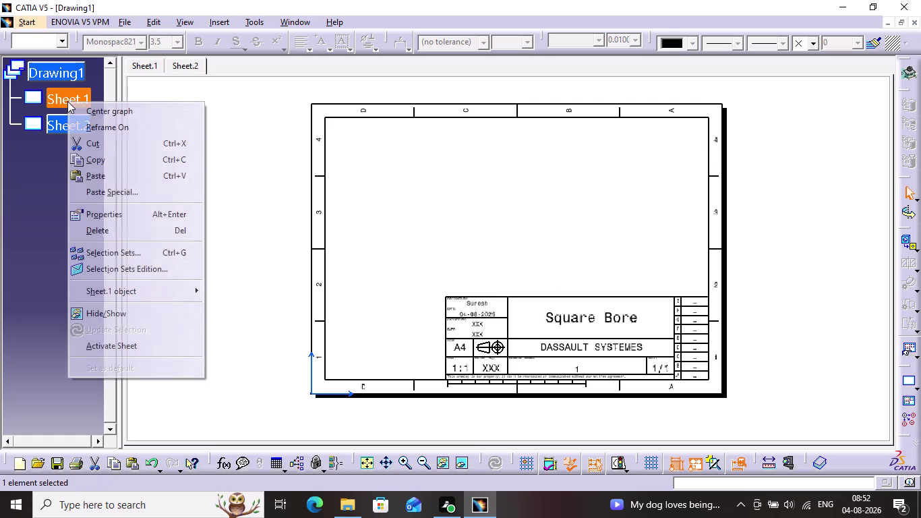
click(134, 231)
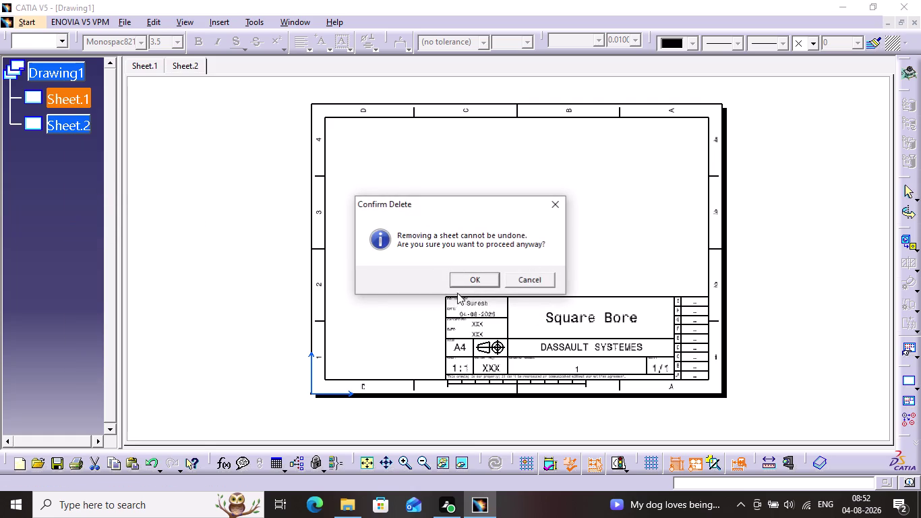
click(460, 283)
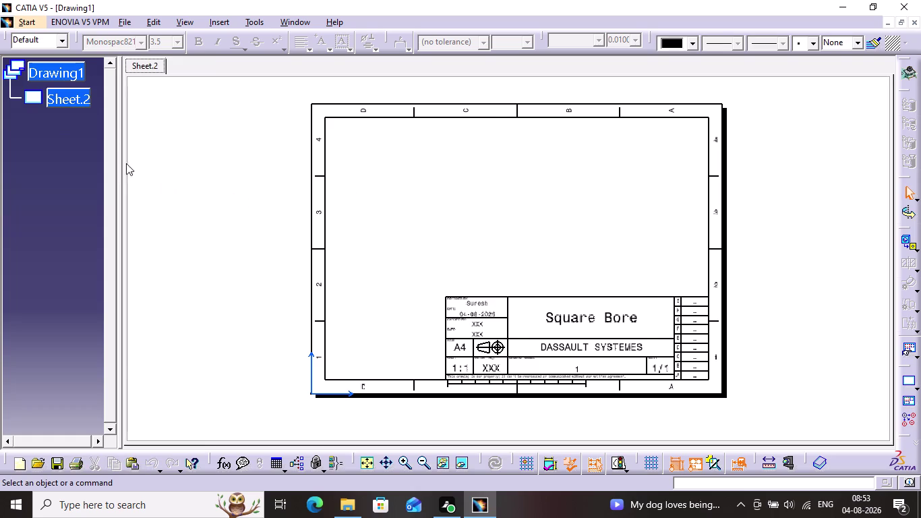
Try deleting Sheet.2, then close the drawing to return to the square bore part.
right_click(80, 89)
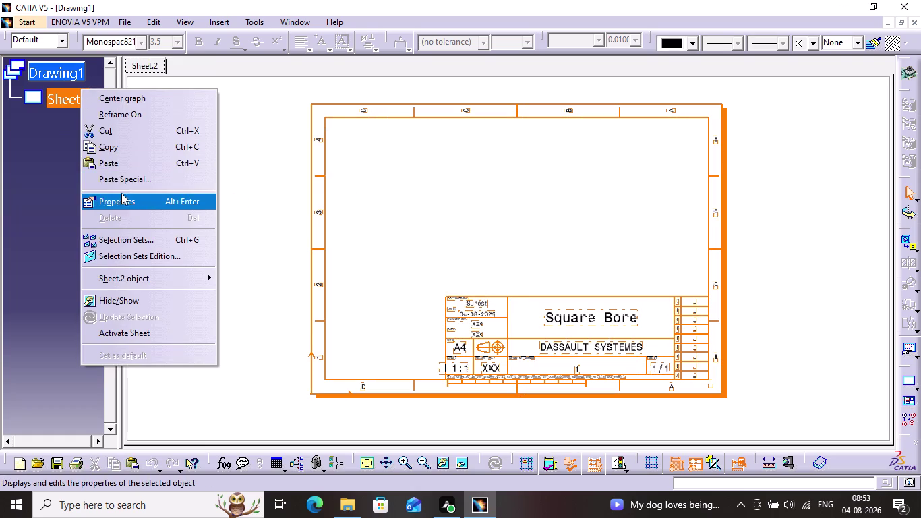
click(130, 216)
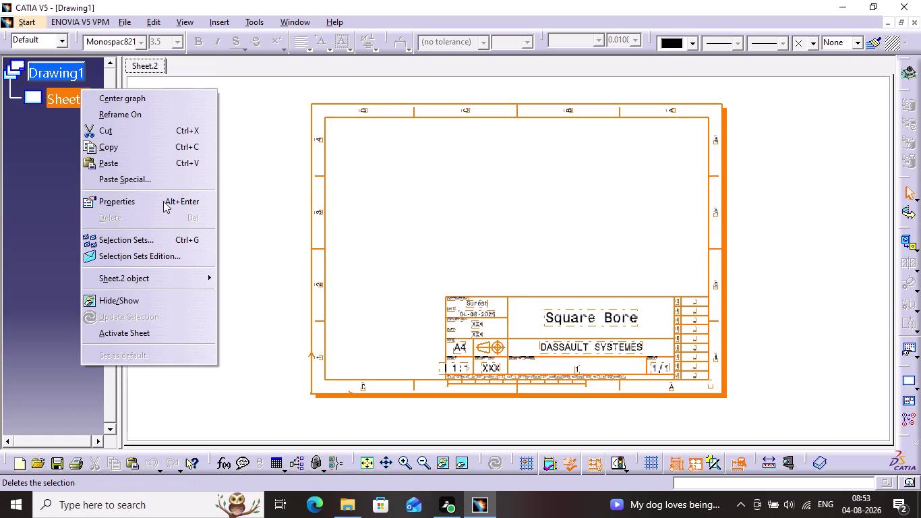
click(915, 21)
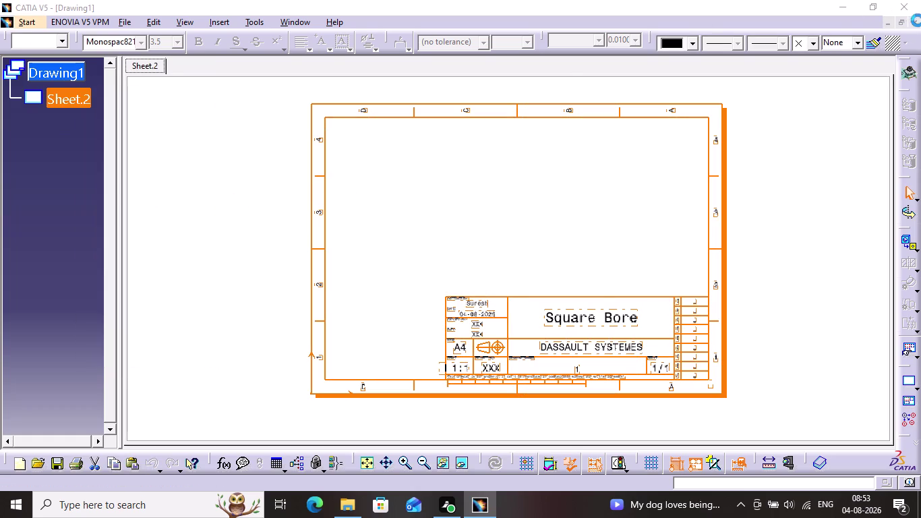
click(497, 282)
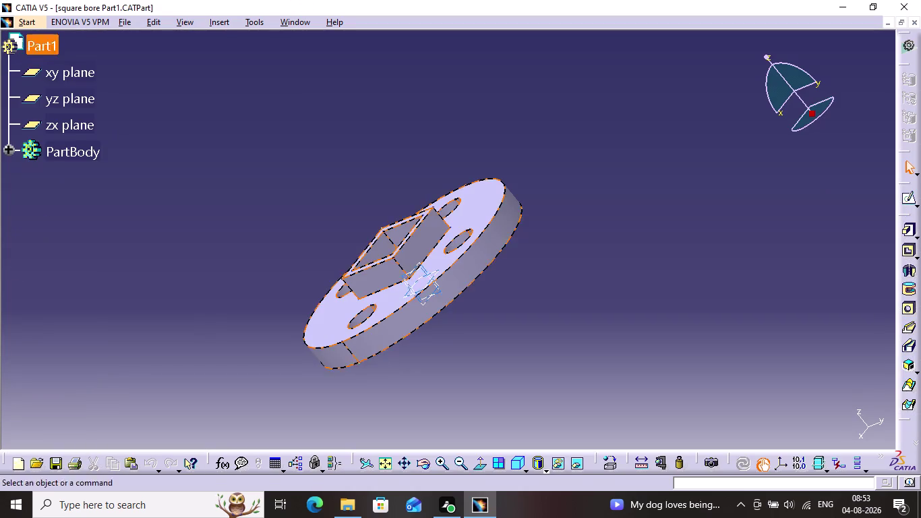
Start a new Drafting drawing from the Mechanical Design workbenches.
click(16, 20)
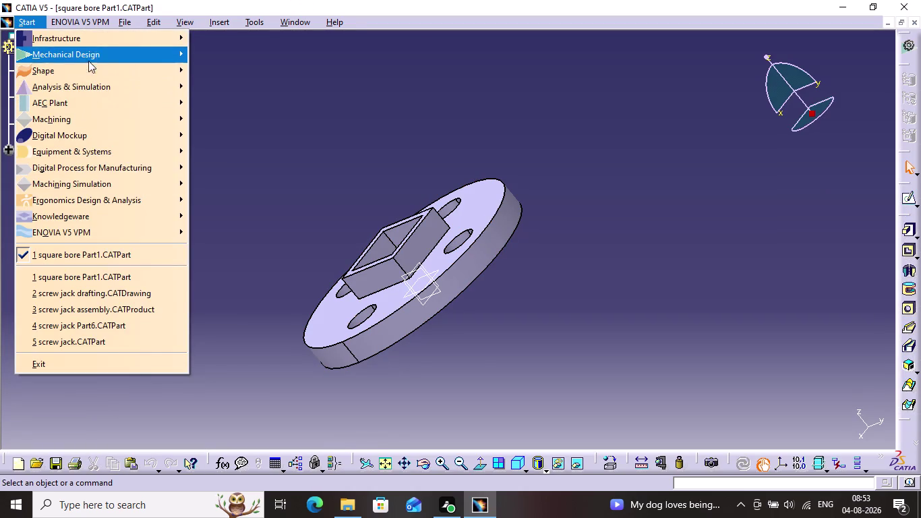
click(91, 53)
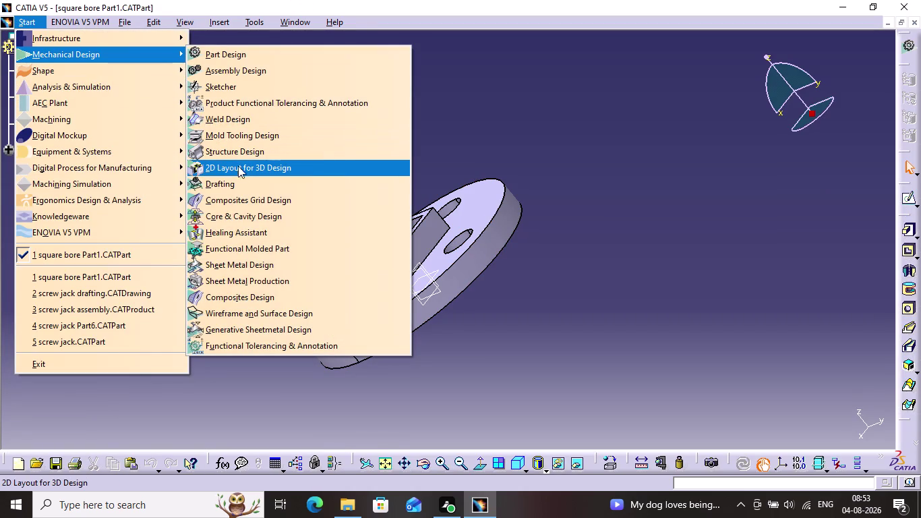
click(240, 178)
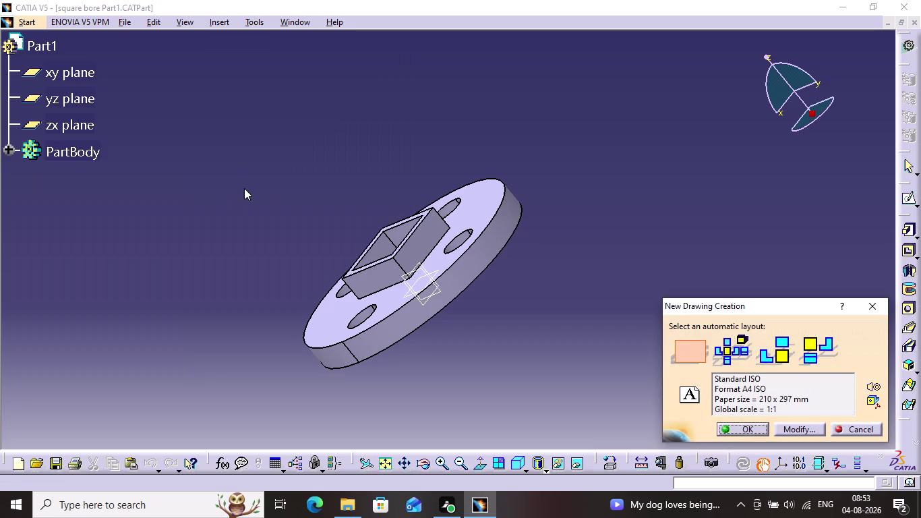
Change the sheet style to A0 ISO and create the drawing.
click(790, 423)
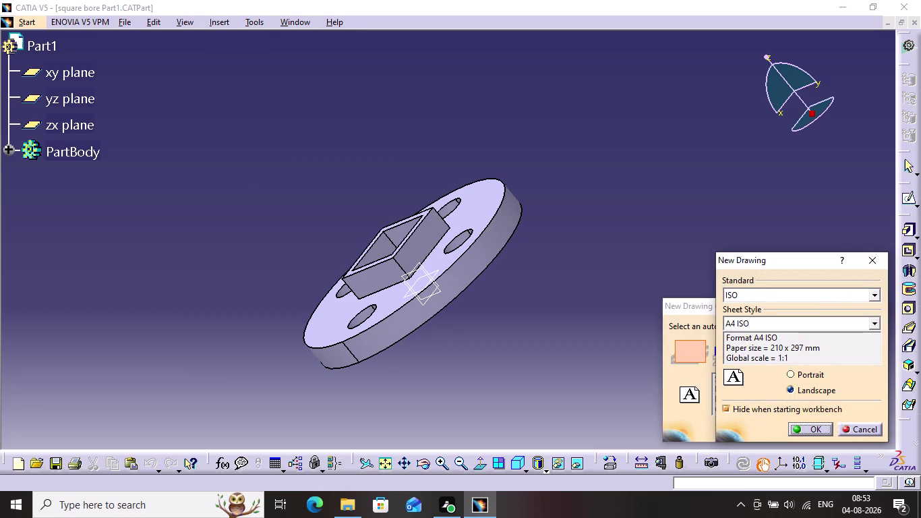
click(772, 327)
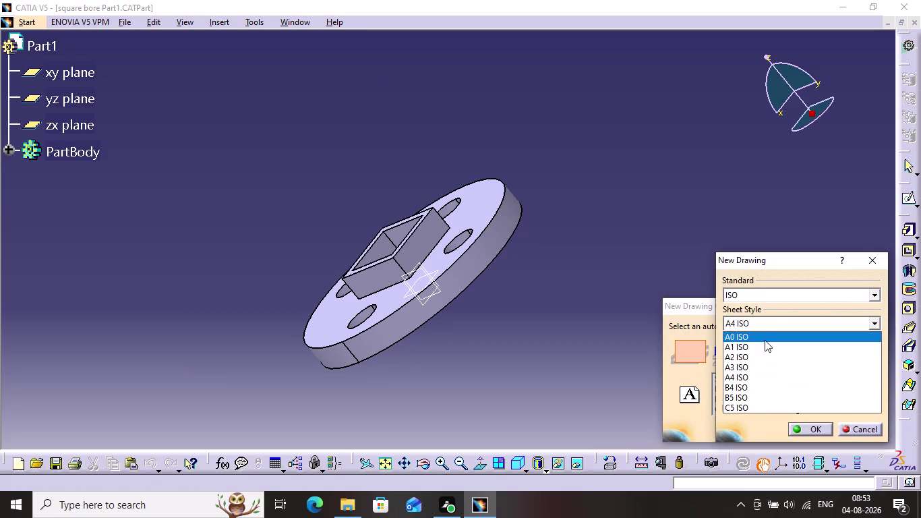
click(765, 339)
click(791, 426)
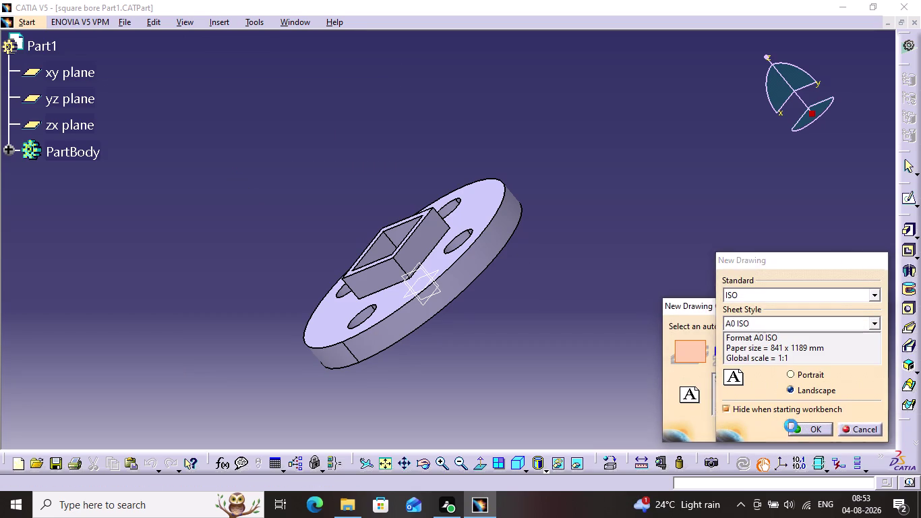
click(675, 356)
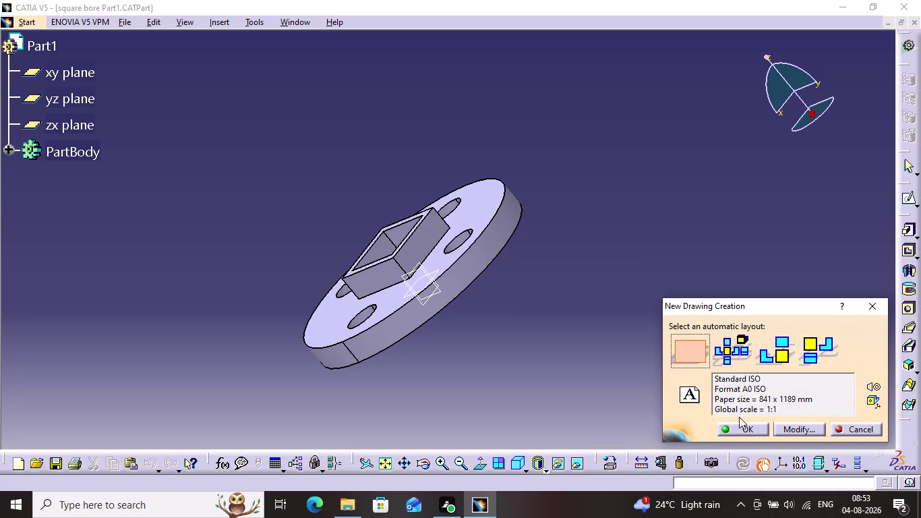
click(747, 427)
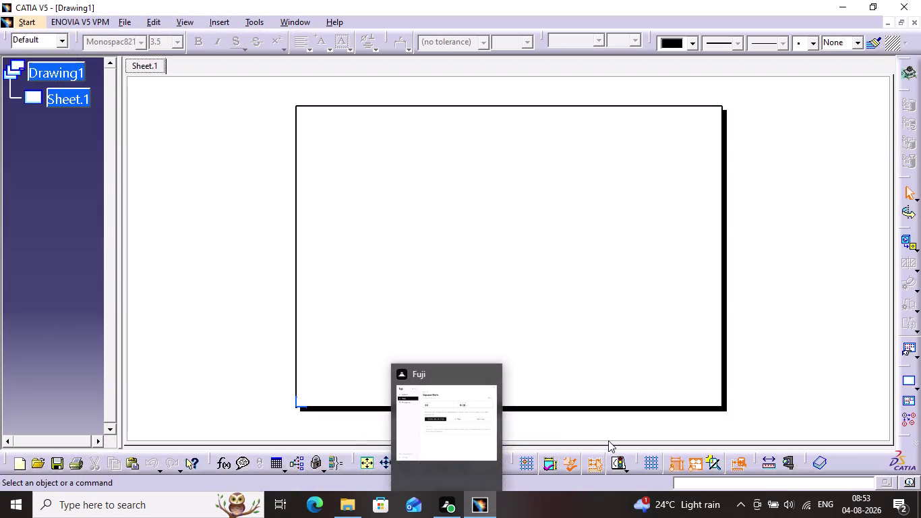
click(623, 420)
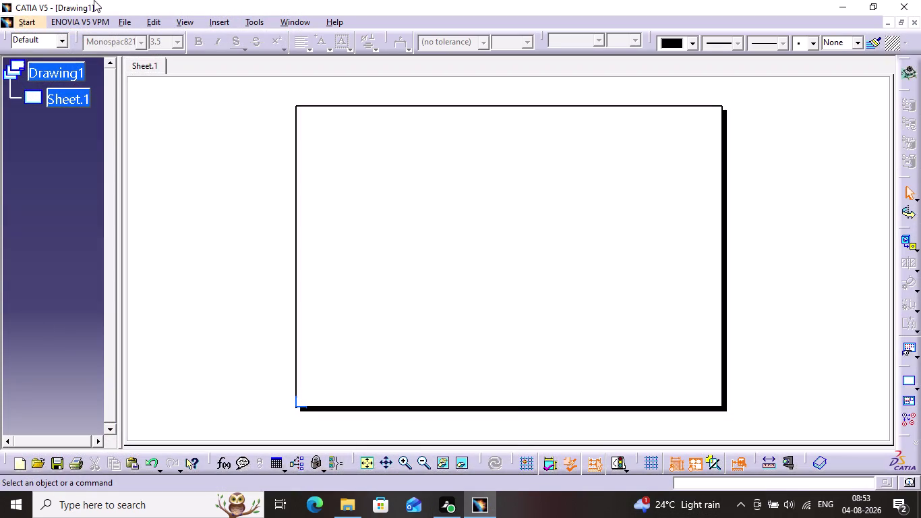
Switch to Sheet Background editing and bring up the Insert > Drawing options.
click(154, 23)
click(165, 369)
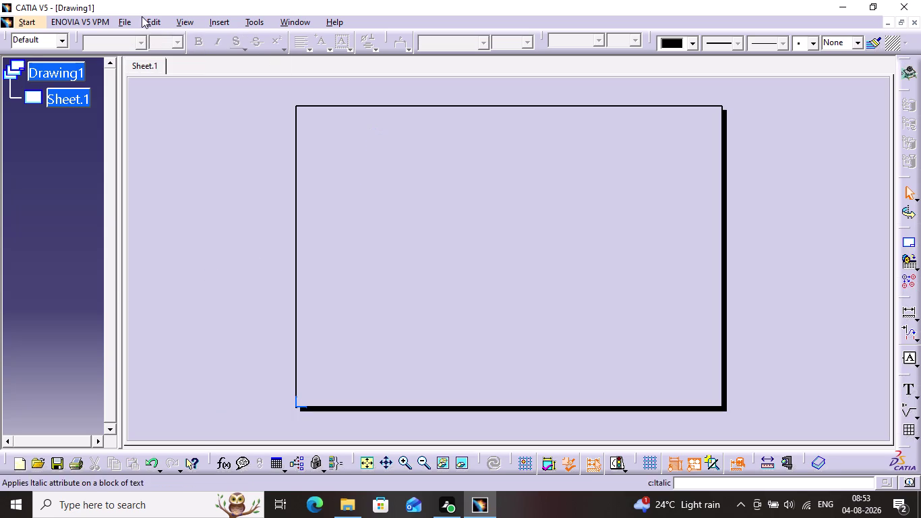
click(226, 16)
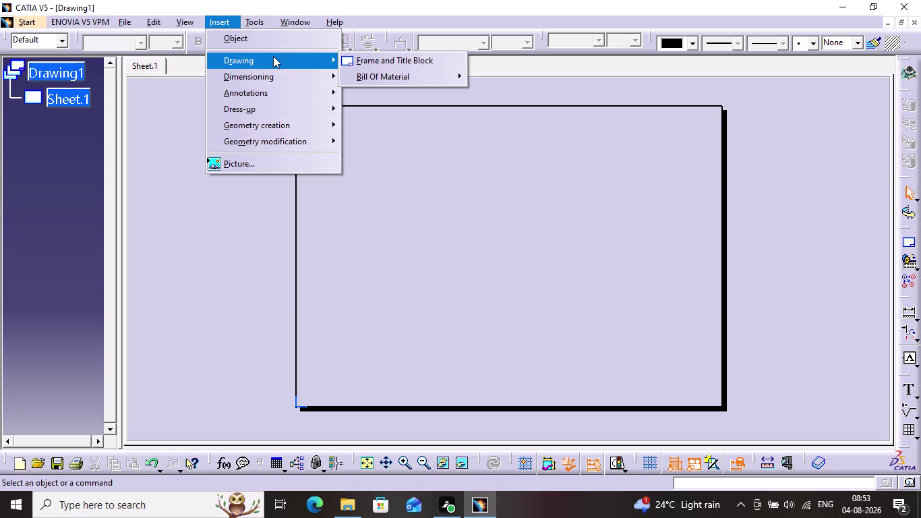
click(302, 62)
Create a Drawing Titleblock Sample 1 frame and title block, then pan toward it.
click(354, 68)
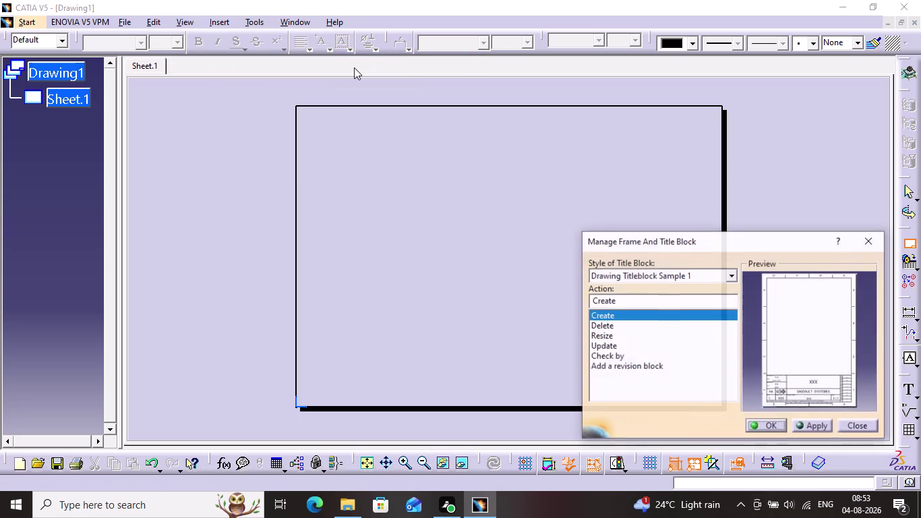
click(797, 429)
click(757, 426)
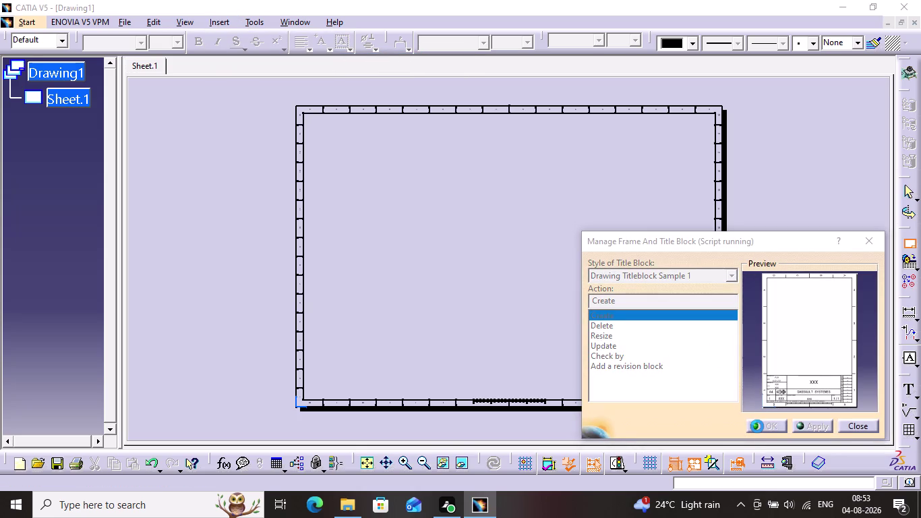
click(758, 426)
click(500, 277)
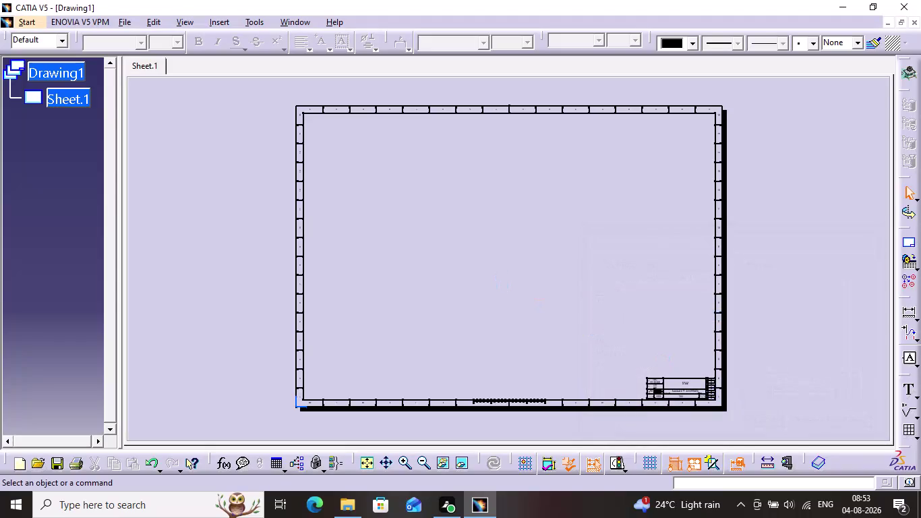
middle_drag(581, 275, 560, 126)
Bring the title block into view and open the XXX title placeholder for editing.
scroll(down, 3)
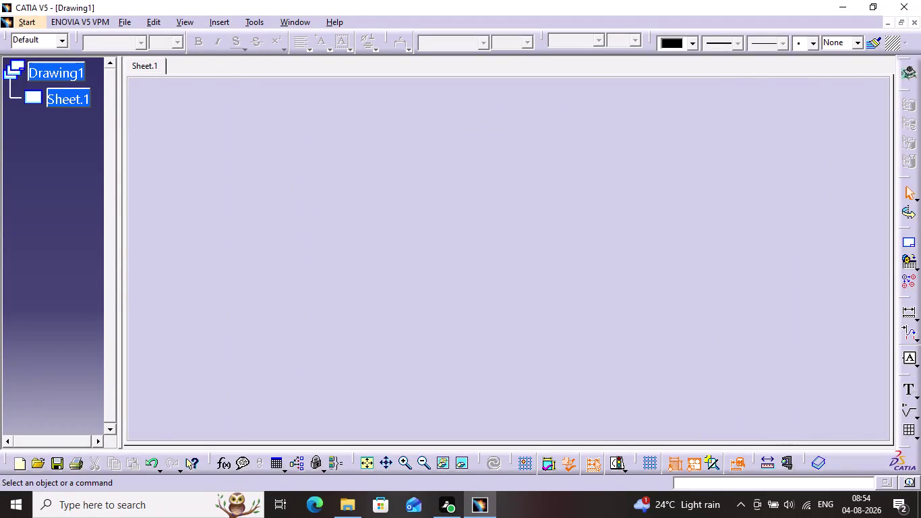
middle_drag(560, 127, 557, 119)
scroll(up, 3)
middle_drag(612, 273, 262, 0)
middle_drag(694, 380, 605, 249)
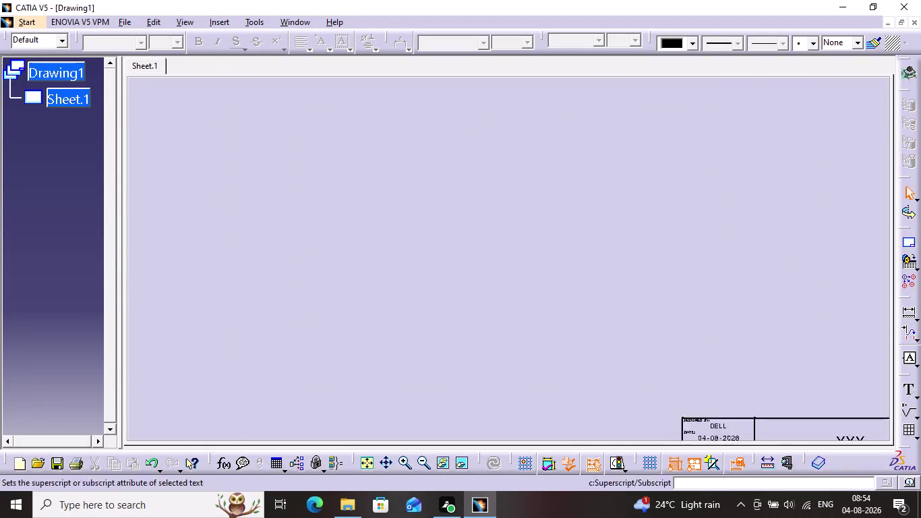
middle_drag(606, 249, 181, 0)
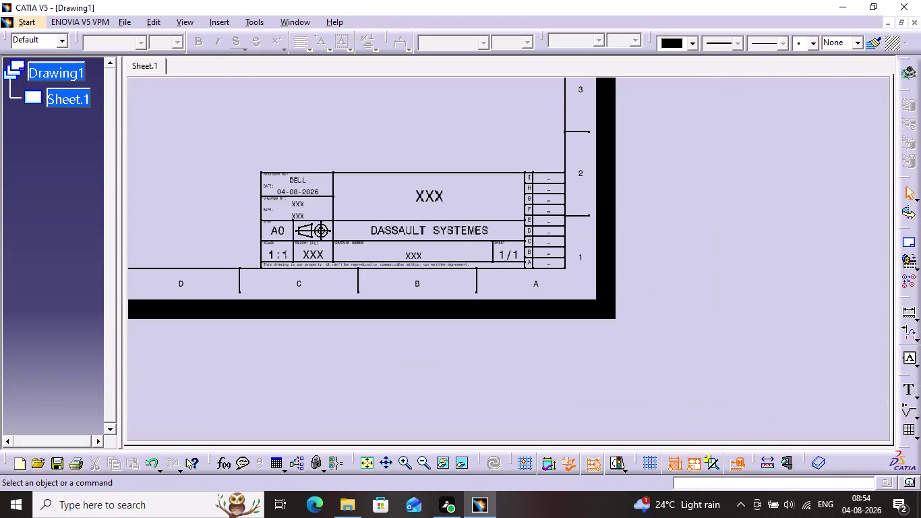
middle_drag(432, 350, 453, 218)
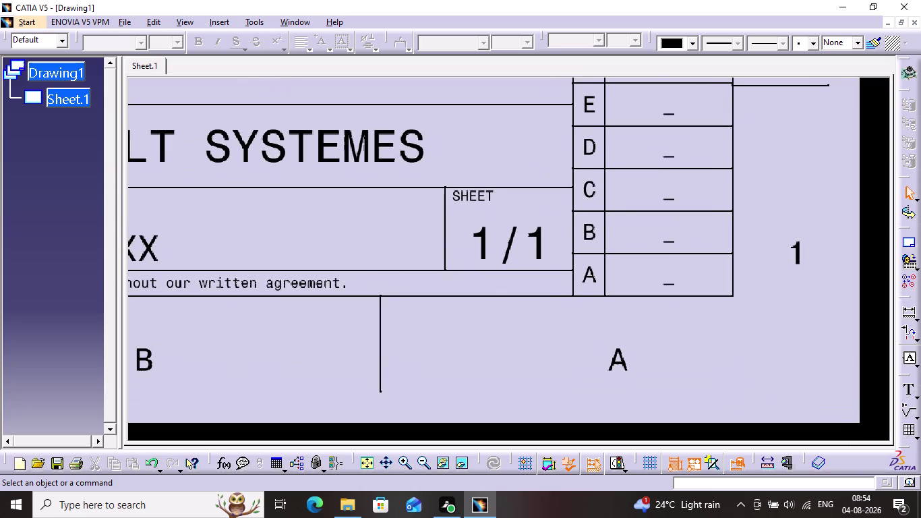
middle_drag(385, 208, 820, 446)
double_click(674, 222)
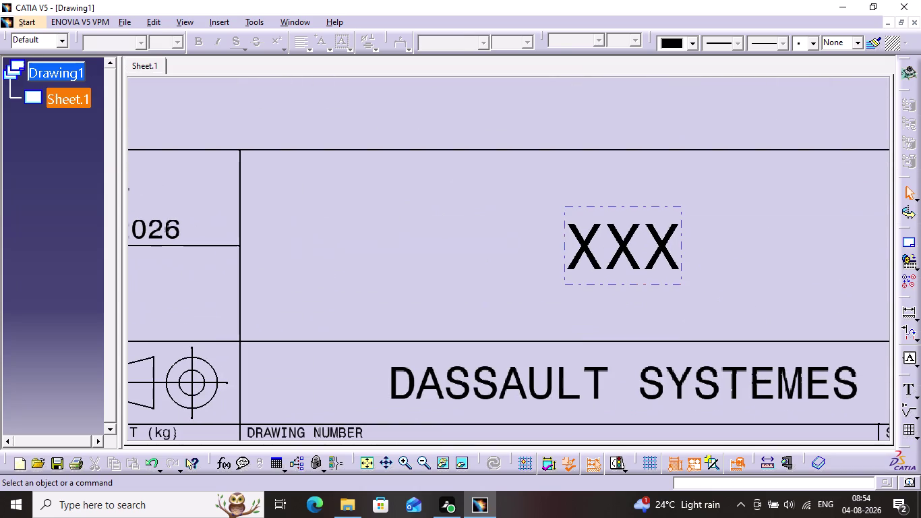
Replace the XXX placeholder with 'Square Bore' and confirm.
key(BackSpace)
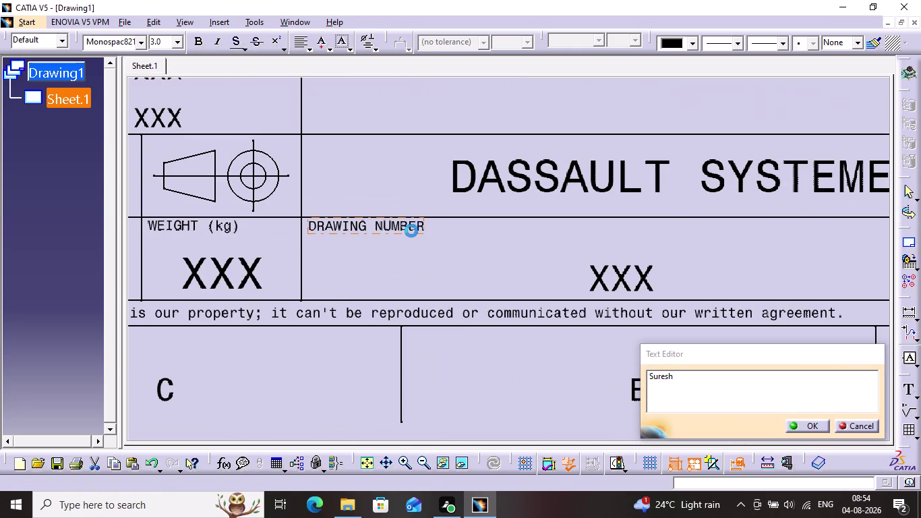
Set the title block's drawing number to 1 and review the finished block.
double_click(653, 283)
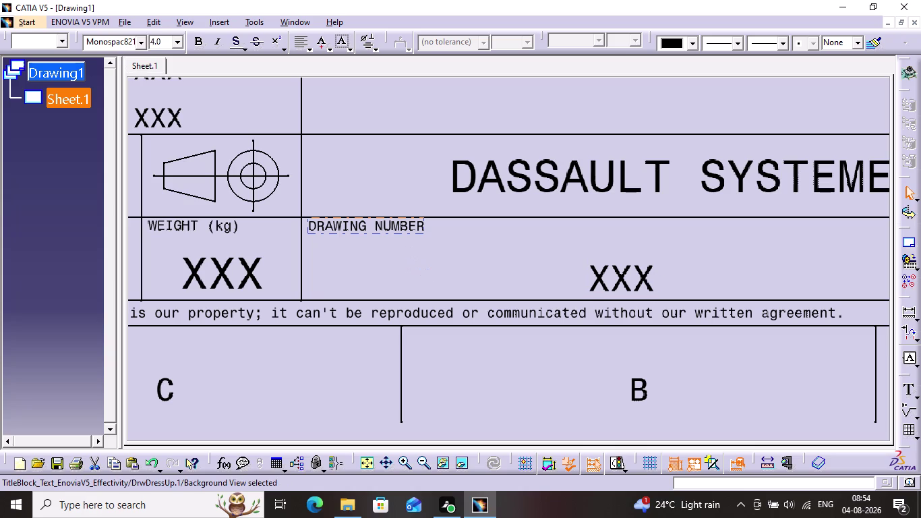
double_click(636, 282)
key(1)
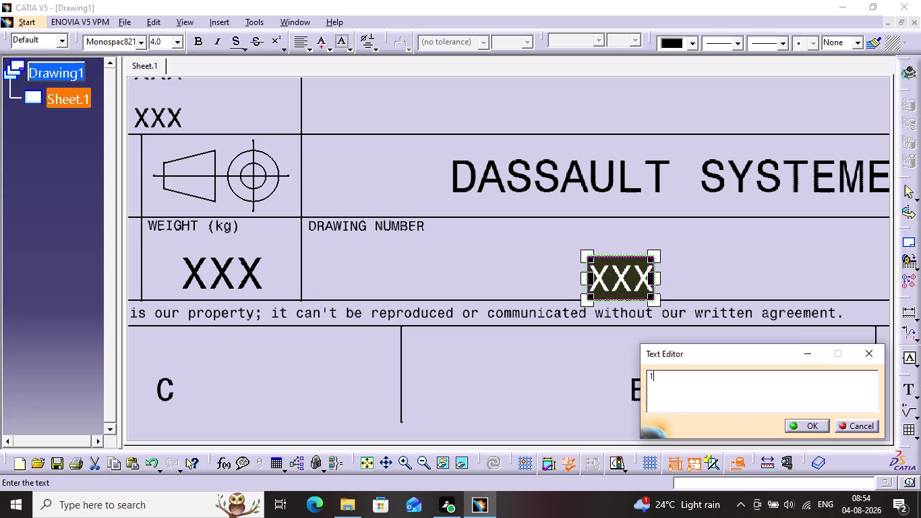
key(Return)
key(Return)
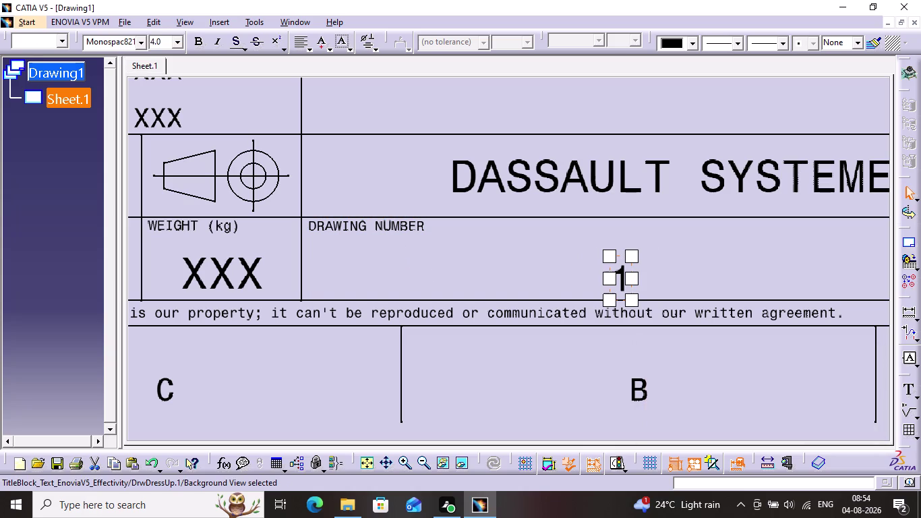
click(699, 293)
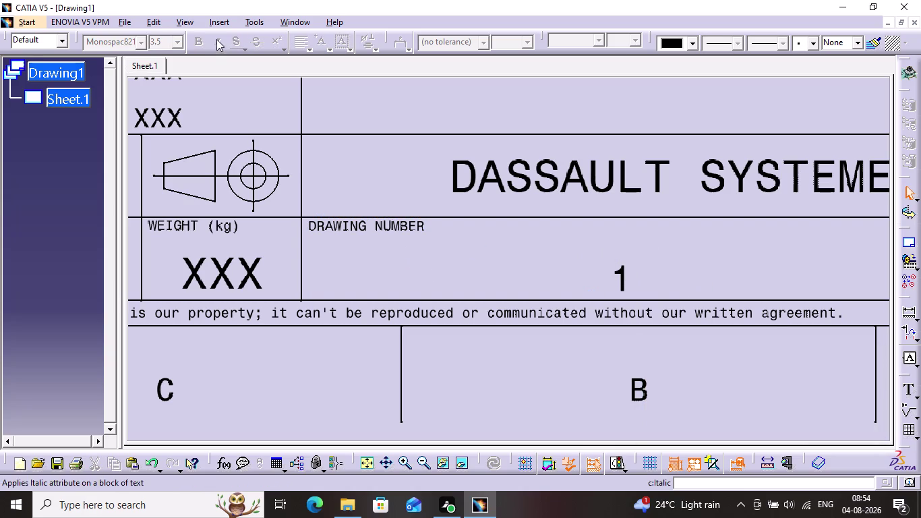
click(224, 22)
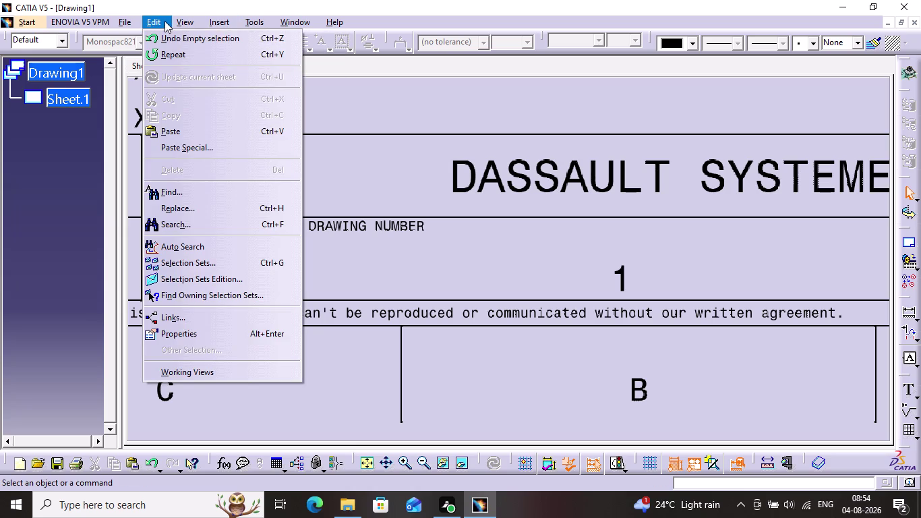
click(180, 365)
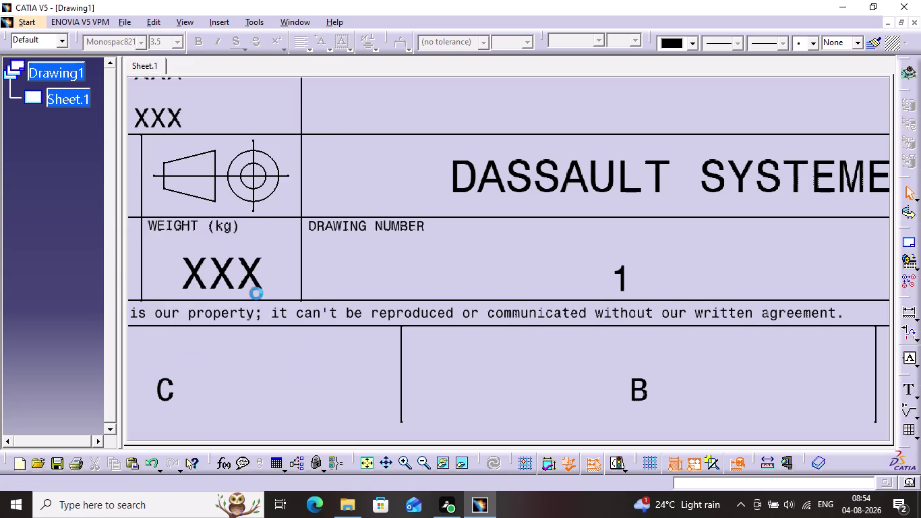
middle_drag(341, 170, 366, 311)
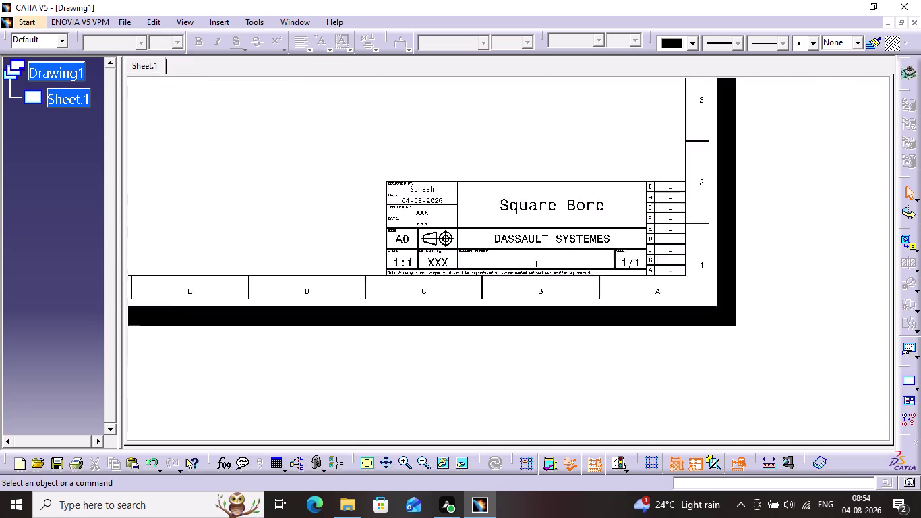
Fit the sheet and start the View Wizard with the Front/Bottom/Right configuration.
middle_drag(366, 310, 373, 327)
middle_drag(290, 111, 561, 392)
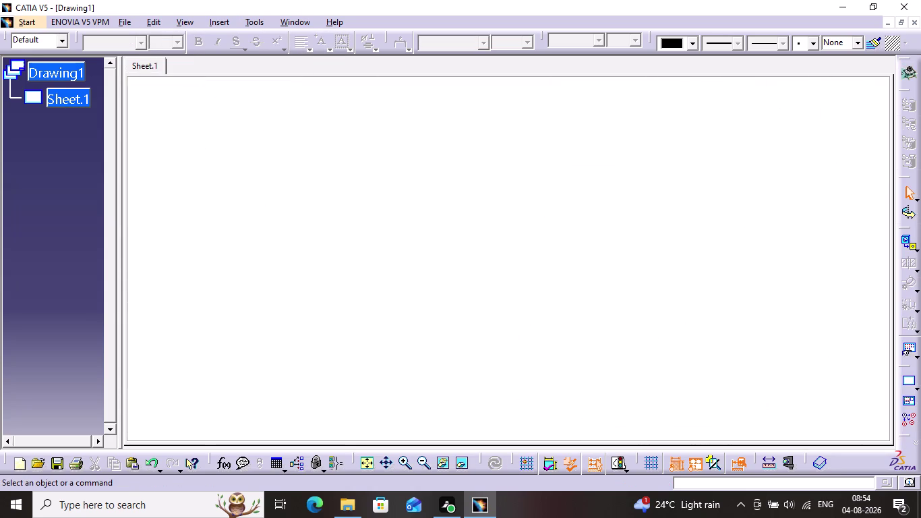
middle_drag(561, 392, 560, 385)
middle_drag(400, 251, 470, 305)
click(236, 20)
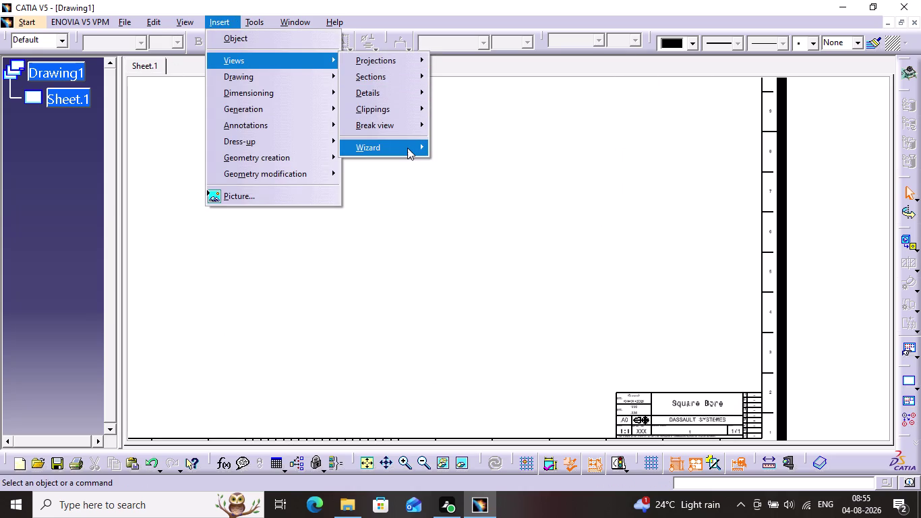
click(407, 148)
click(484, 147)
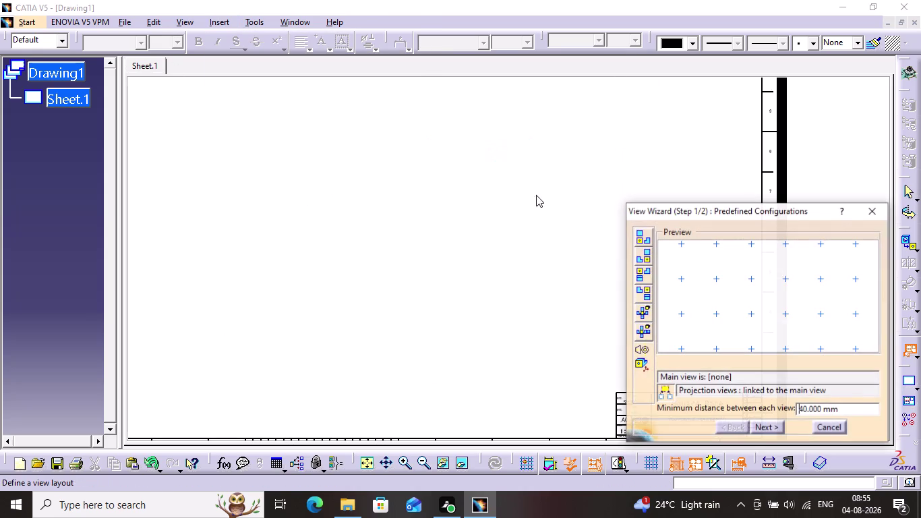
click(651, 254)
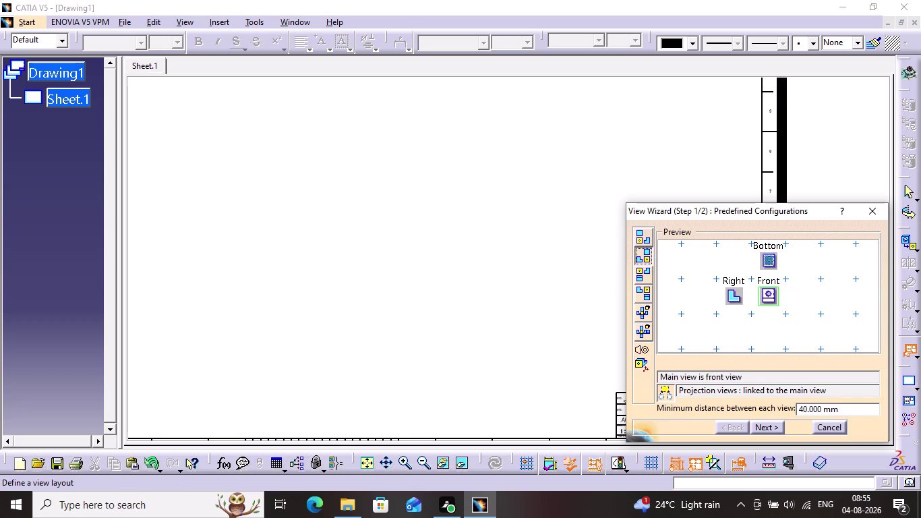
Move the bottom view to above-right of the front view.
drag(769, 256, 810, 267)
click(763, 254)
drag(776, 249, 784, 242)
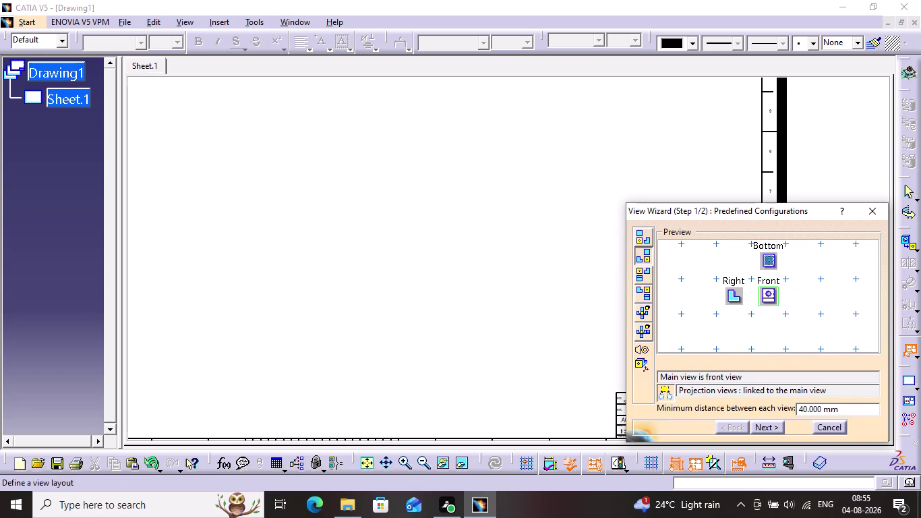
click(783, 242)
click(783, 242)
drag(778, 256, 776, 283)
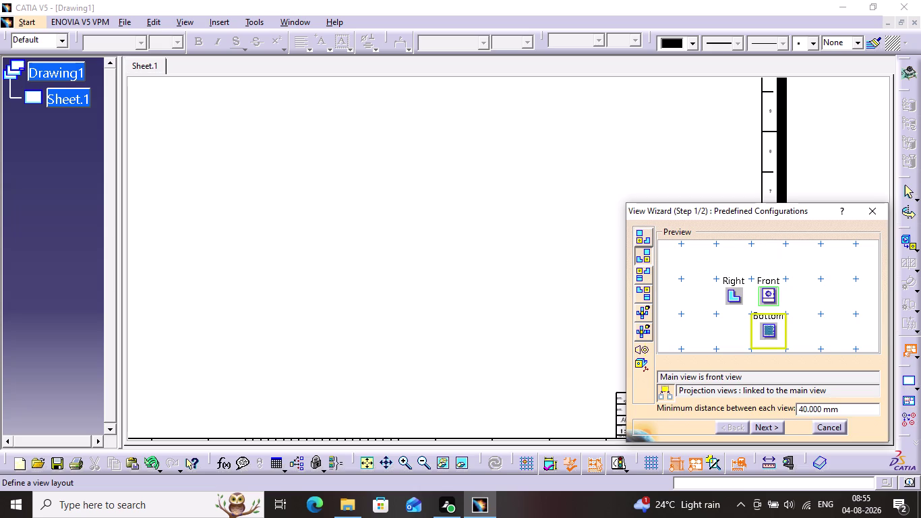
drag(776, 283, 764, 256)
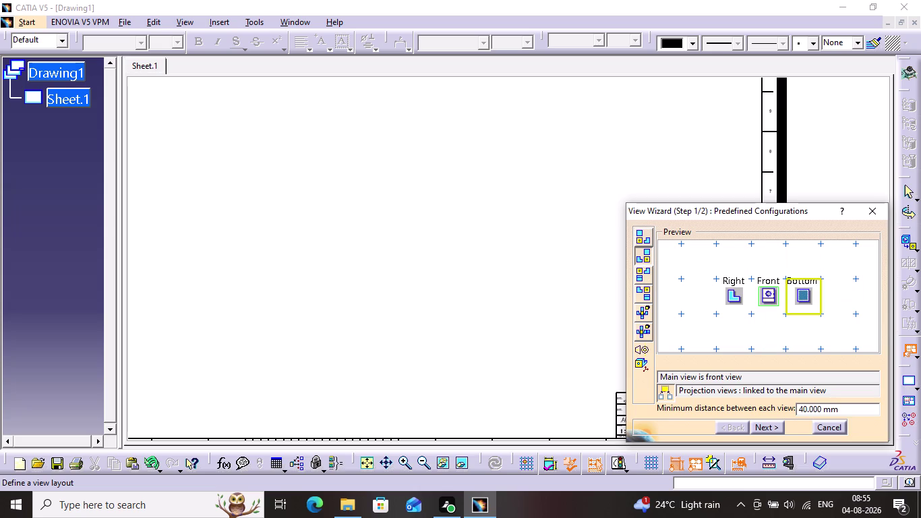
drag(763, 257, 793, 254)
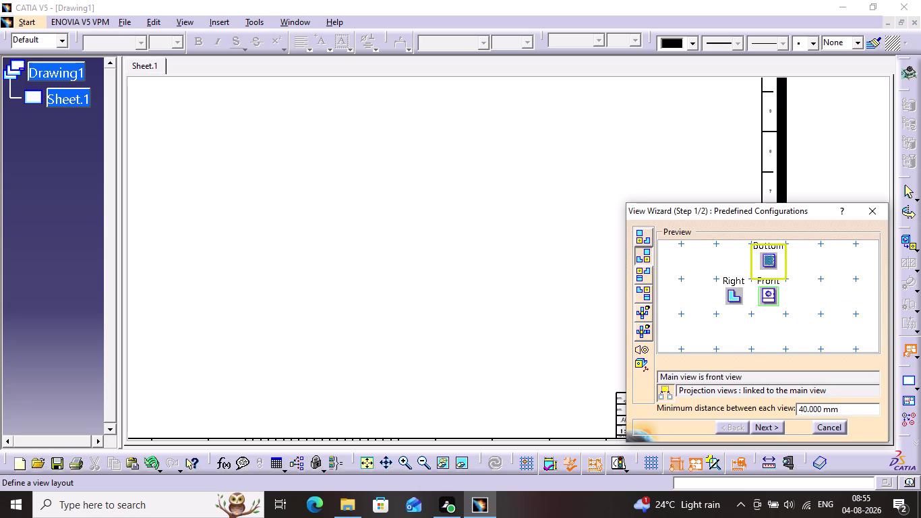
drag(793, 254, 812, 234)
Delete the right view, add an isometric view above-left, and finish.
click(749, 291)
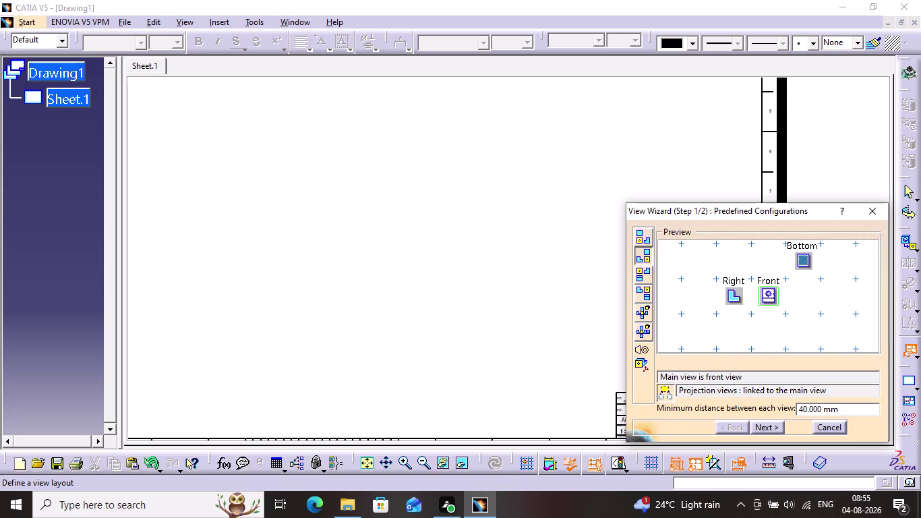
click(742, 293)
right_click(741, 293)
click(745, 300)
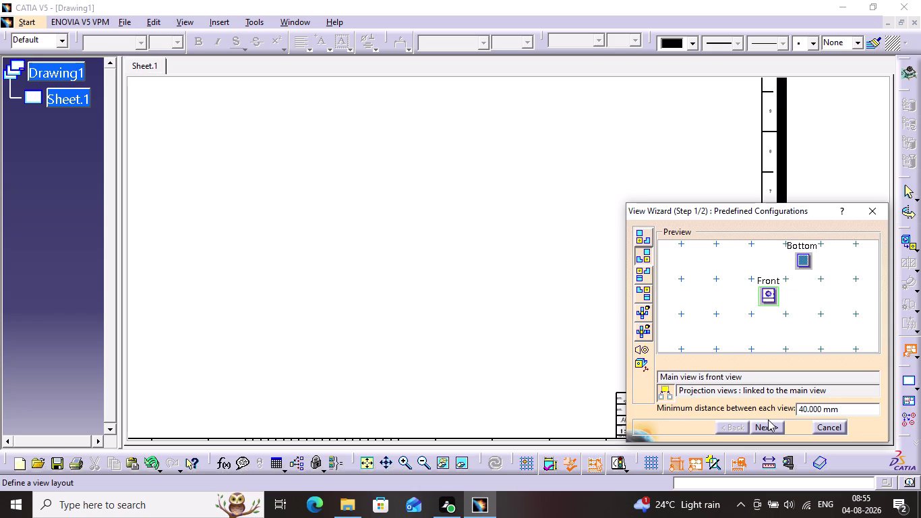
click(768, 420)
click(763, 422)
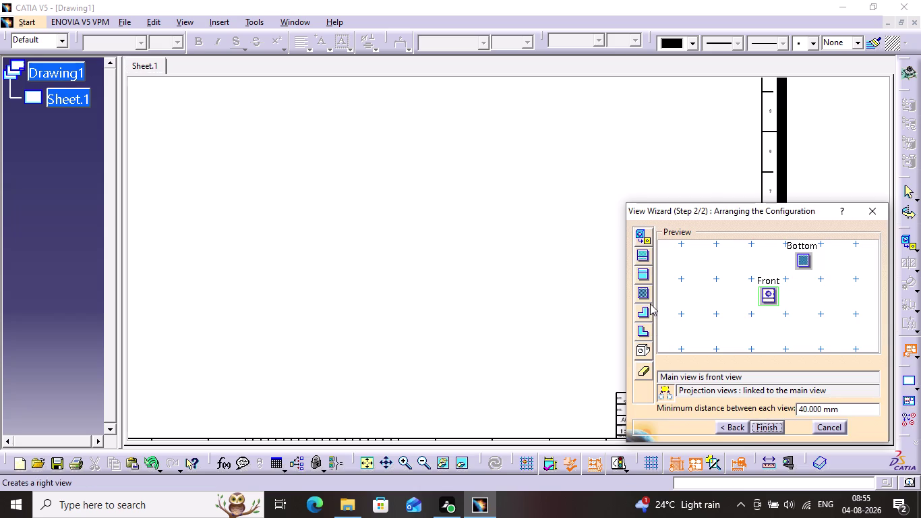
click(645, 346)
click(726, 269)
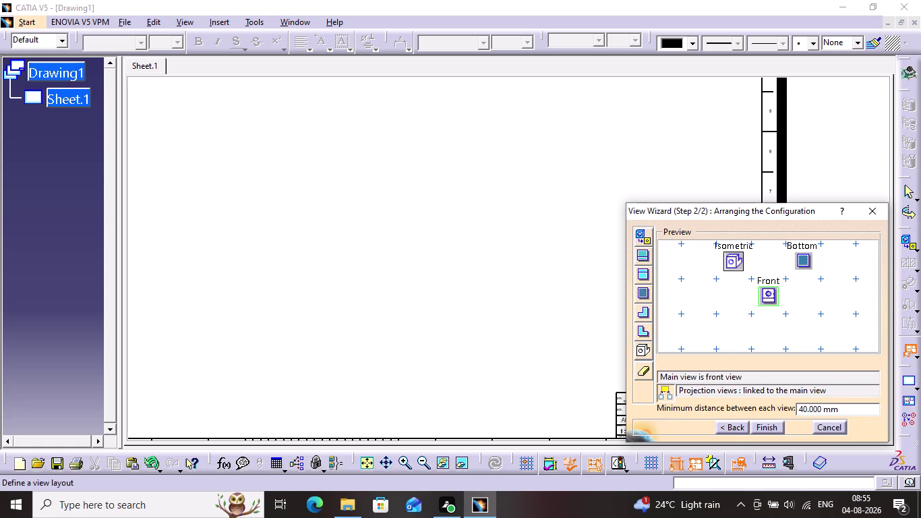
click(761, 428)
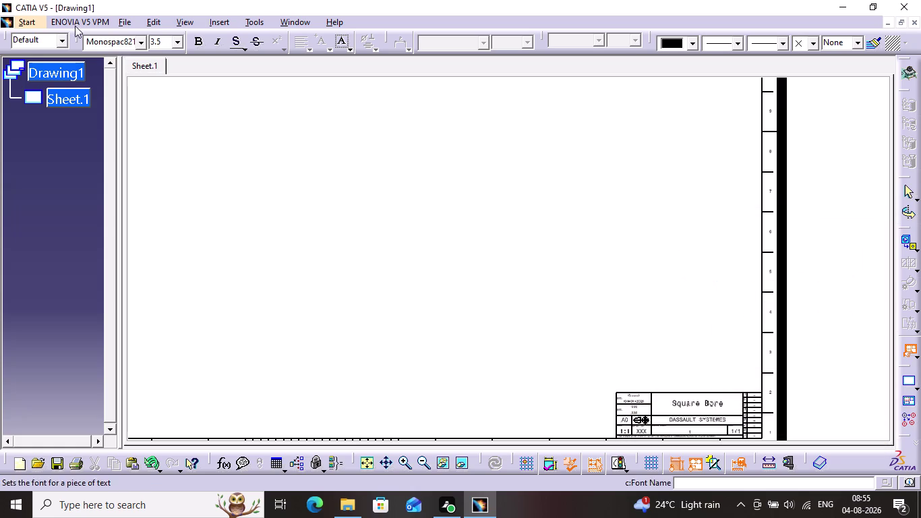
Generate 1:1 front, bottom and isometric views from the disc's xy plane.
click(221, 26)
click(246, 62)
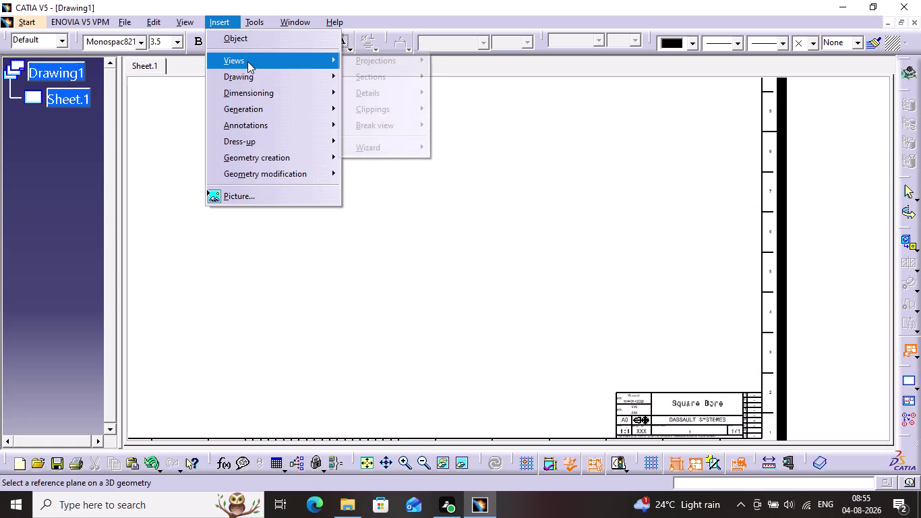
click(287, 18)
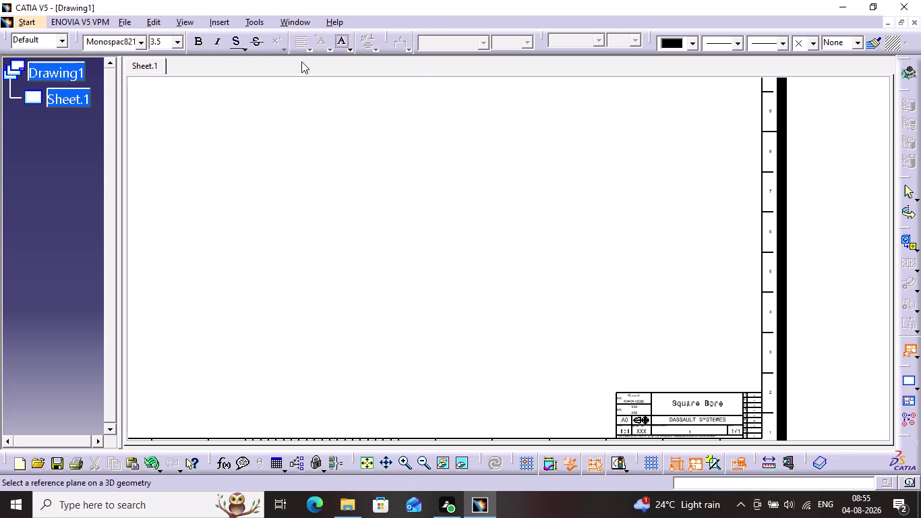
click(295, 22)
click(308, 103)
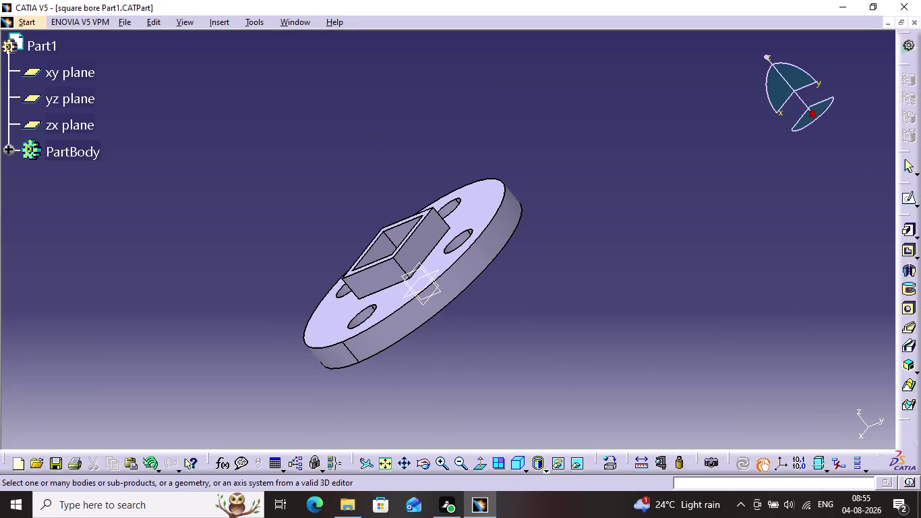
click(433, 263)
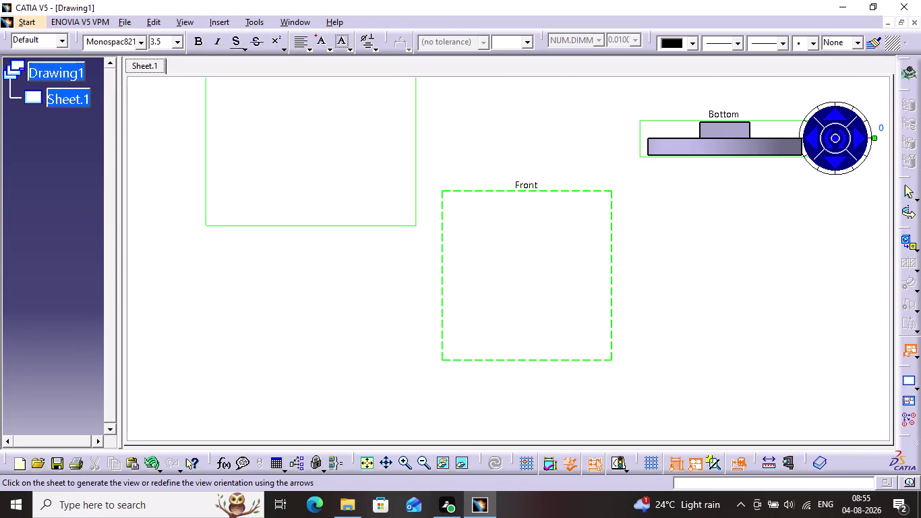
click(377, 305)
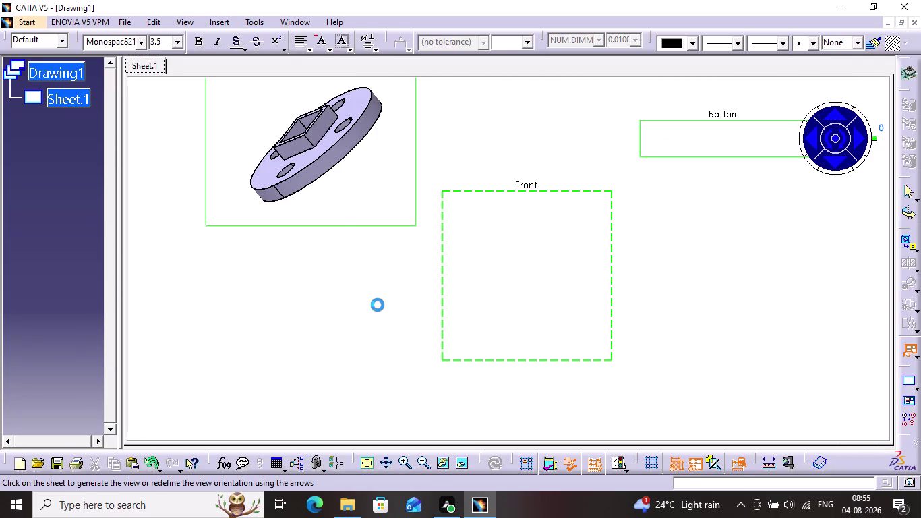
click(713, 283)
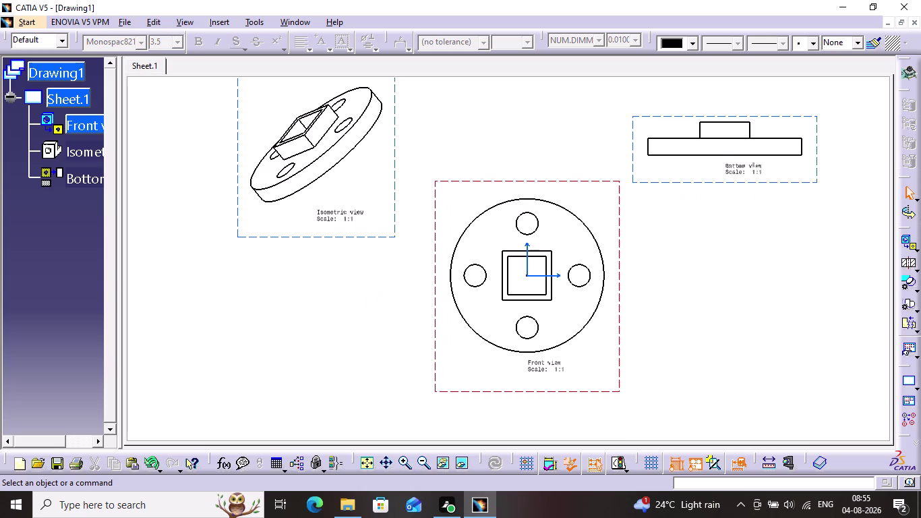
Reframe the sheet and open the bottom view's context menu.
middle_drag(743, 261, 654, 273)
middle_drag(653, 273, 653, 267)
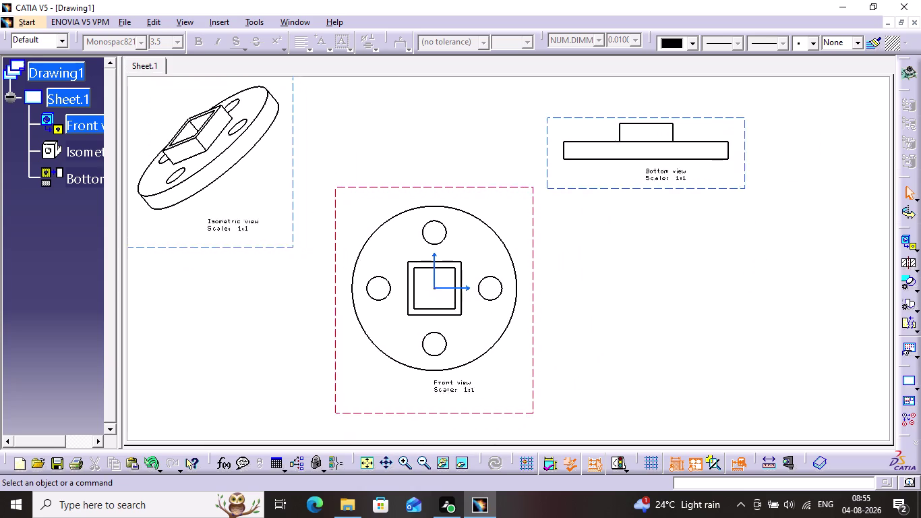
middle_drag(654, 267, 654, 256)
scroll(up, 3)
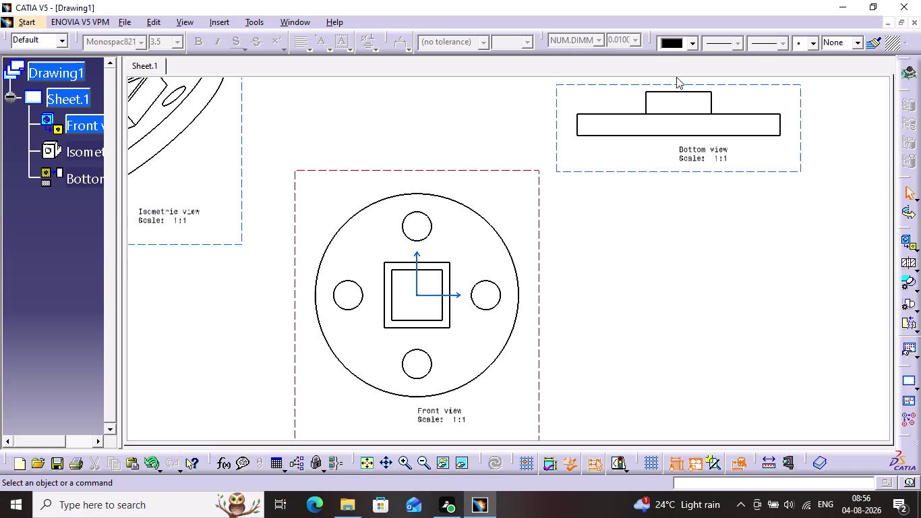
right_click(739, 89)
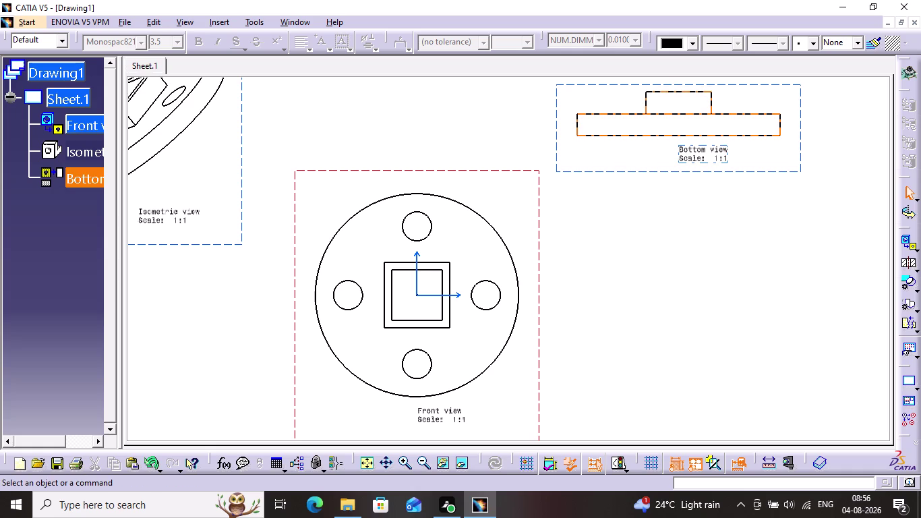
right_click(745, 86)
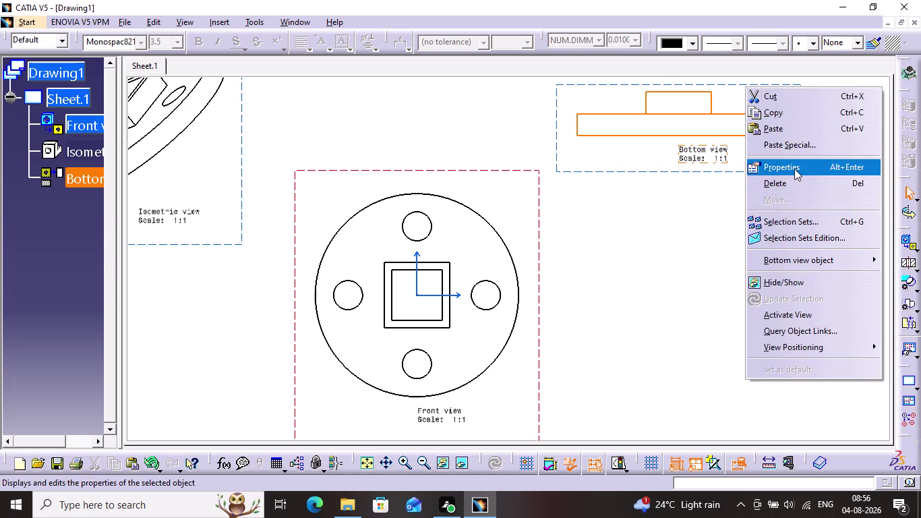
Enable the Axis dress-up in the bottom view's properties.
click(795, 168)
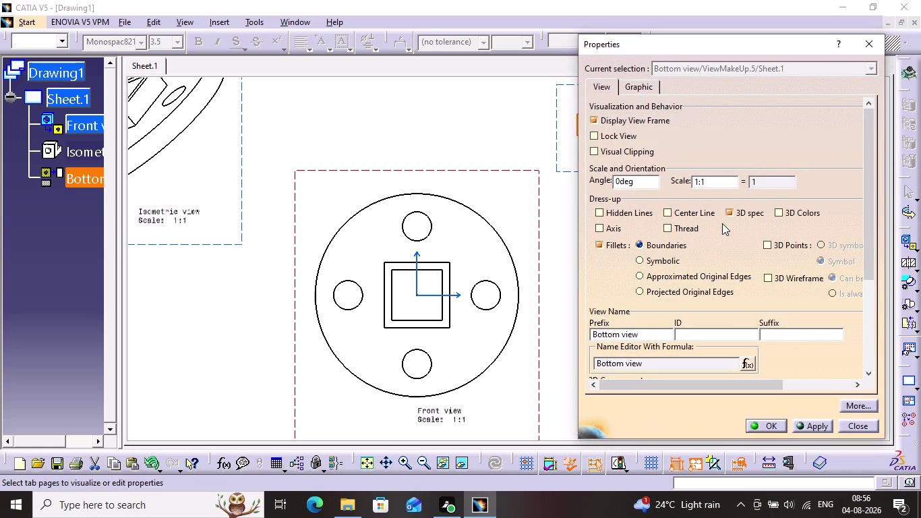
click(623, 229)
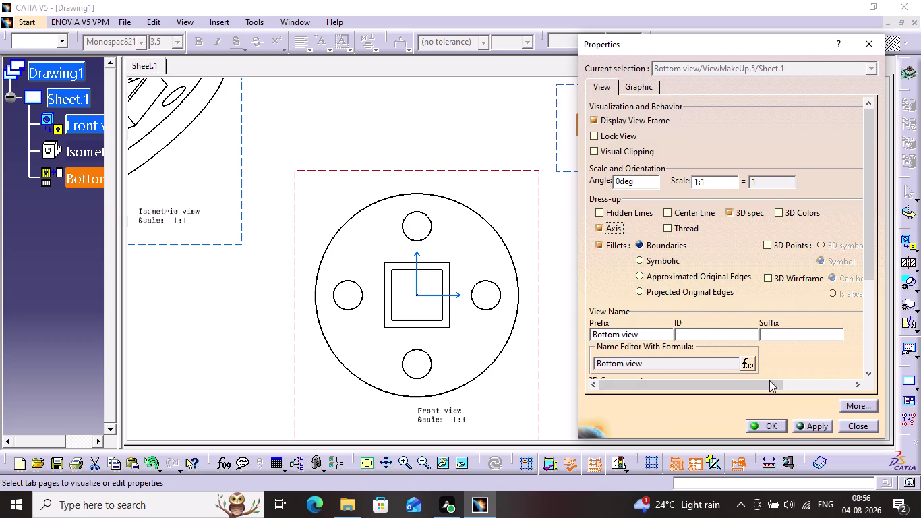
click(806, 423)
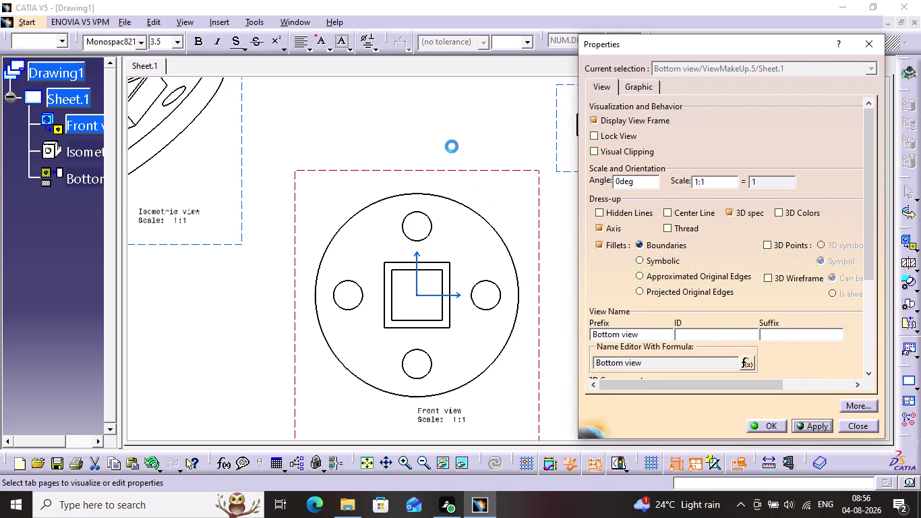
middle_drag(462, 133, 435, 159)
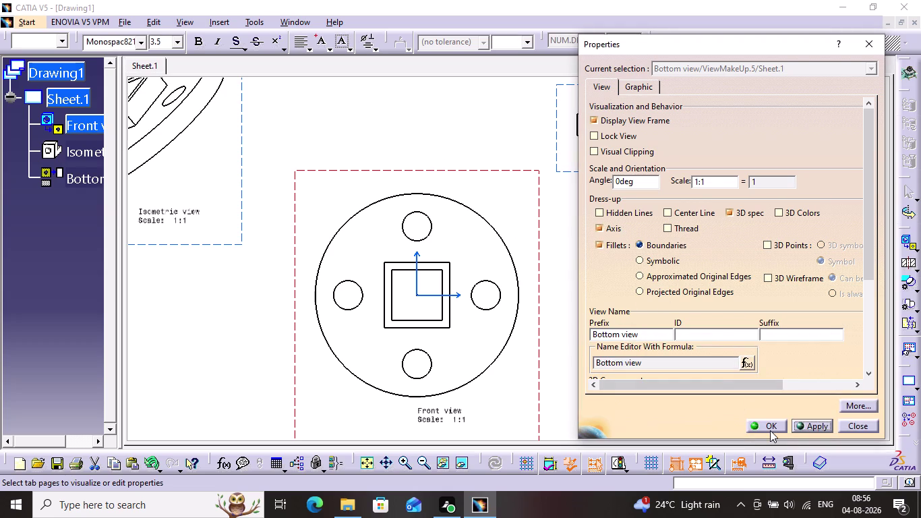
click(770, 430)
middle_drag(647, 267, 633, 291)
scroll(up, 3)
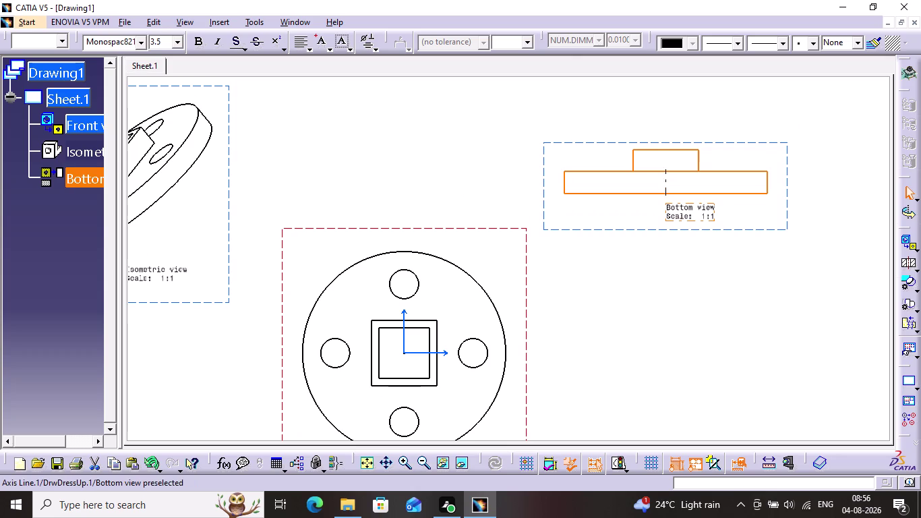
Inspect the new axis line's graphic properties, then reopen the bottom view's menu.
right_click(664, 181)
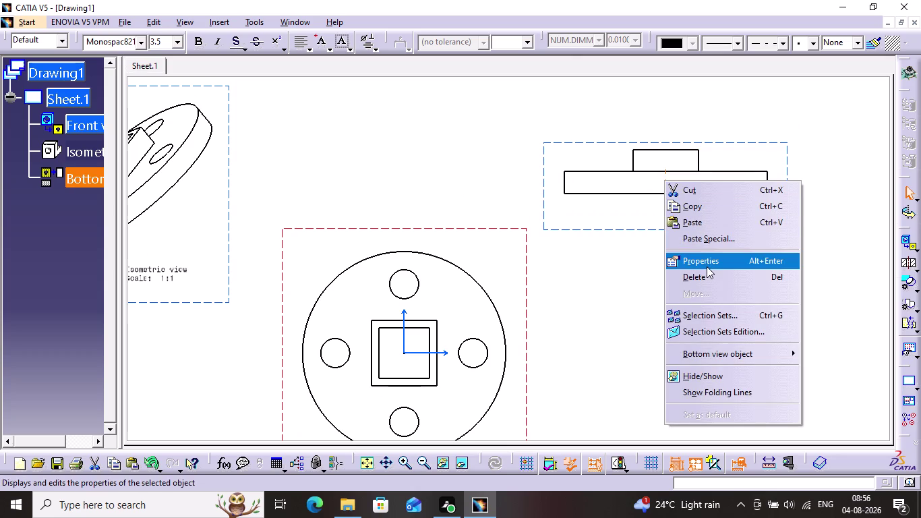
click(705, 265)
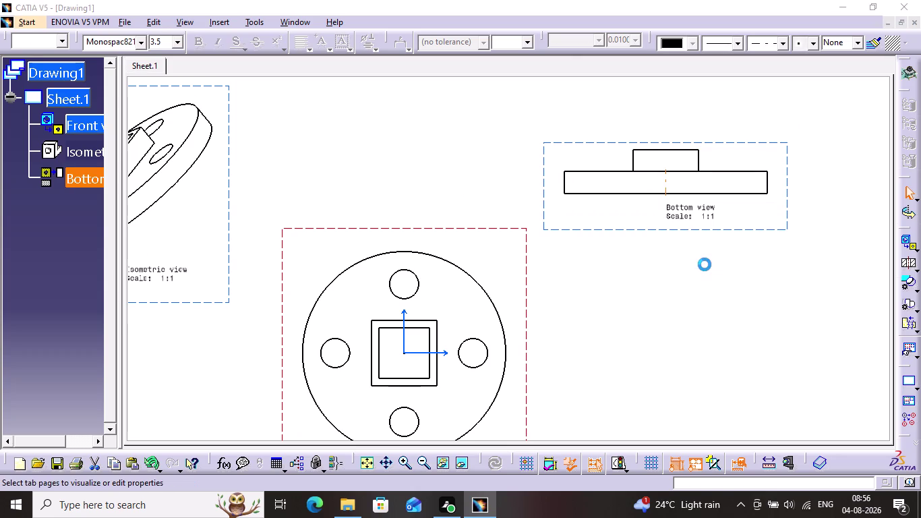
click(464, 152)
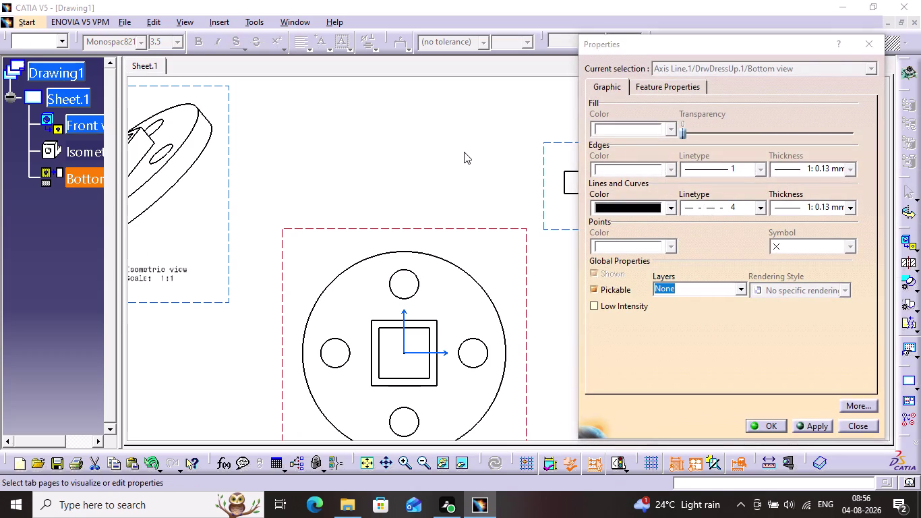
click(857, 424)
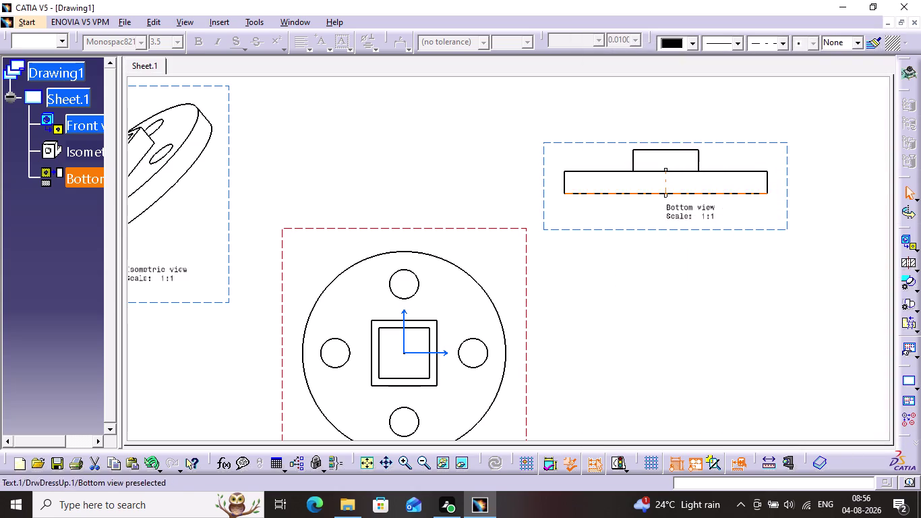
key(Delete)
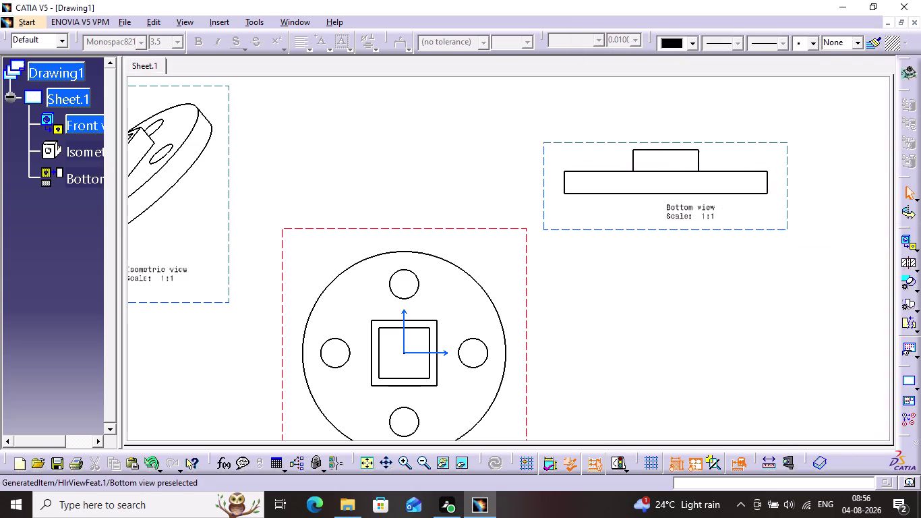
right_click(765, 159)
right_click(760, 144)
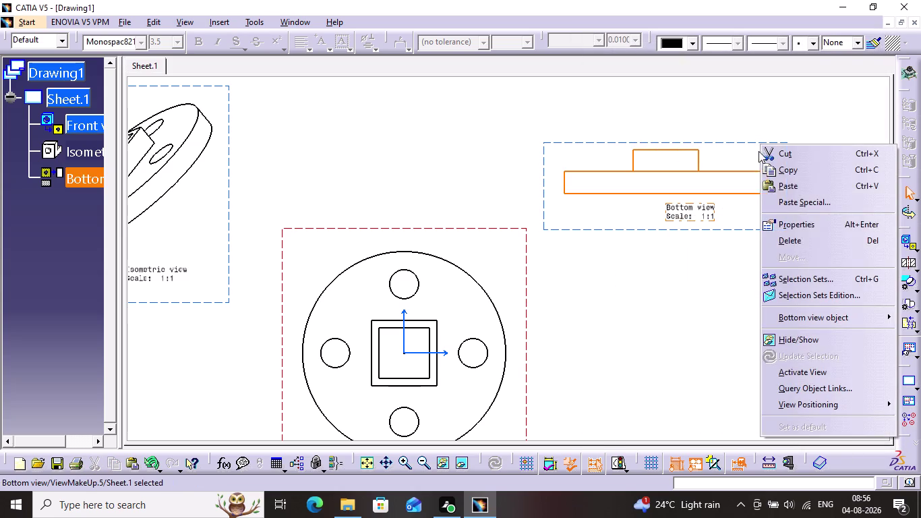
In the bottom view's properties, turn Axis off and Hidden Lines on.
click(819, 222)
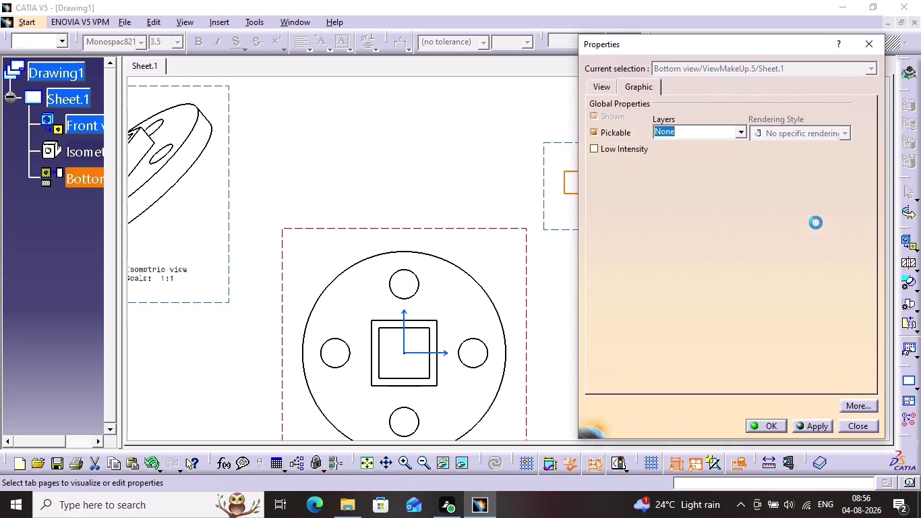
click(608, 85)
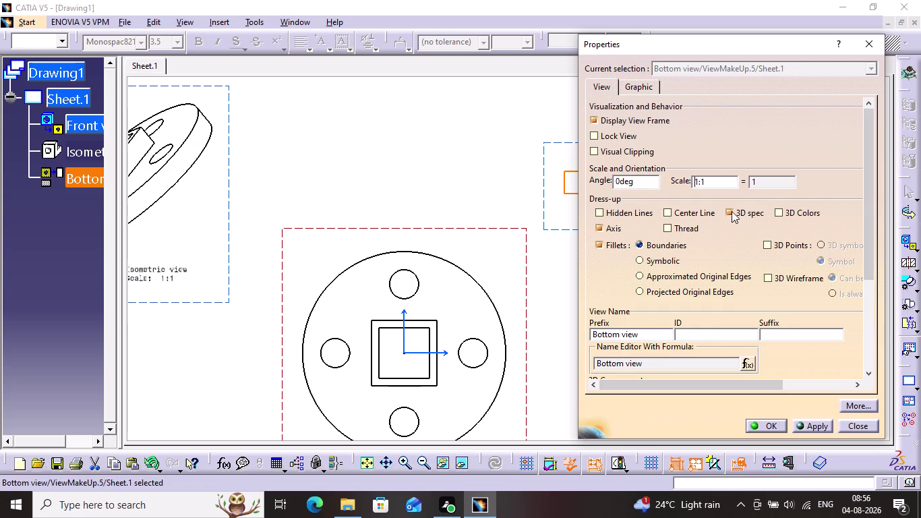
click(607, 223)
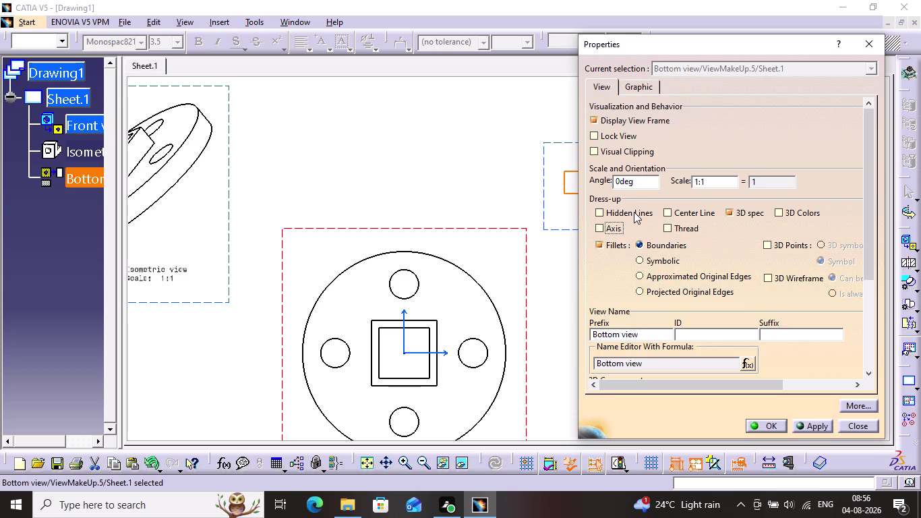
click(634, 211)
click(821, 420)
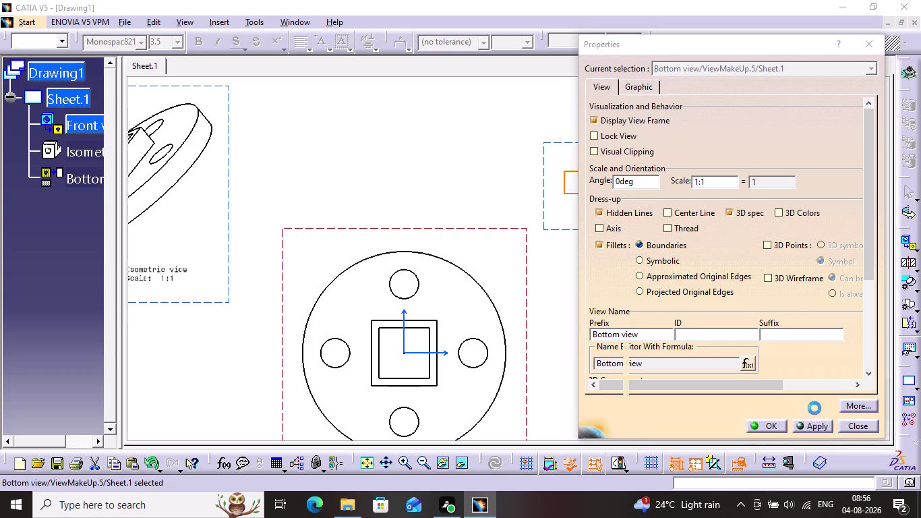
drag(767, 42, 719, 61)
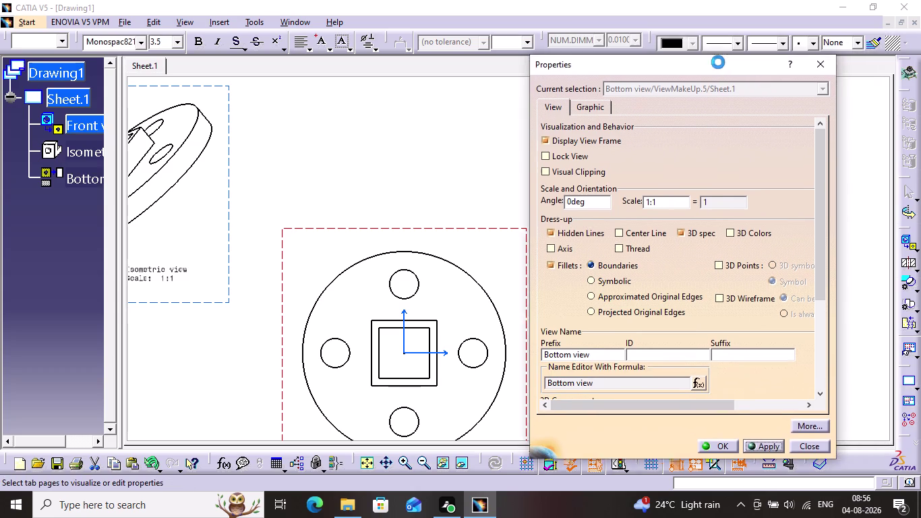
drag(719, 61, 462, 105)
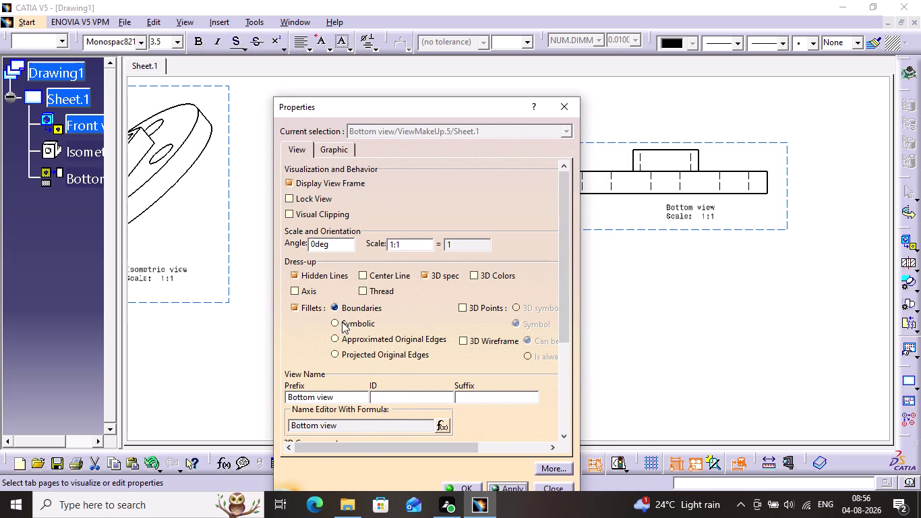
click(471, 486)
click(624, 369)
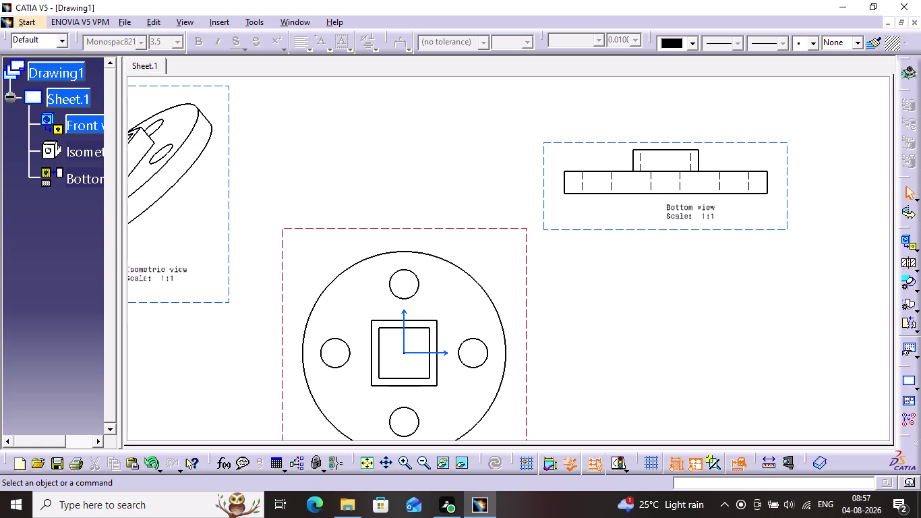
right_click(426, 229)
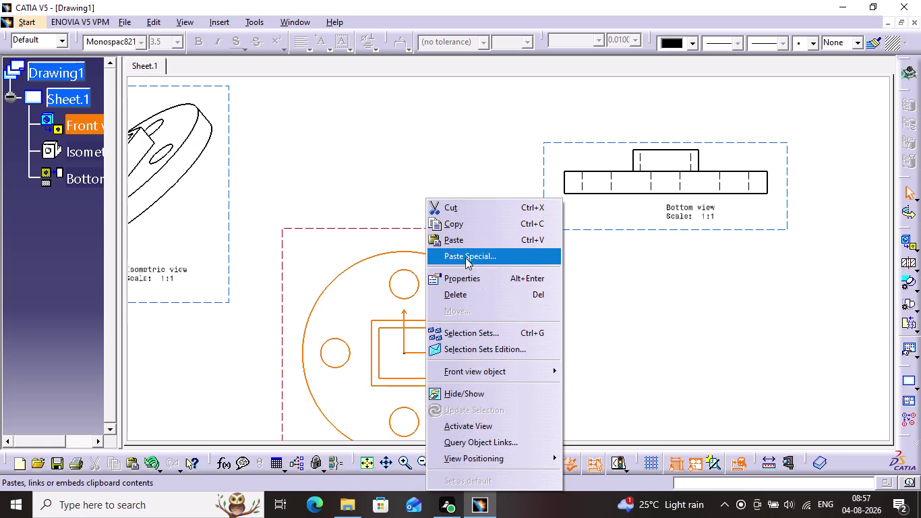
Try axis, then centre lines, on the front view.
click(470, 275)
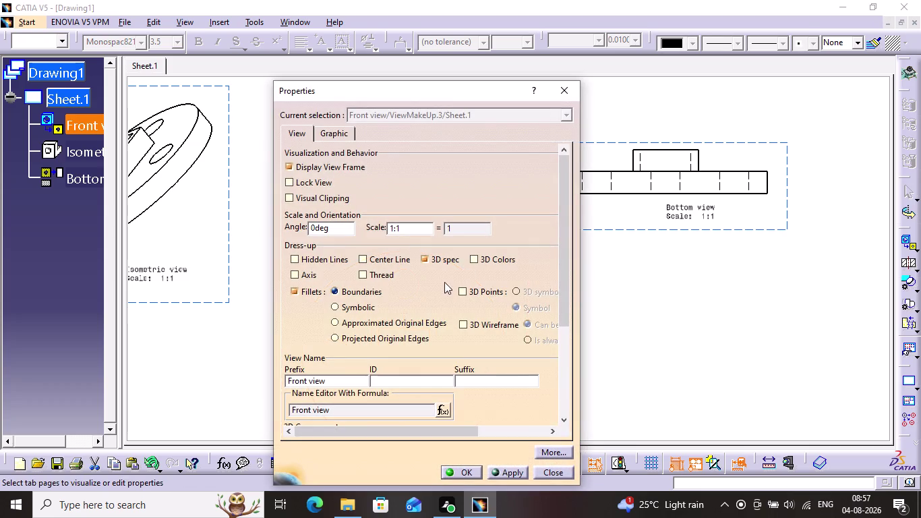
click(309, 275)
drag(460, 90, 675, 64)
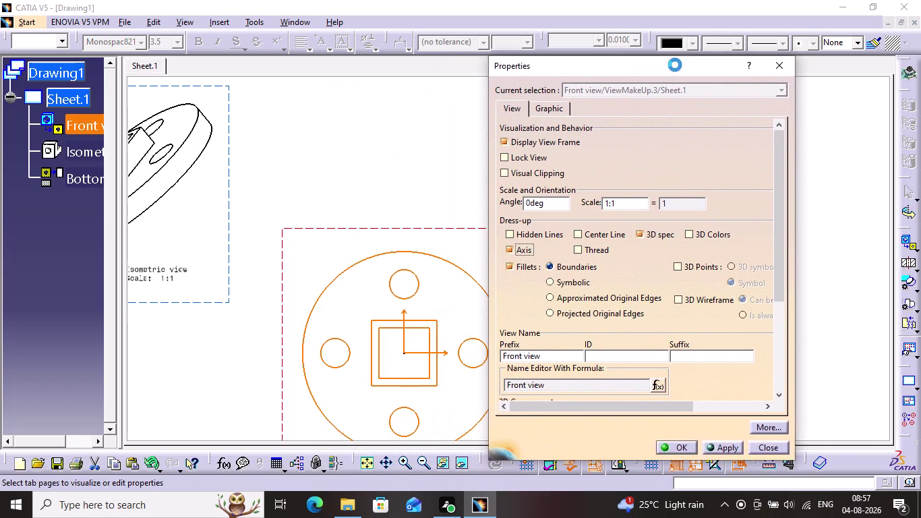
drag(675, 65, 770, 36)
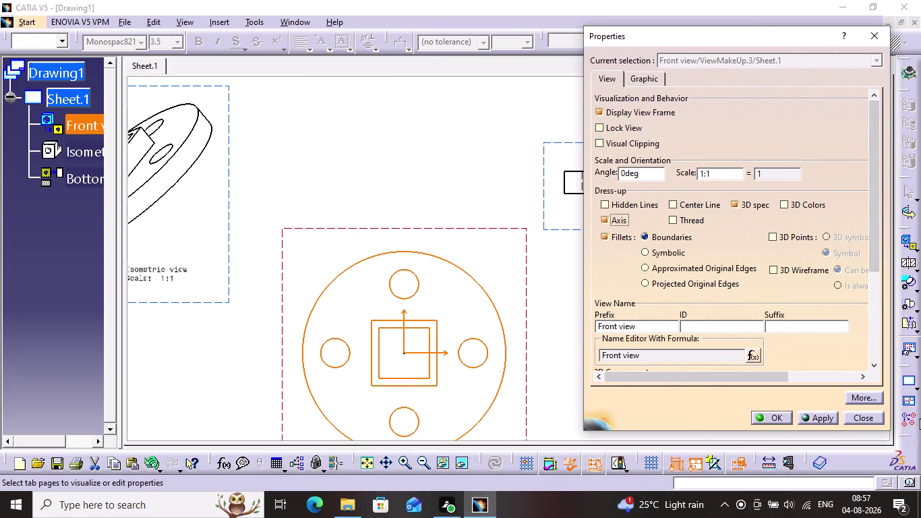
click(827, 417)
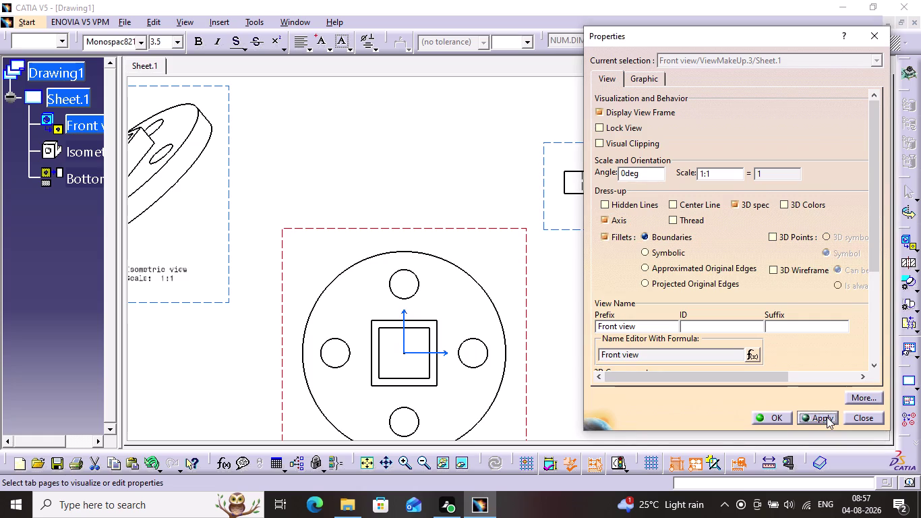
click(616, 222)
click(681, 200)
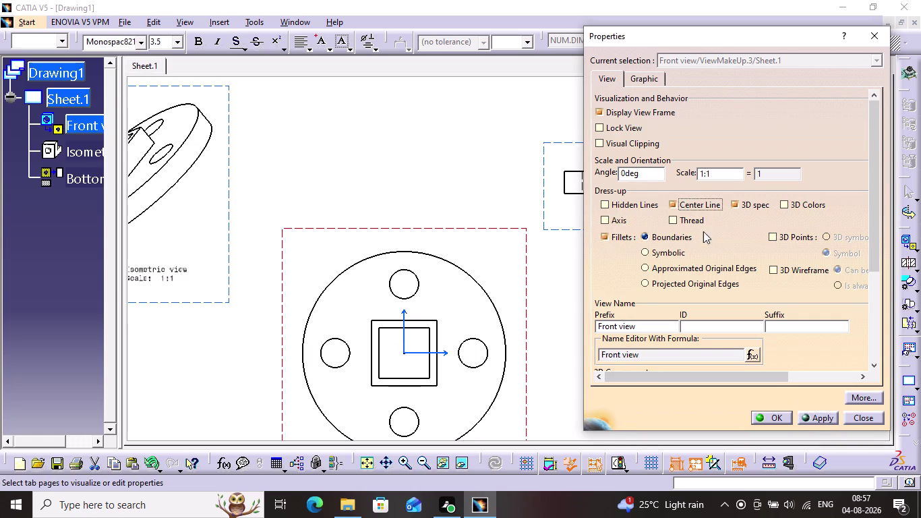
click(817, 419)
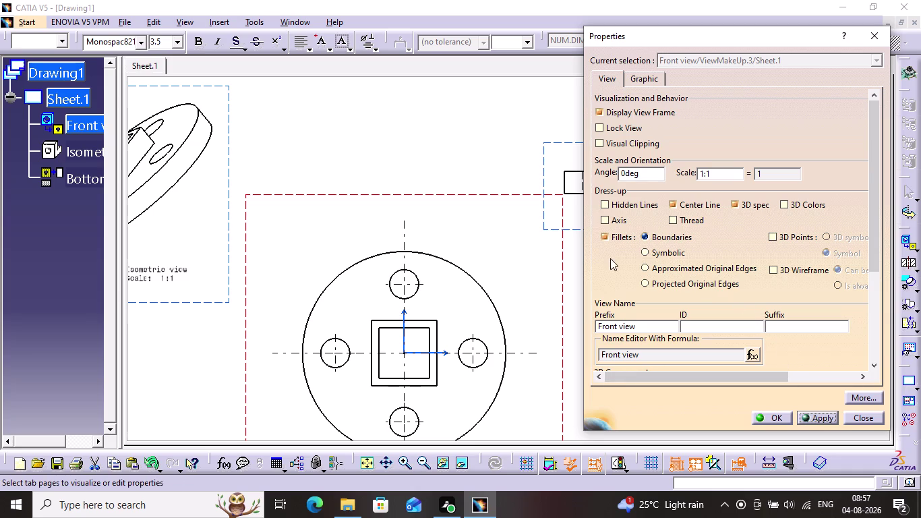
Preview hidden lines, then close front view properties with all dress-ups off.
click(679, 198)
click(648, 206)
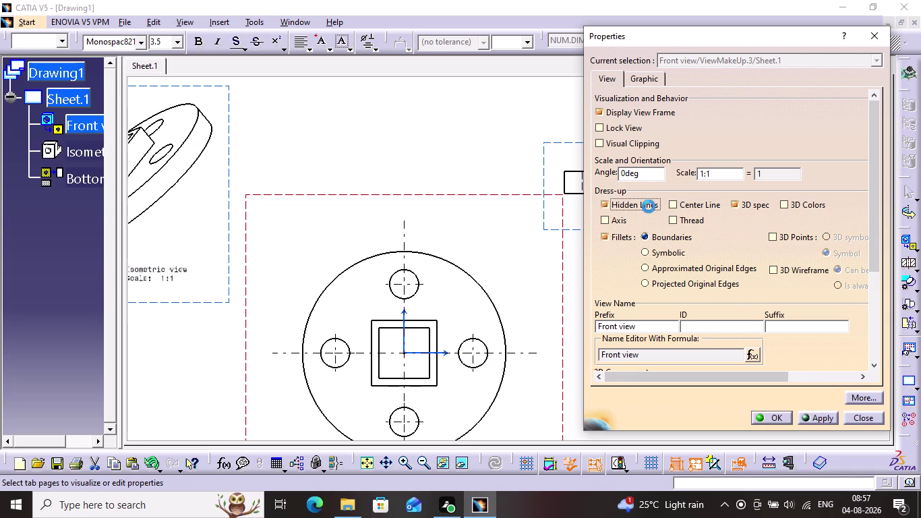
click(812, 413)
click(644, 204)
click(774, 418)
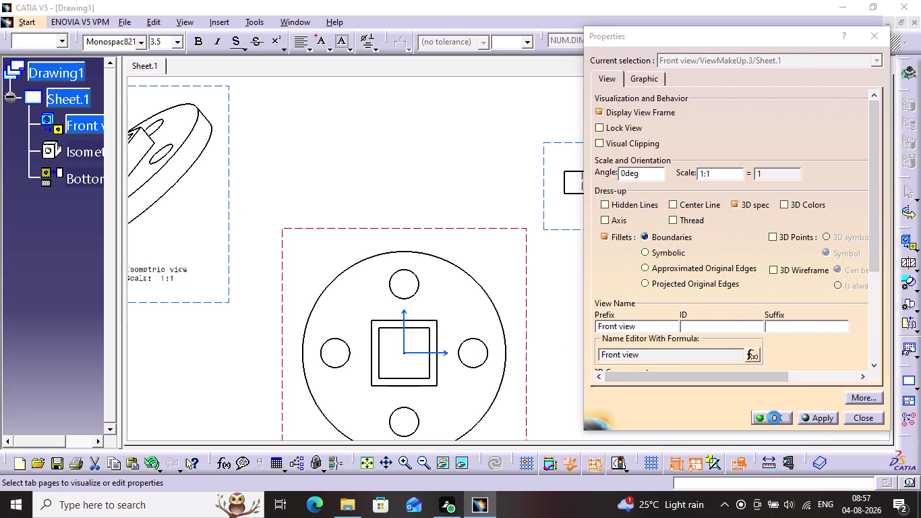
click(526, 182)
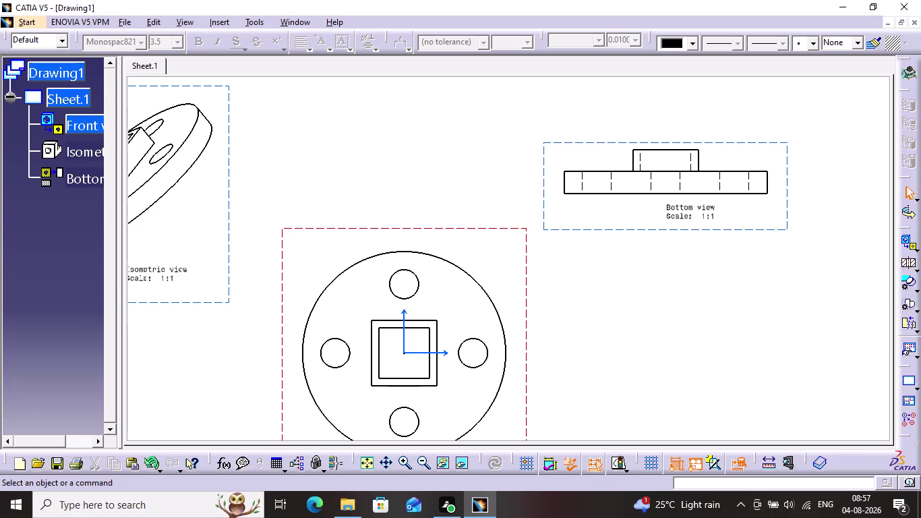
middle_drag(268, 185, 401, 126)
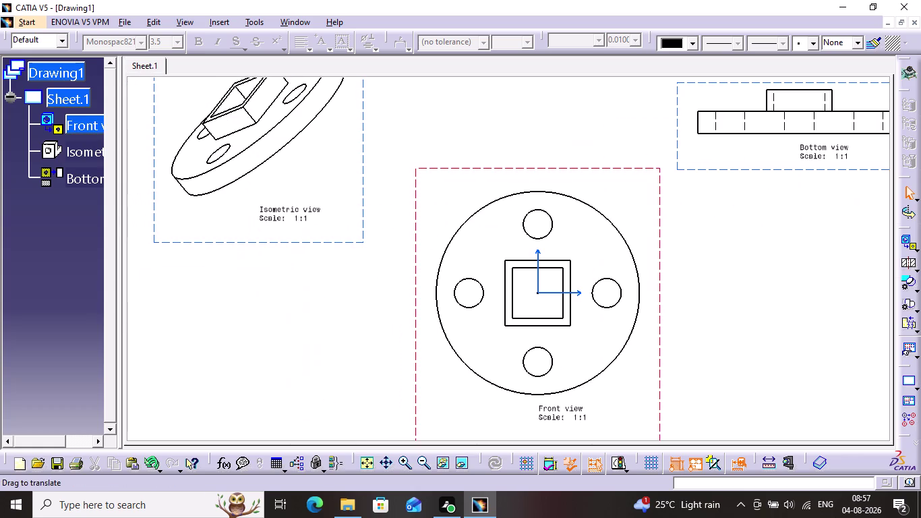
Add a ⌀140 diameter dimension to the front view's outer circle.
click(187, 22)
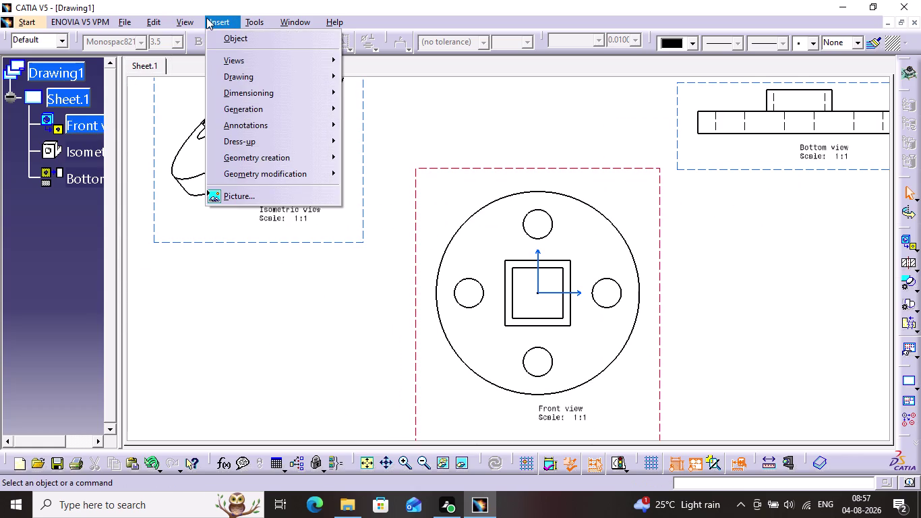
click(242, 93)
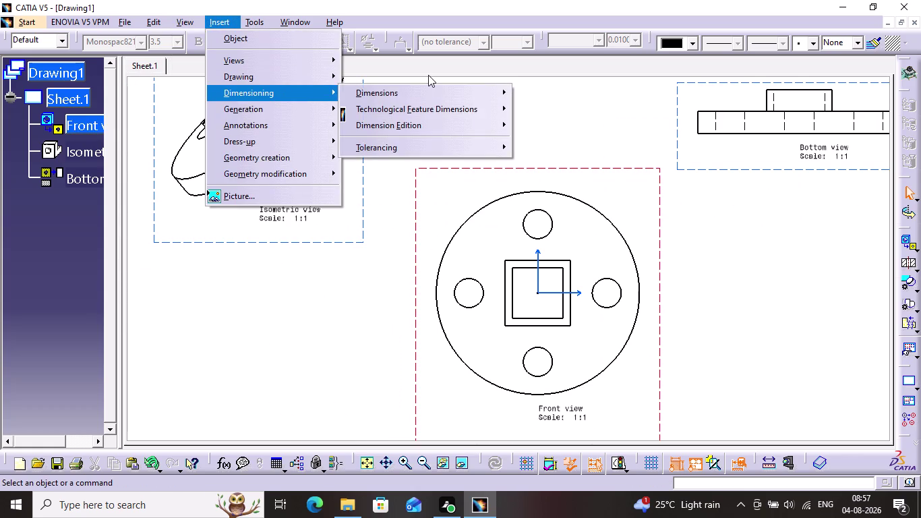
click(431, 94)
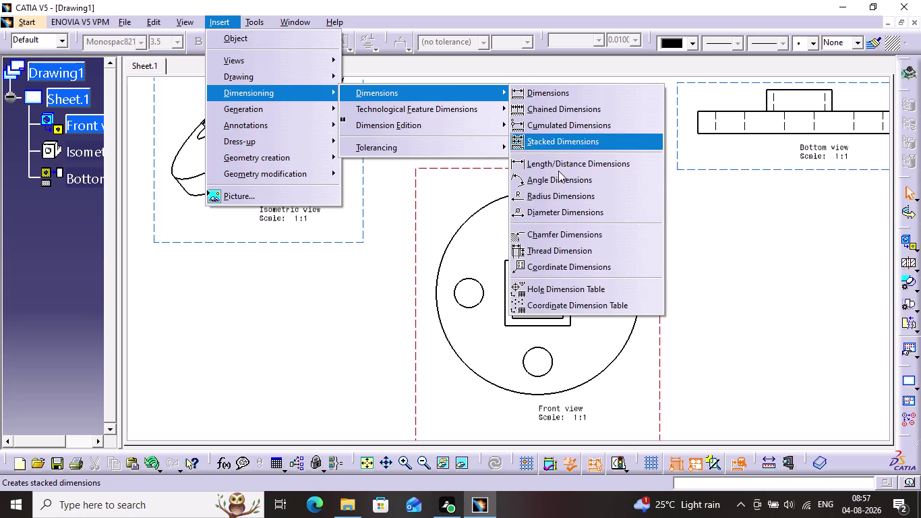
click(554, 208)
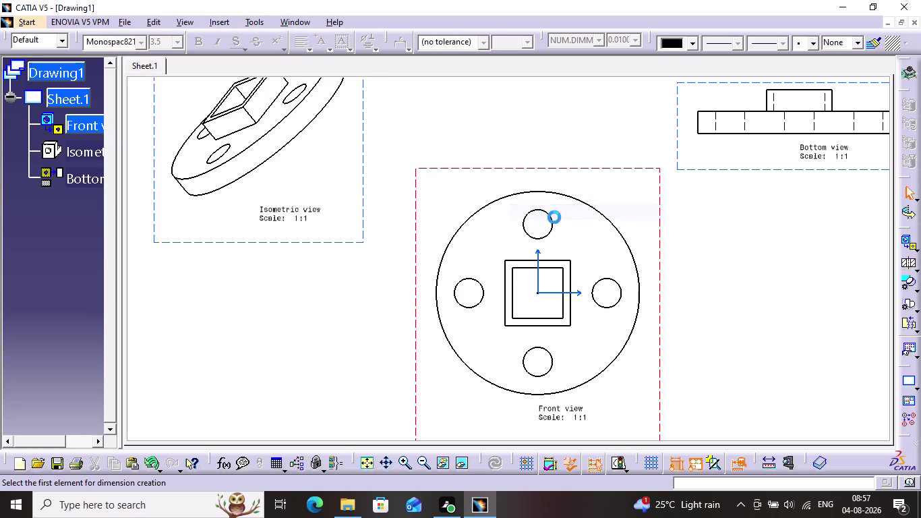
click(579, 199)
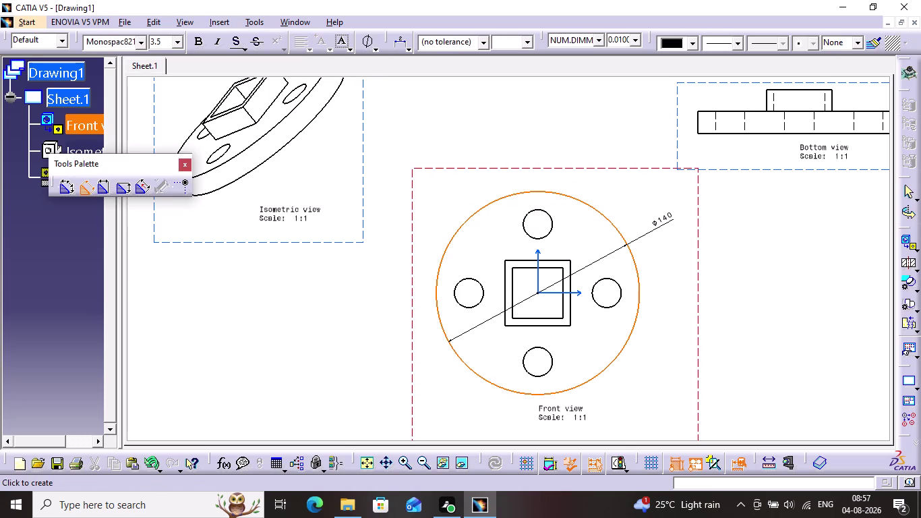
click(667, 224)
click(734, 224)
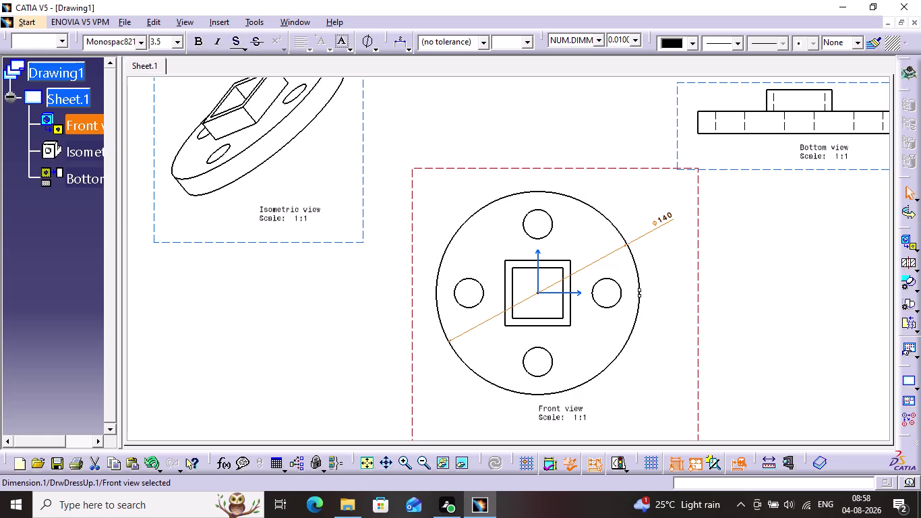
click(650, 283)
click(814, 236)
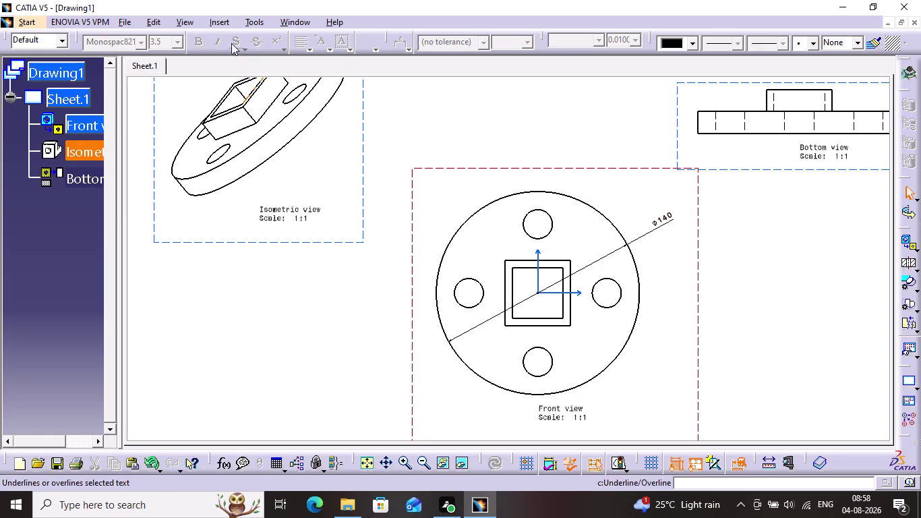
click(215, 20)
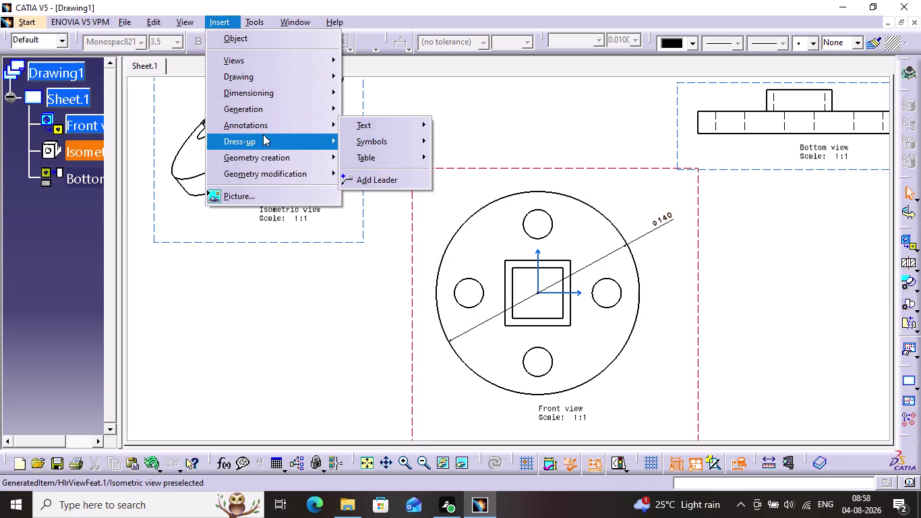
click(265, 97)
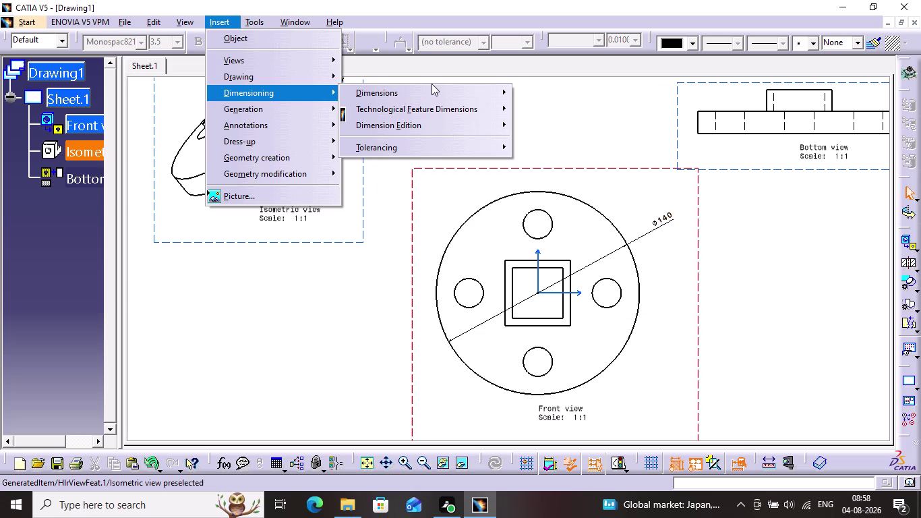
Give the front view's right-hand hole a horizontal ⌀20 diameter dimension.
click(431, 83)
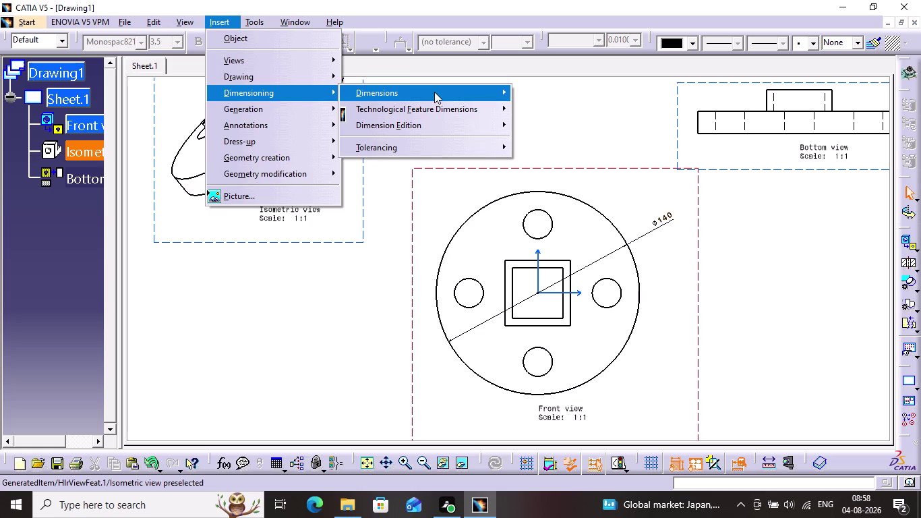
click(434, 91)
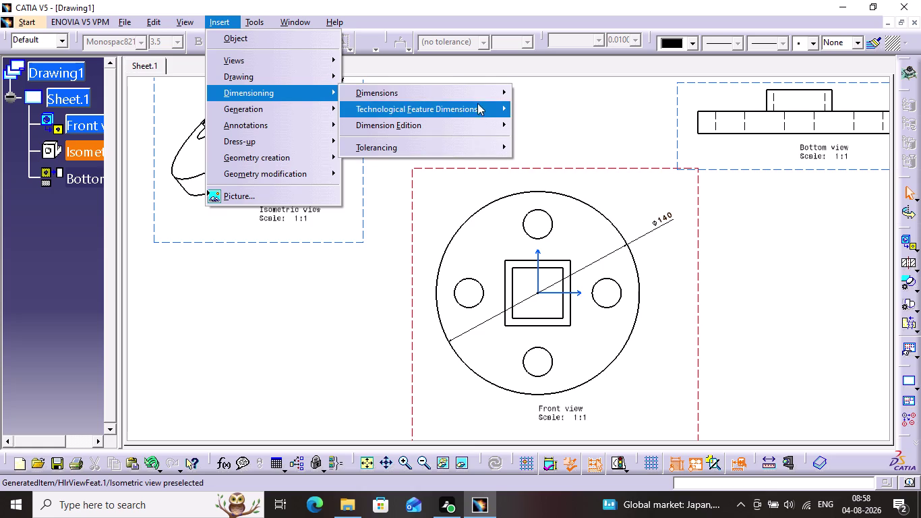
click(479, 96)
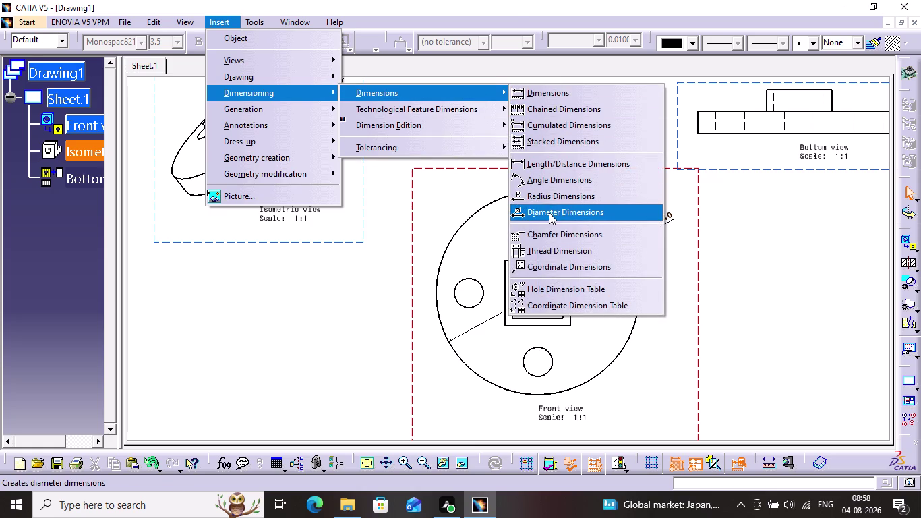
click(549, 212)
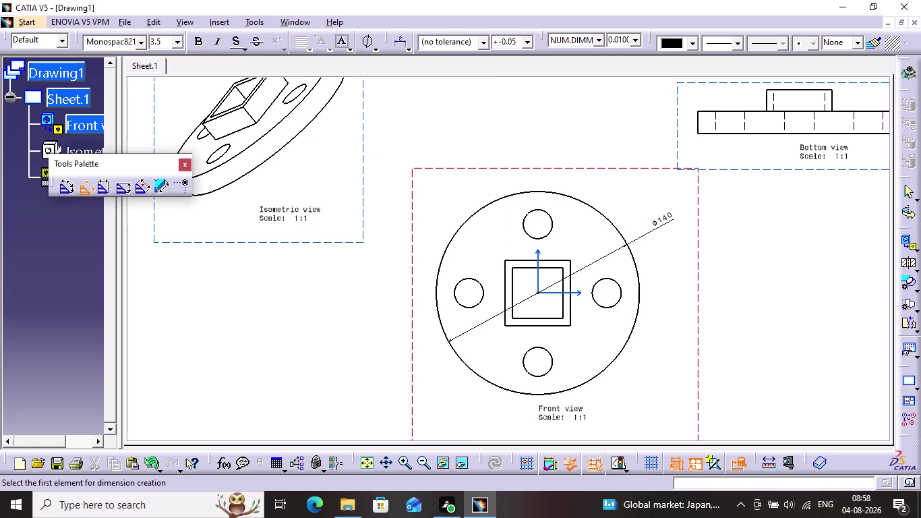
click(592, 295)
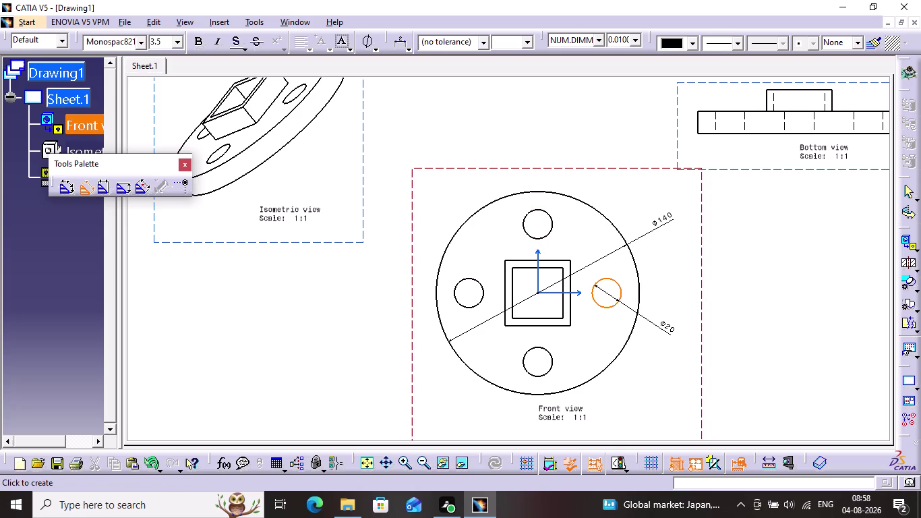
click(667, 291)
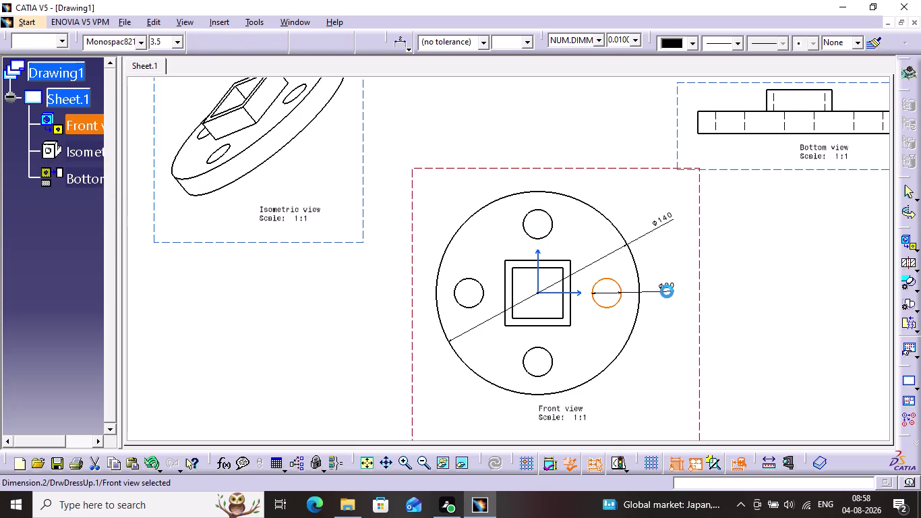
click(751, 289)
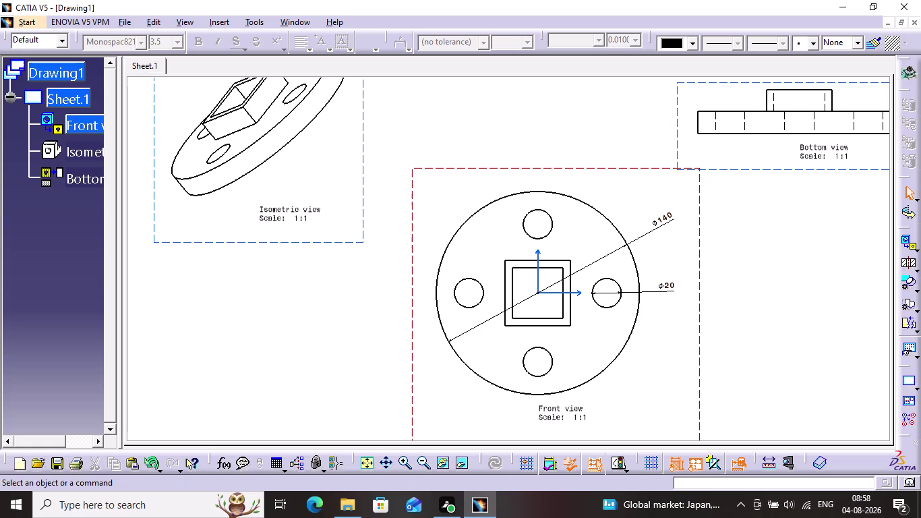
right_click(610, 188)
right_click(614, 170)
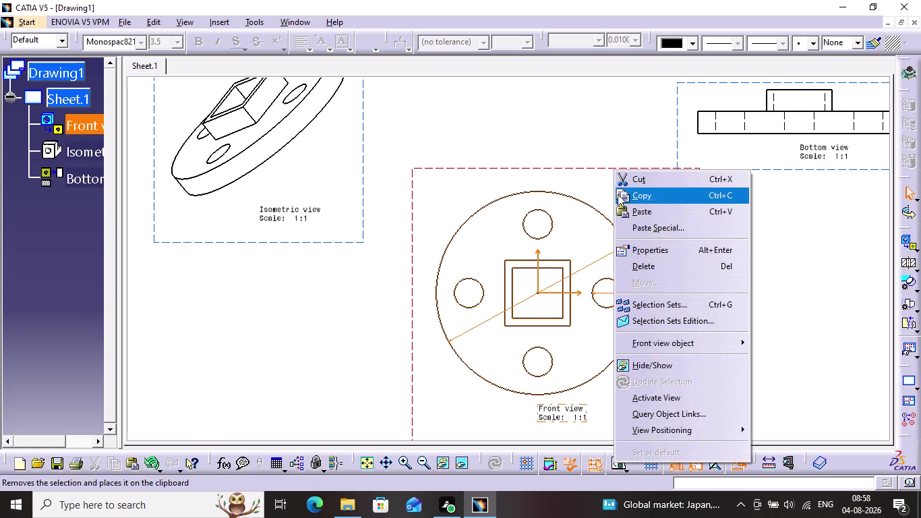
Try thread display in the front view's properties, then switch it back off.
click(665, 246)
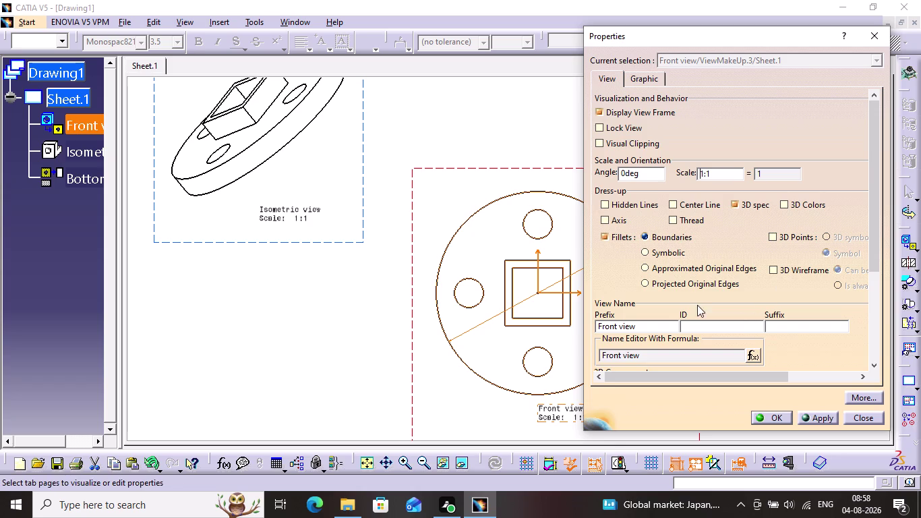
drag(765, 375, 815, 383)
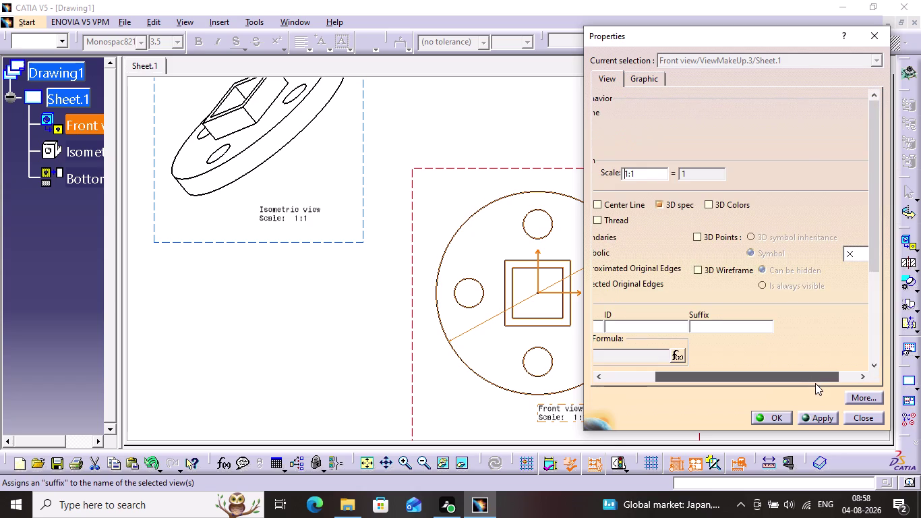
drag(815, 383, 837, 385)
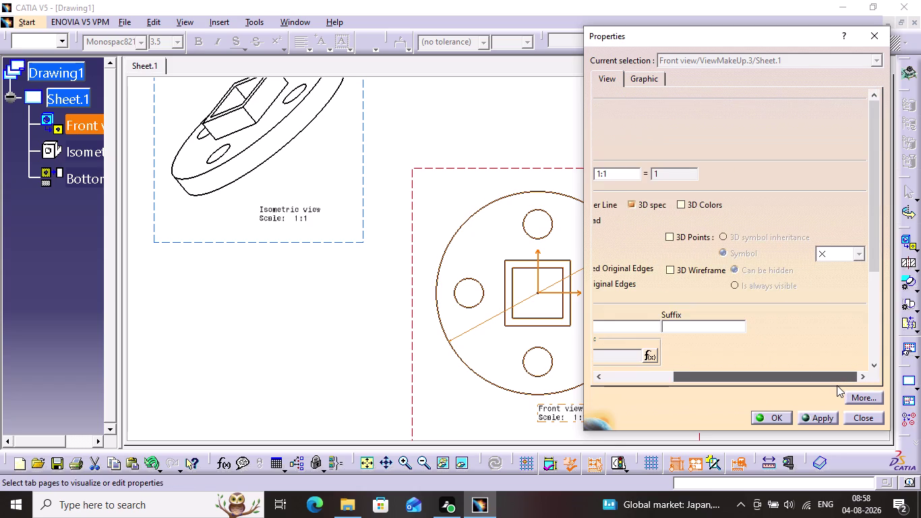
drag(837, 386, 792, 378)
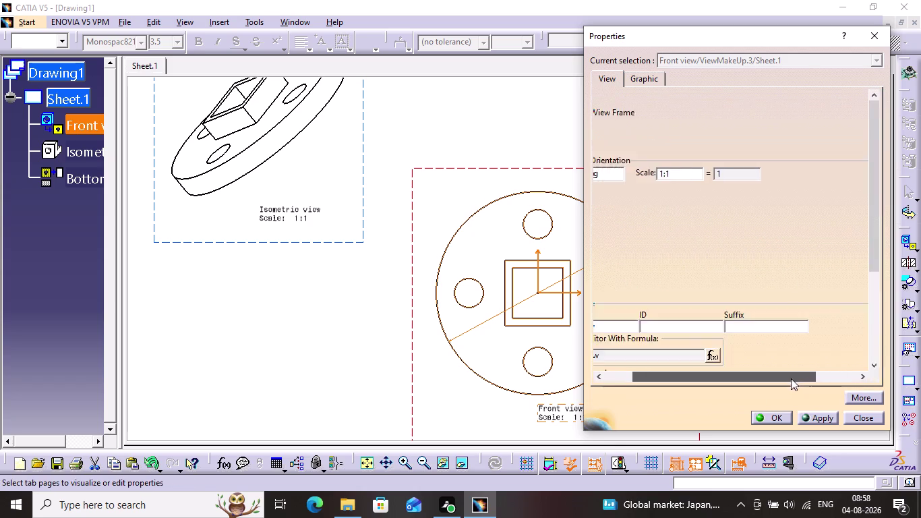
drag(793, 378, 710, 386)
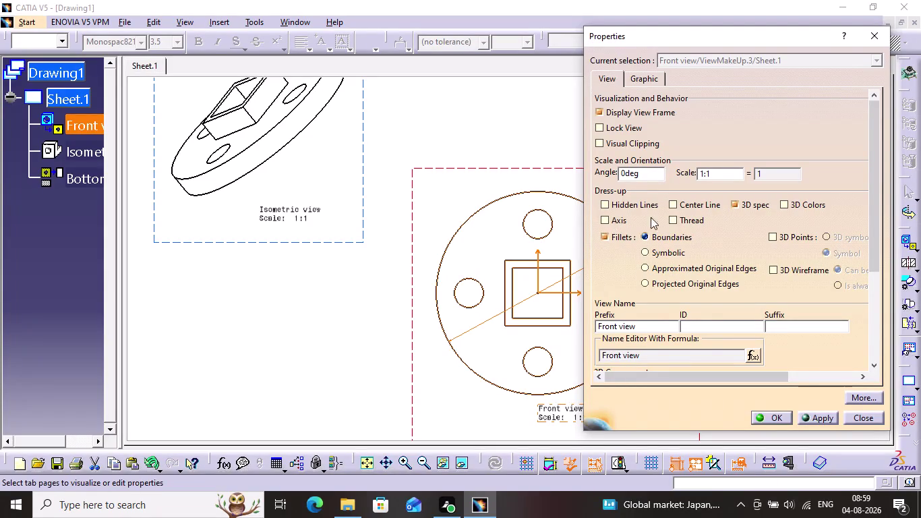
click(686, 222)
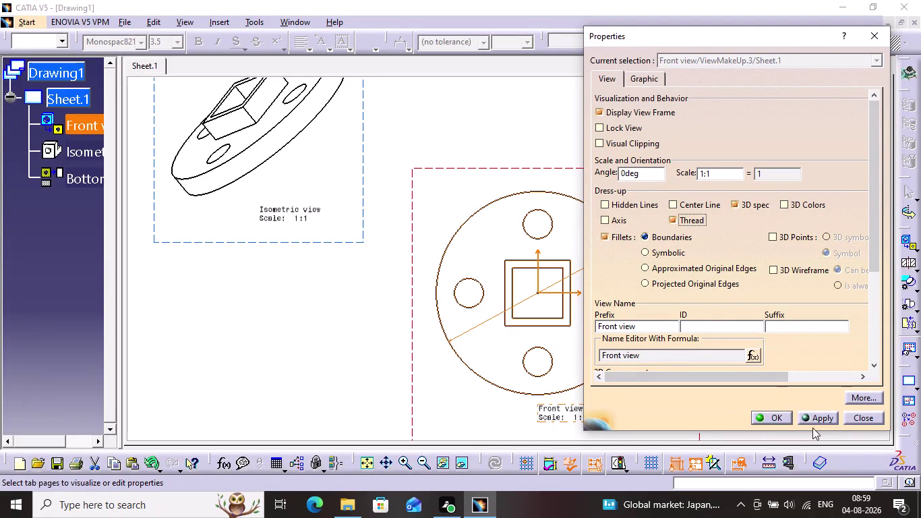
click(818, 418)
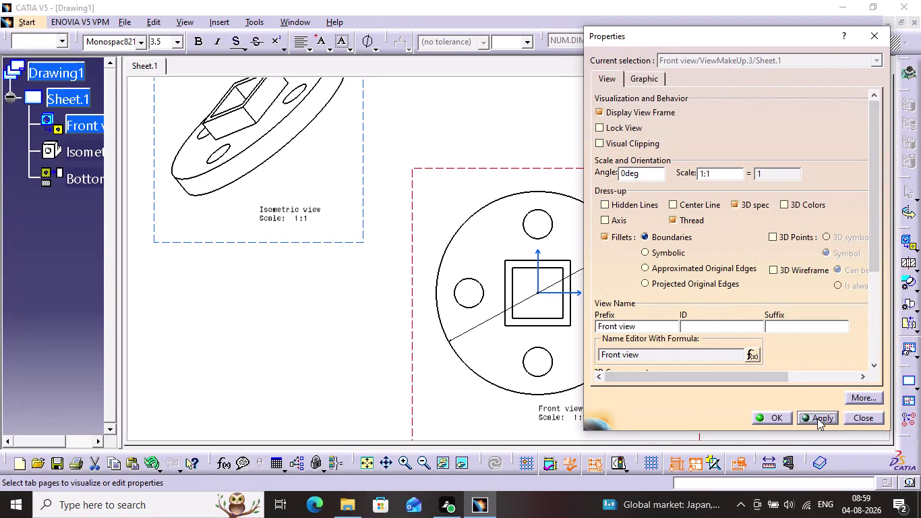
click(818, 419)
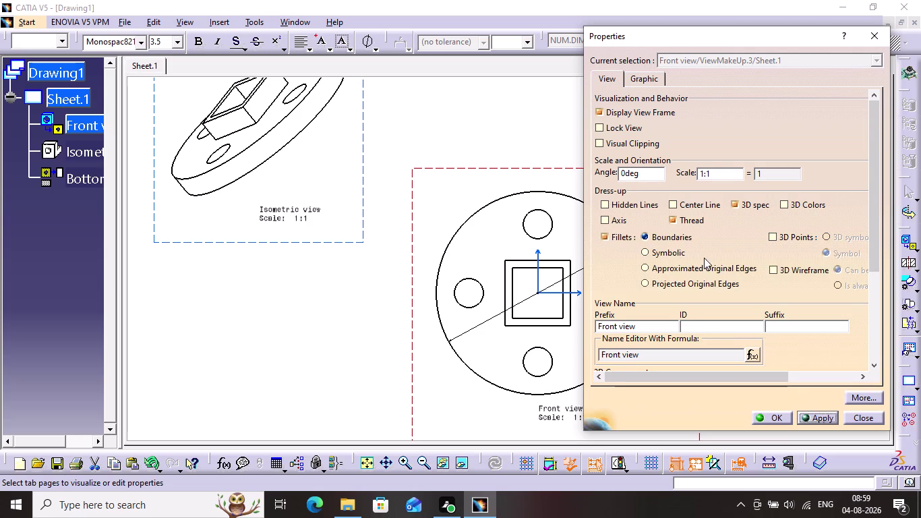
click(704, 221)
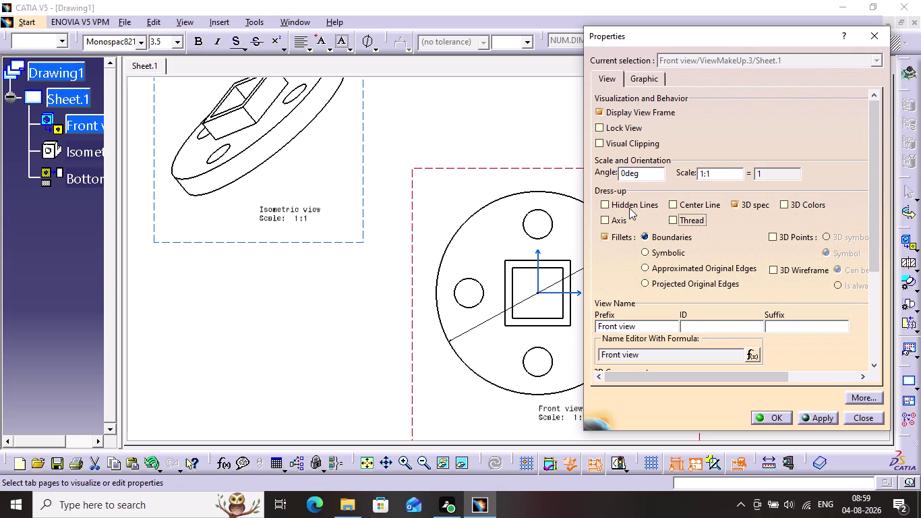
Apply hidden lines and axis to the front view, then turn both off and confirm.
click(630, 208)
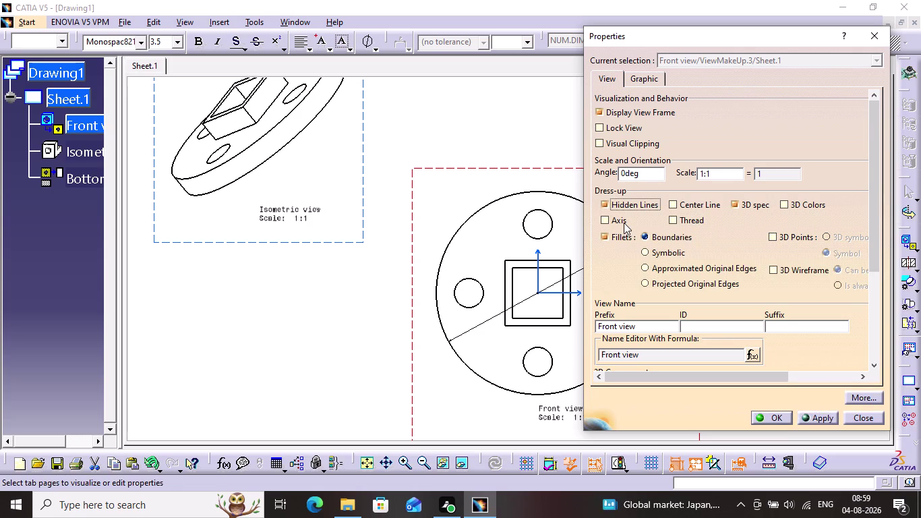
click(624, 223)
click(814, 416)
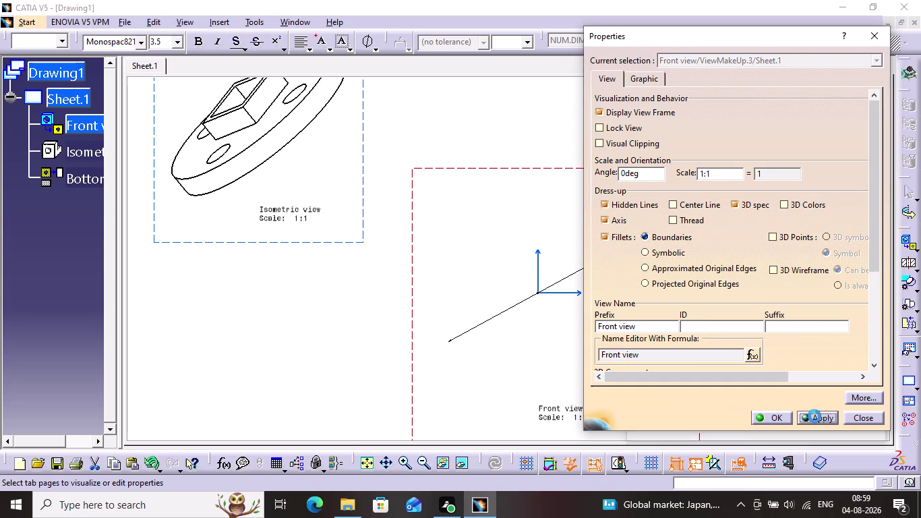
click(814, 416)
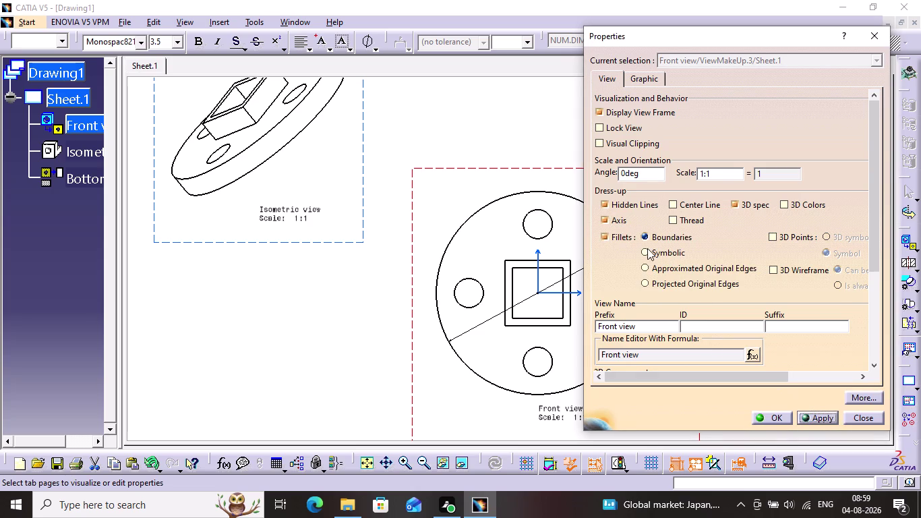
click(637, 220)
click(639, 205)
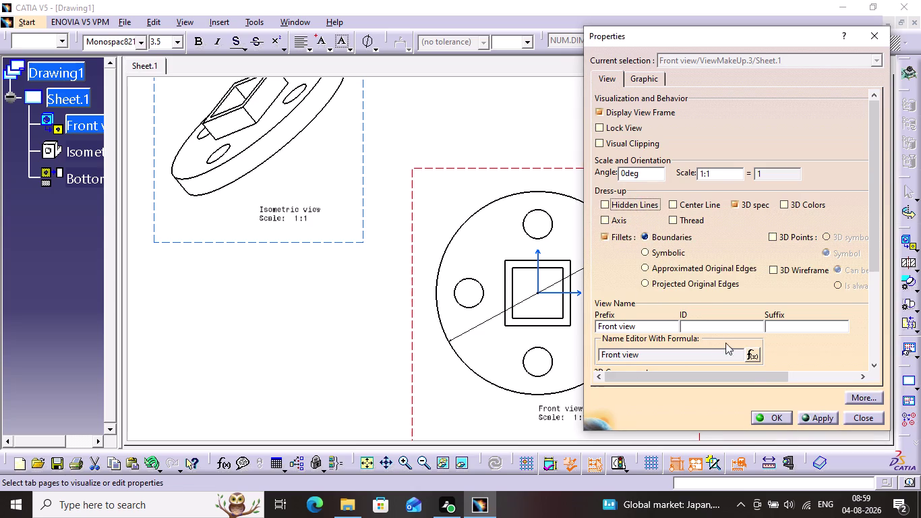
click(819, 420)
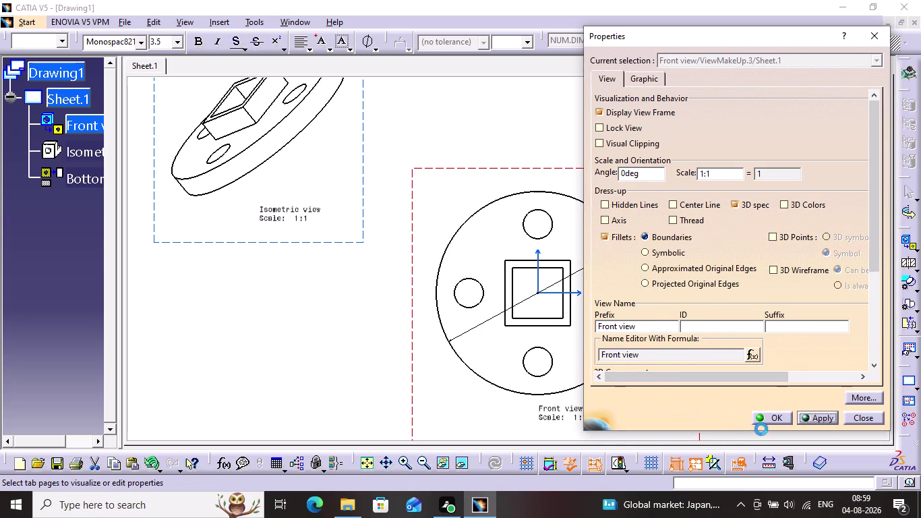
click(770, 417)
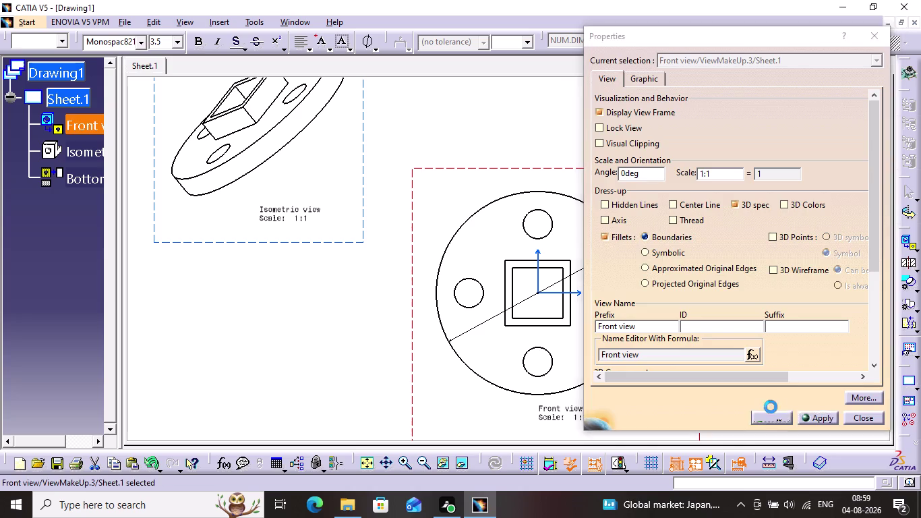
click(288, 325)
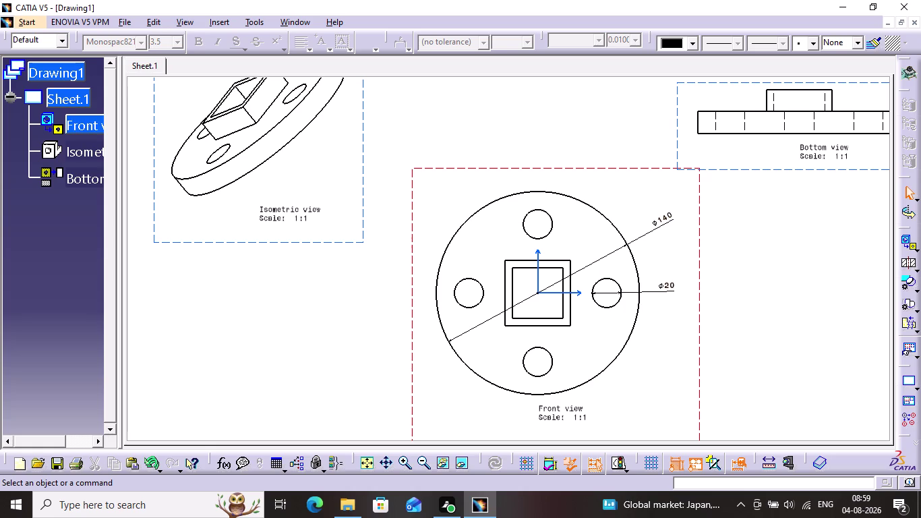
click(811, 331)
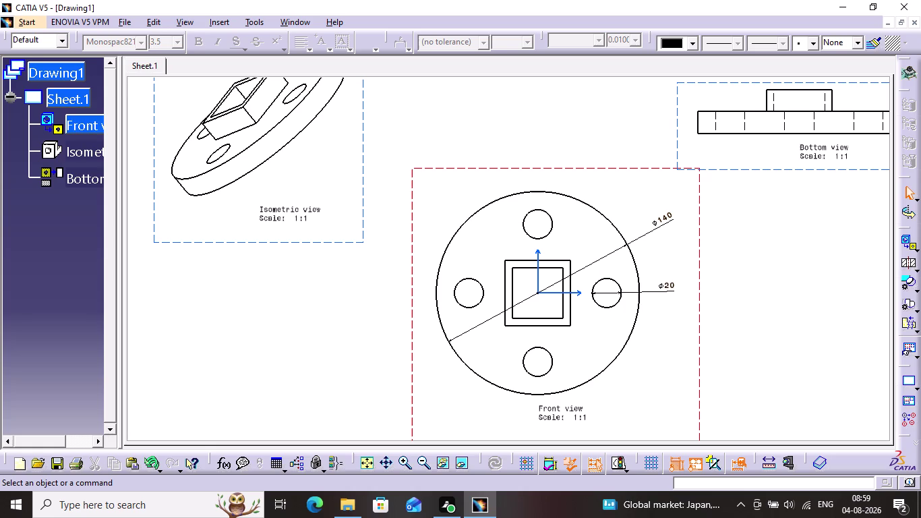
Dimension the bottom view's 30 overall height, from boss top to disc bottom.
middle_drag(810, 295, 616, 373)
click(603, 355)
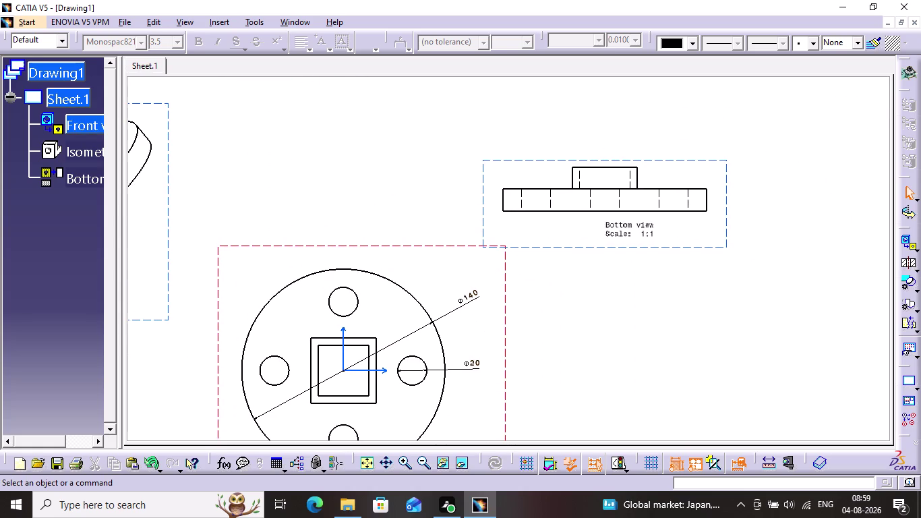
middle_drag(688, 129, 707, 196)
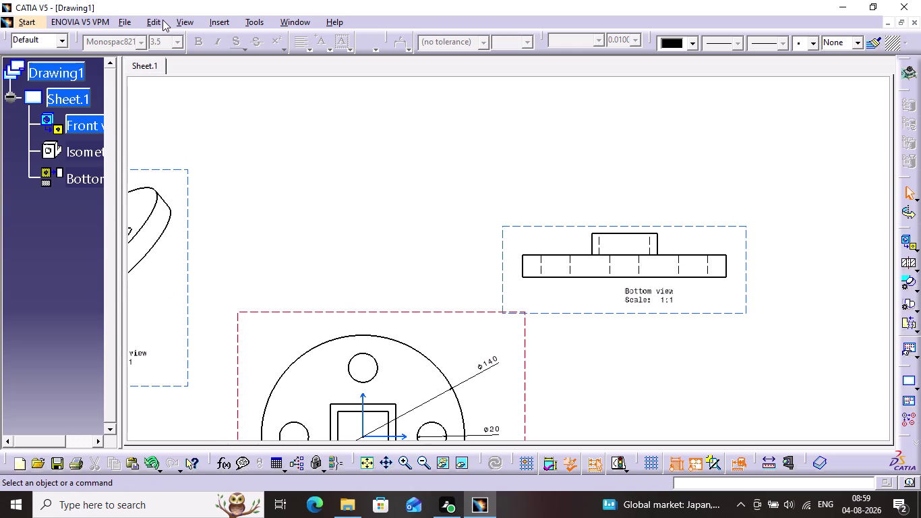
click(232, 20)
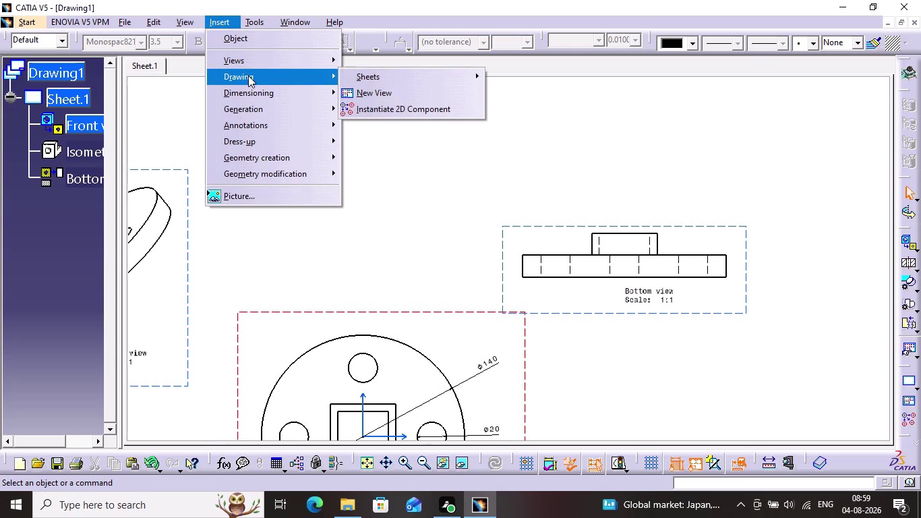
click(380, 93)
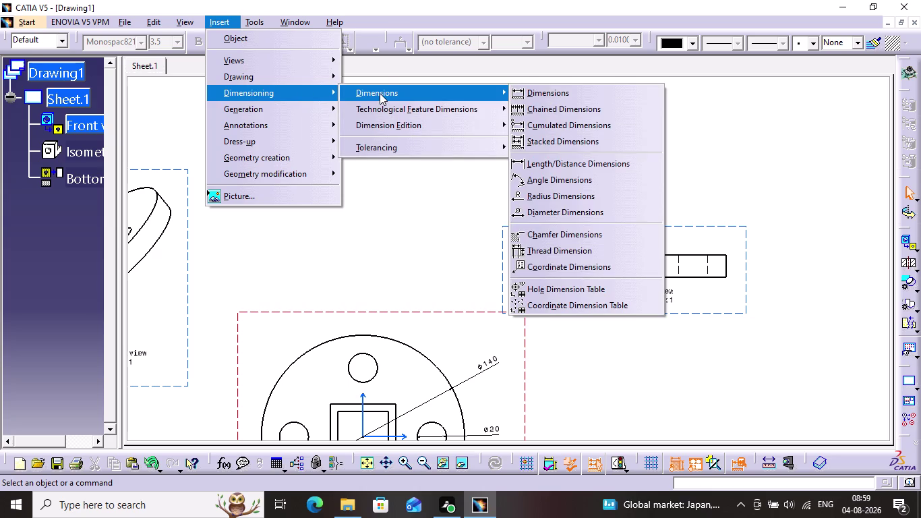
click(477, 93)
click(519, 98)
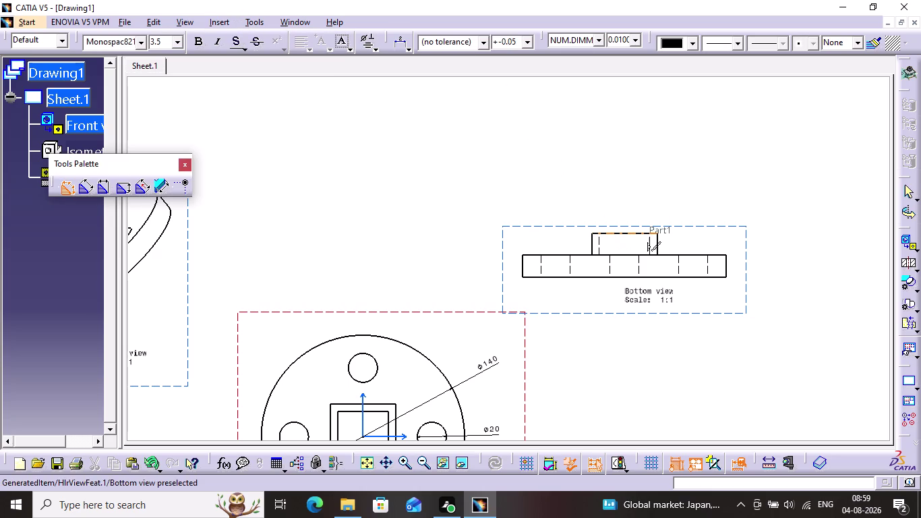
click(628, 235)
click(635, 278)
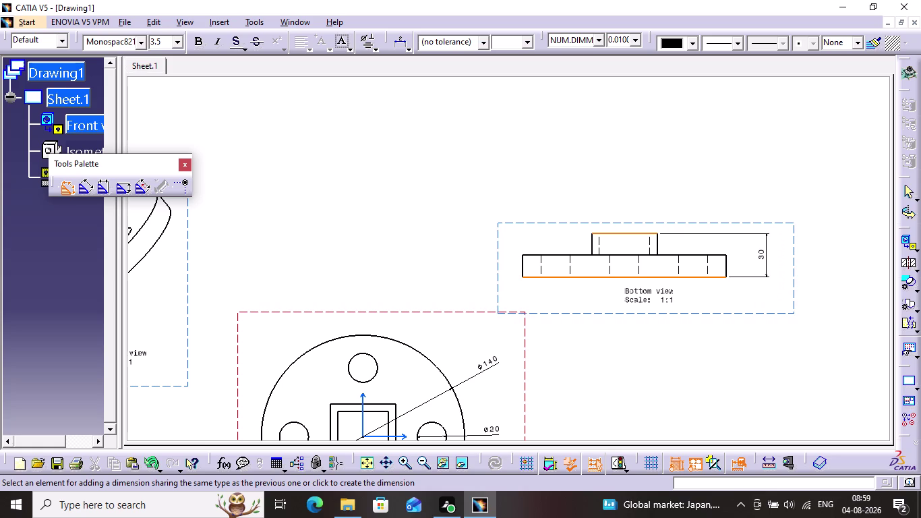
click(768, 263)
click(786, 255)
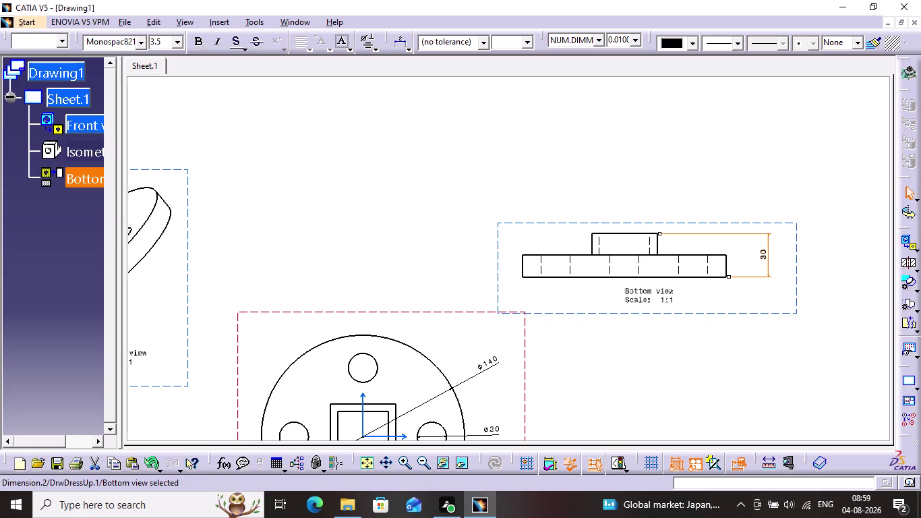
Add the 15 disc thickness dimension beside the disc.
click(234, 20)
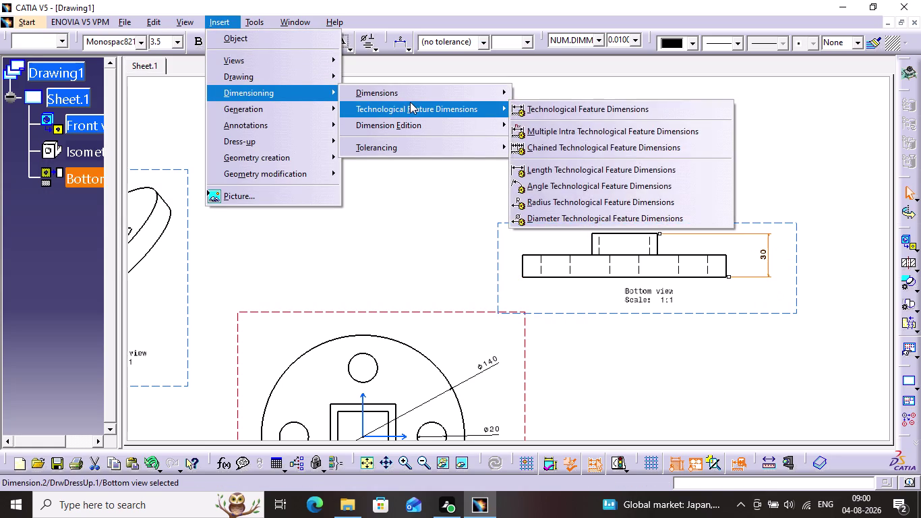
click(411, 96)
click(543, 91)
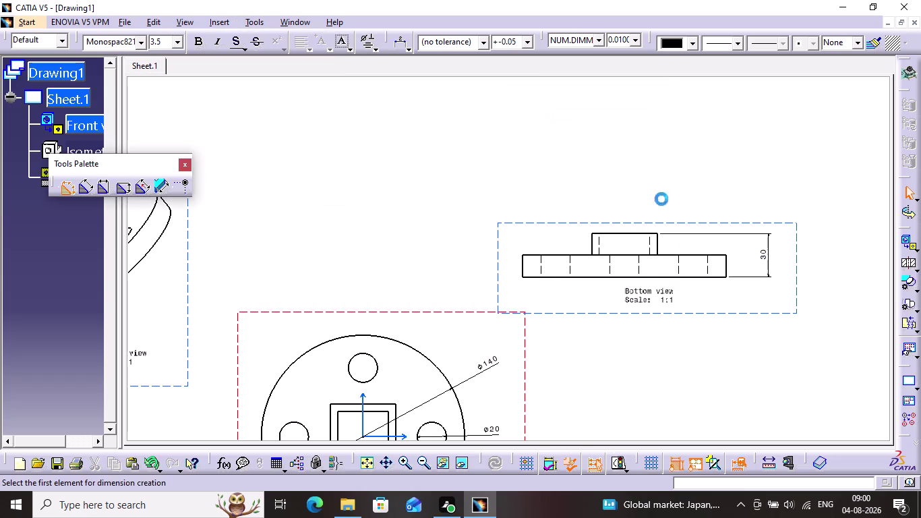
click(719, 255)
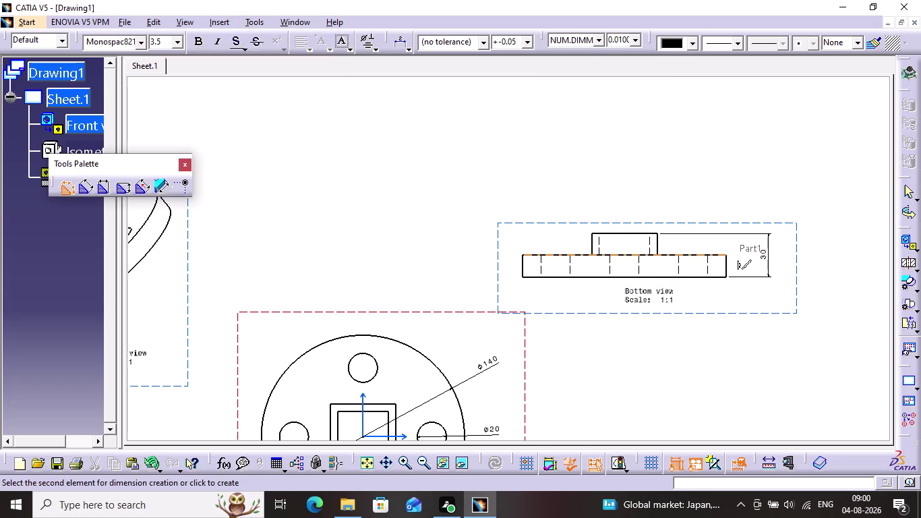
click(713, 273)
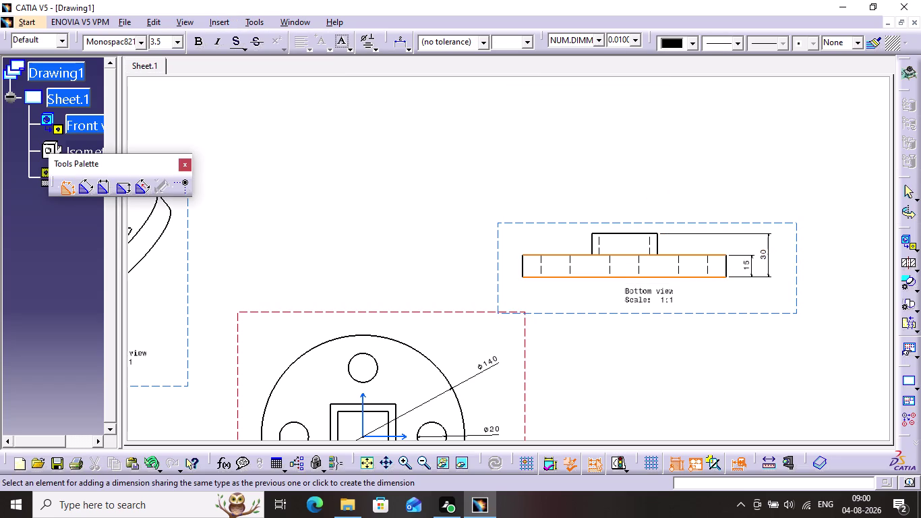
click(745, 270)
click(750, 301)
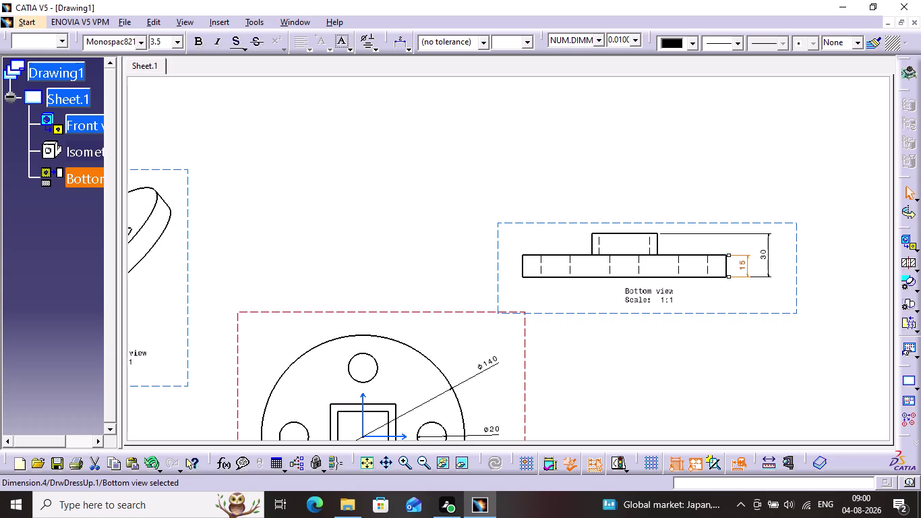
click(748, 159)
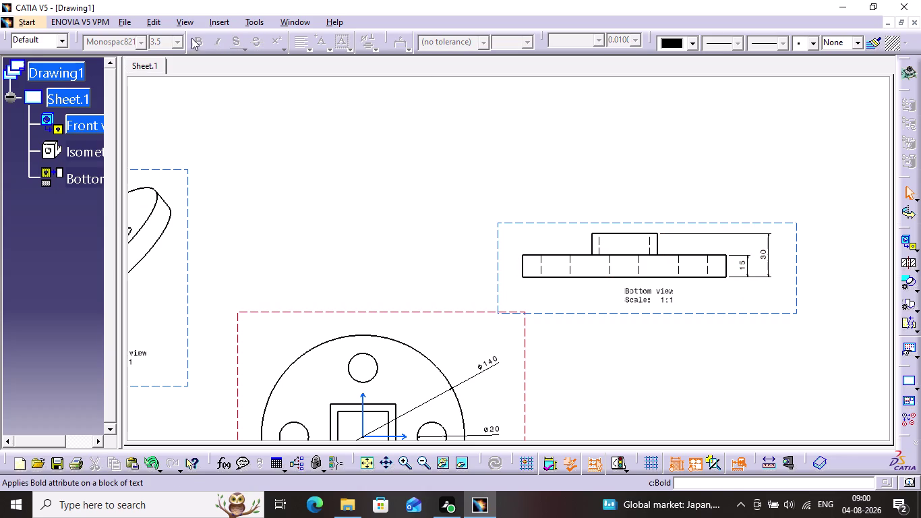
Dimension the boss width as 45 above the boss in the bottom view.
click(220, 18)
click(232, 85)
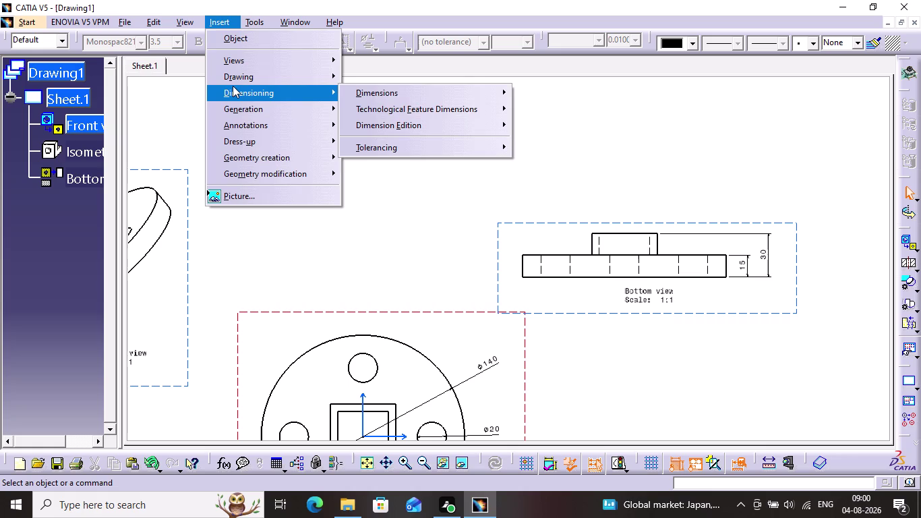
click(362, 93)
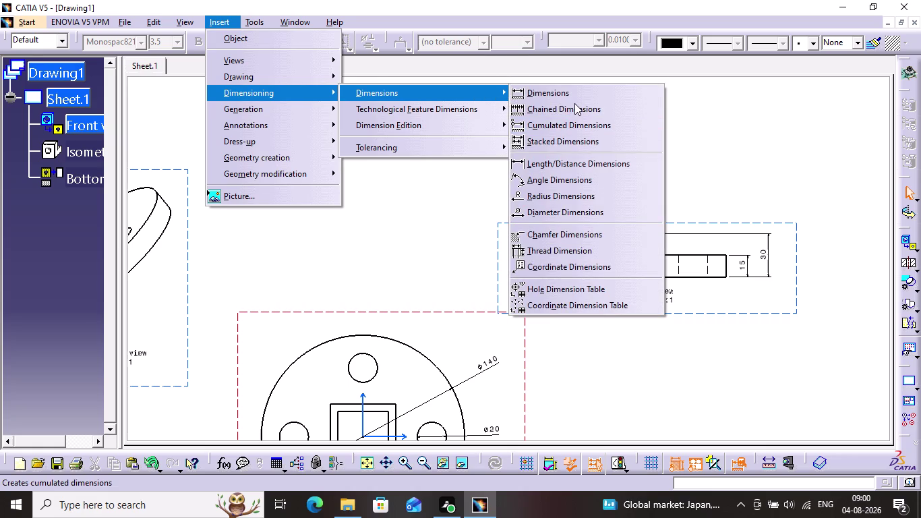
click(572, 93)
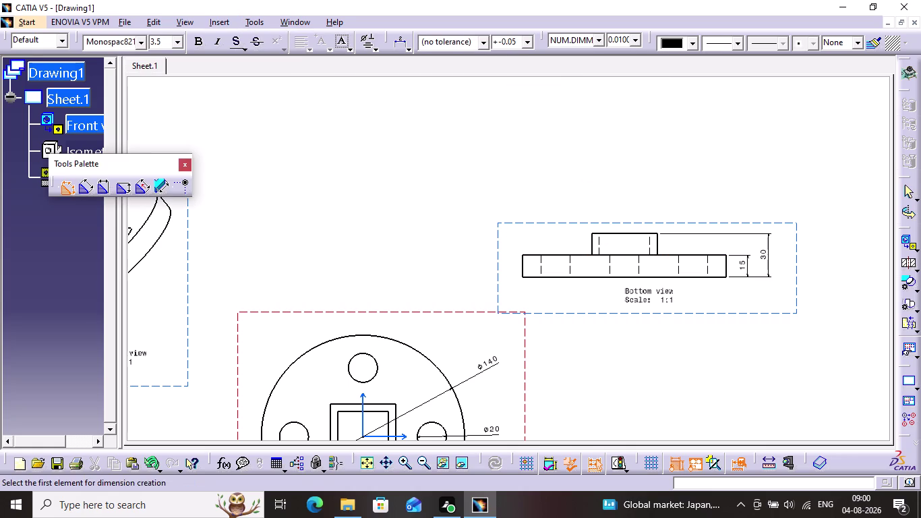
click(592, 244)
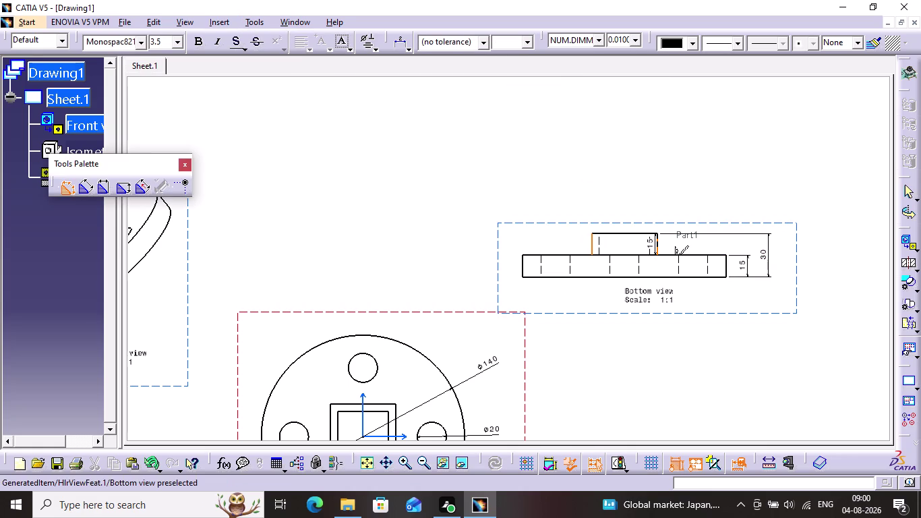
click(654, 232)
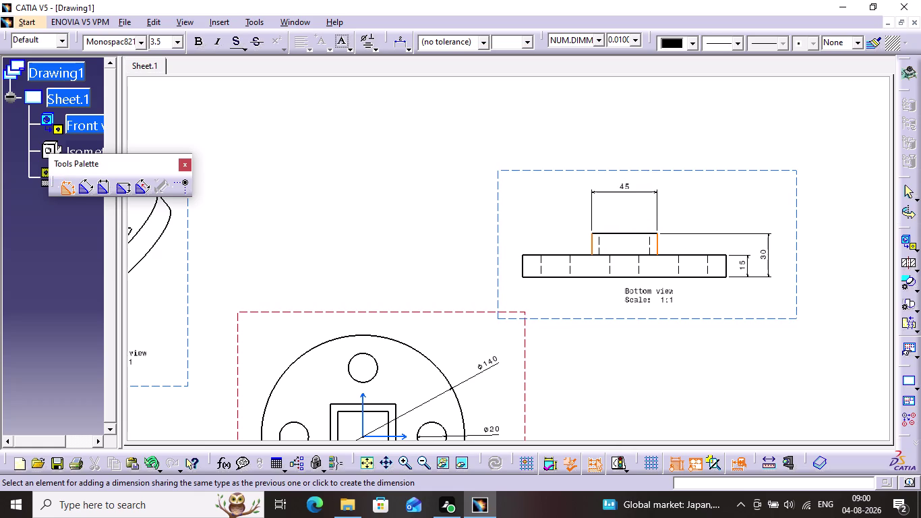
click(615, 193)
click(658, 144)
click(658, 144)
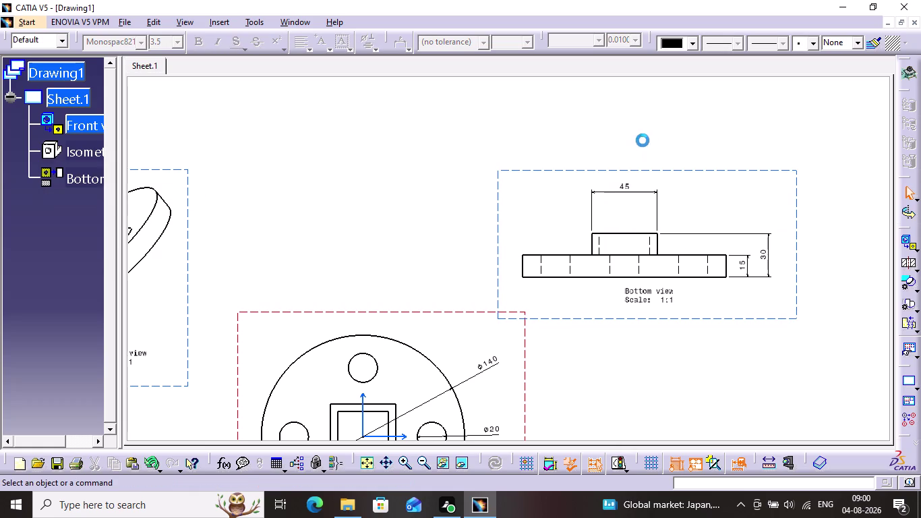
click(216, 15)
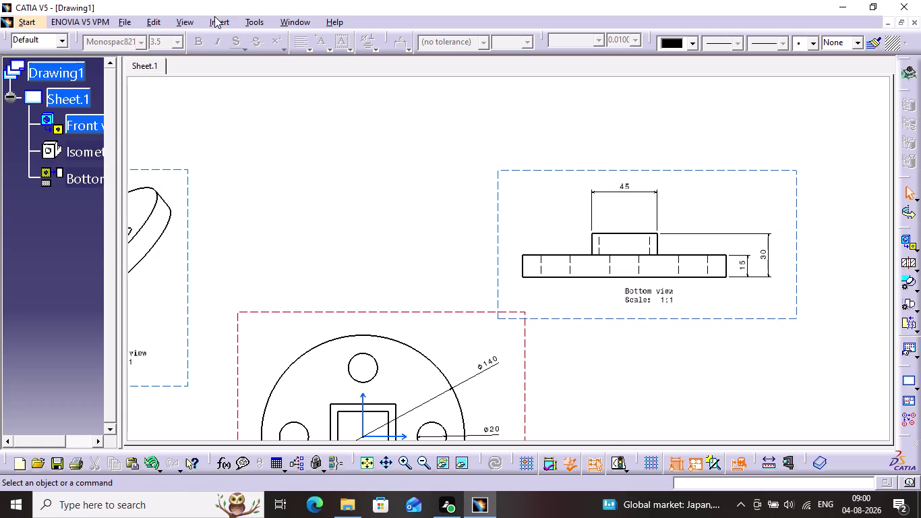
Add the 35 dimension between the boss side edges, placed above the boss.
click(213, 19)
click(256, 100)
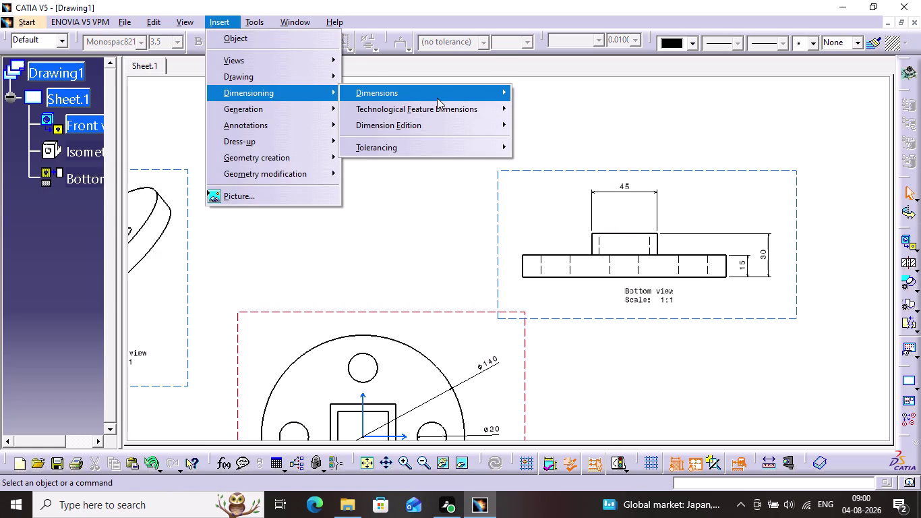
click(446, 98)
click(576, 99)
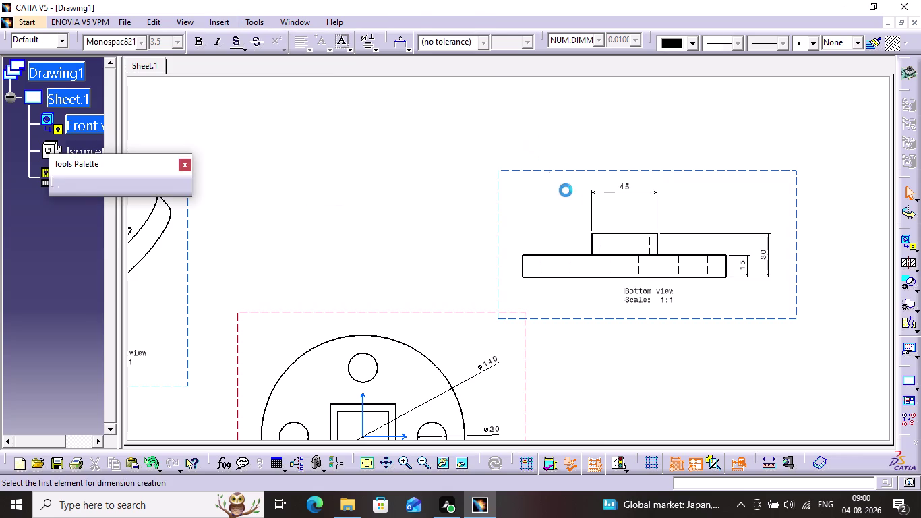
click(598, 244)
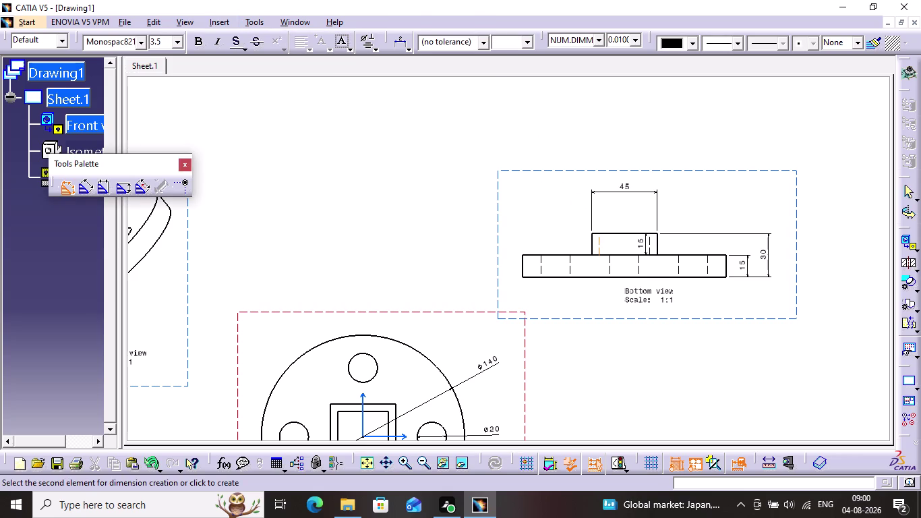
click(648, 240)
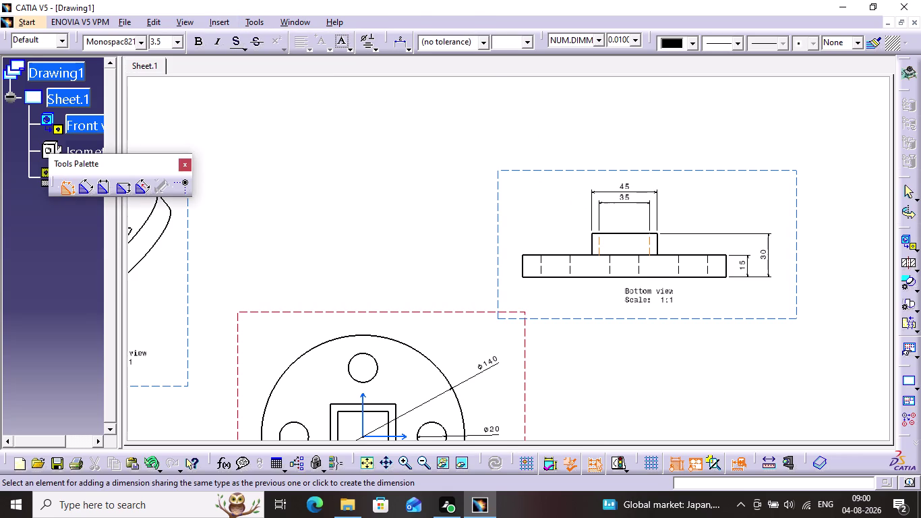
click(633, 206)
click(690, 202)
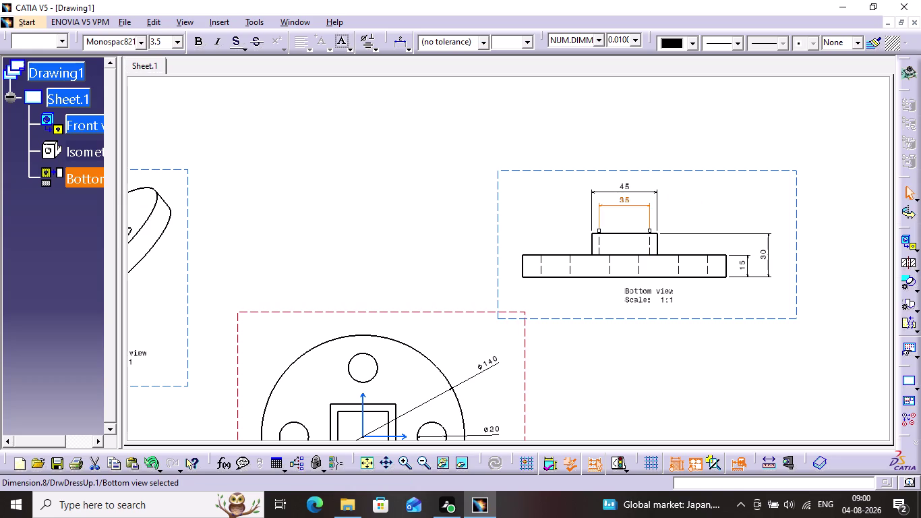
click(714, 131)
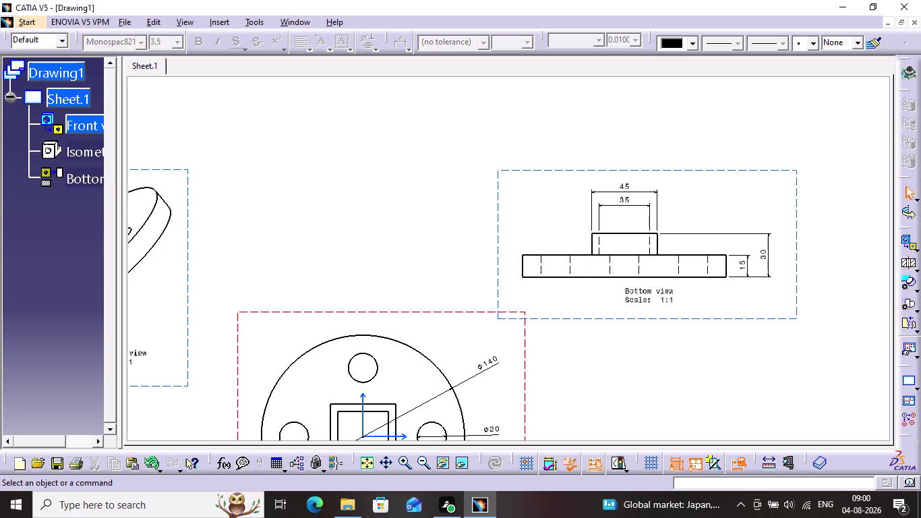
Zoom out to the full sheet and move the isometric view to the upper left.
middle_drag(673, 148, 838, 63)
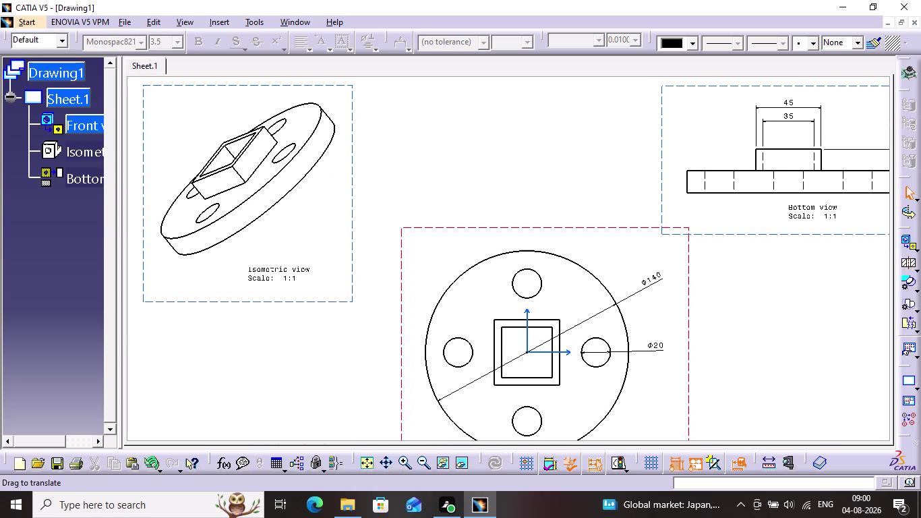
middle_drag(839, 62, 836, 64)
scroll(up, 3)
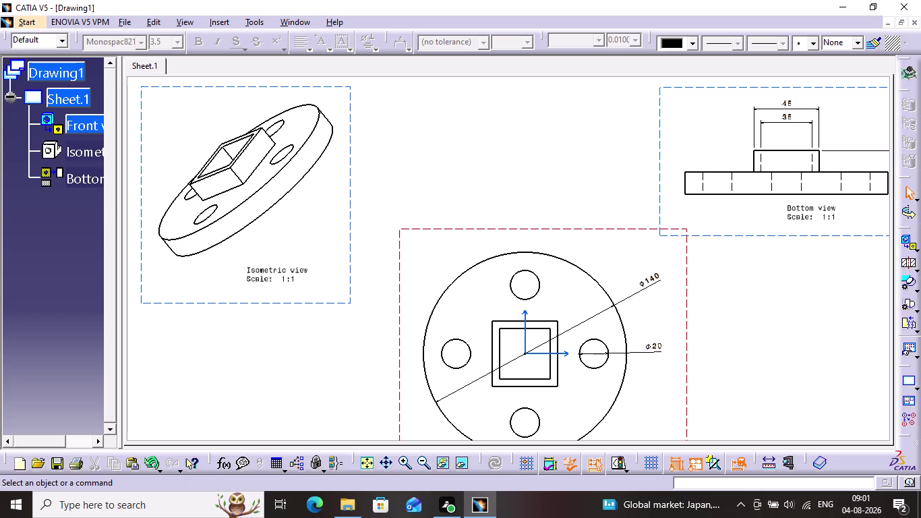
middle_drag(785, 290, 794, 412)
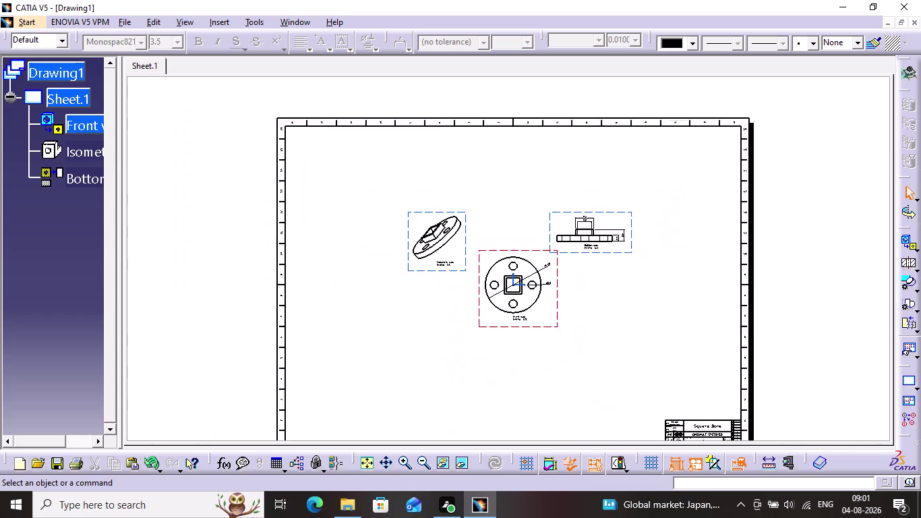
middle_drag(795, 412, 787, 382)
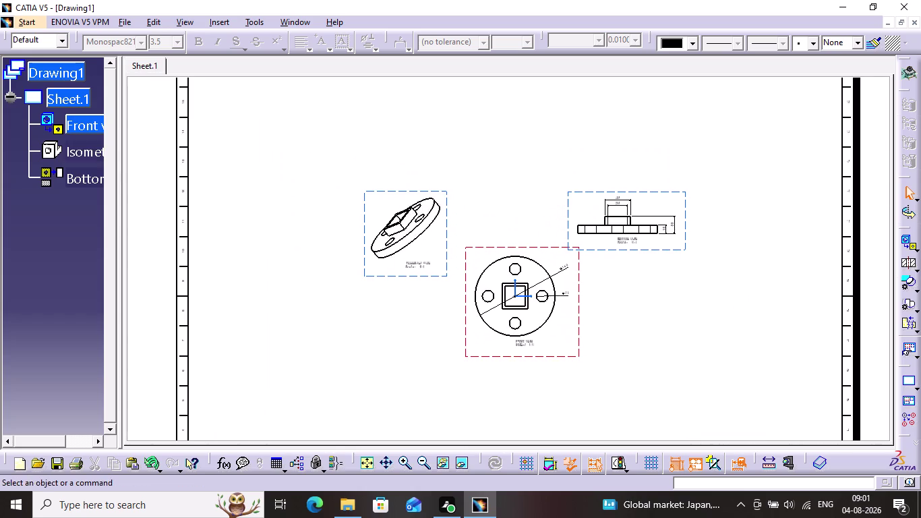
drag(366, 200, 358, 197)
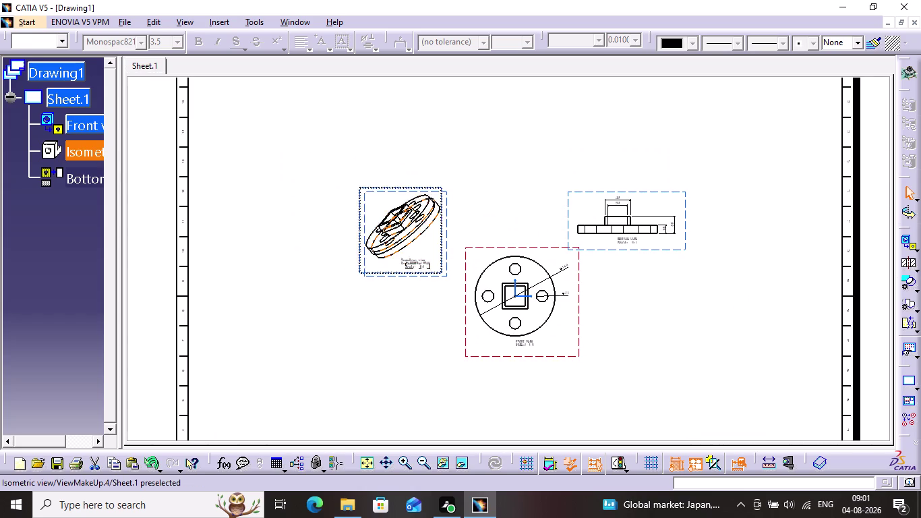
drag(358, 197, 210, 193)
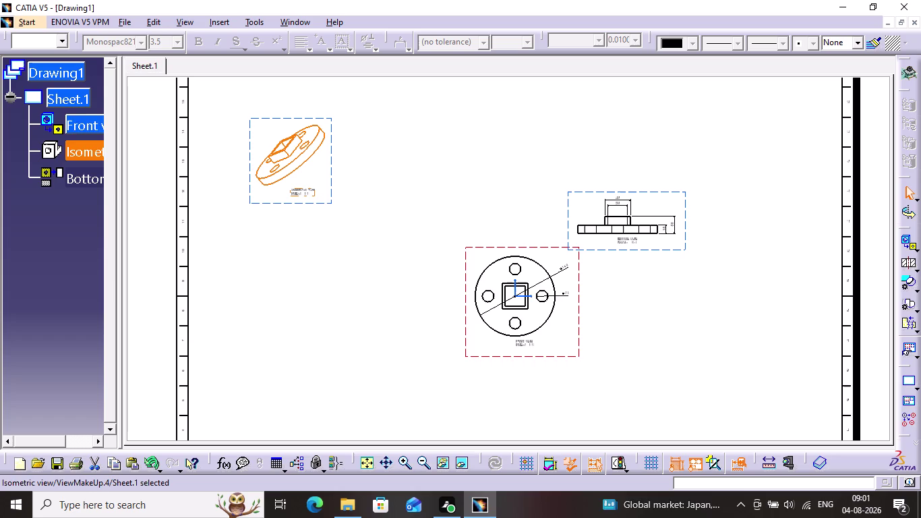
drag(467, 342, 429, 402)
Move the bottom view to the sheet's upper right.
scroll(up, 3)
middle_drag(625, 374, 630, 268)
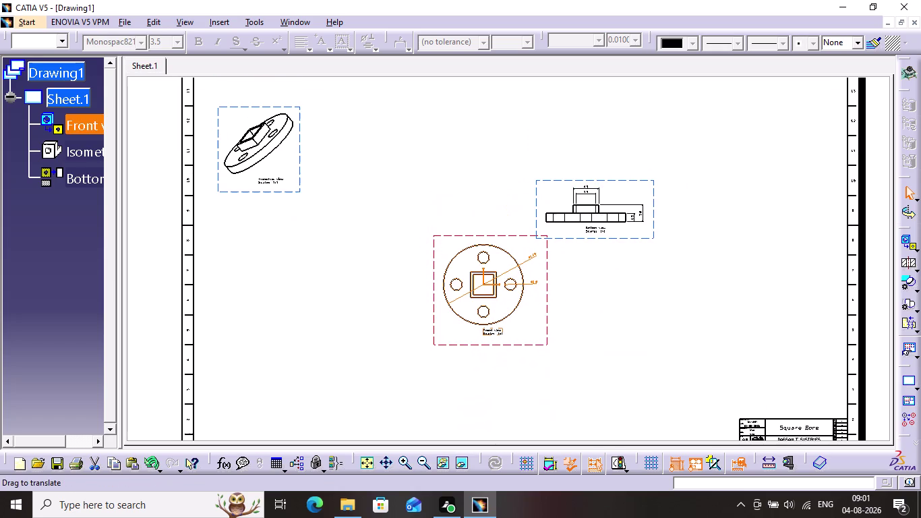
middle_drag(631, 269, 630, 267)
drag(642, 195, 692, 142)
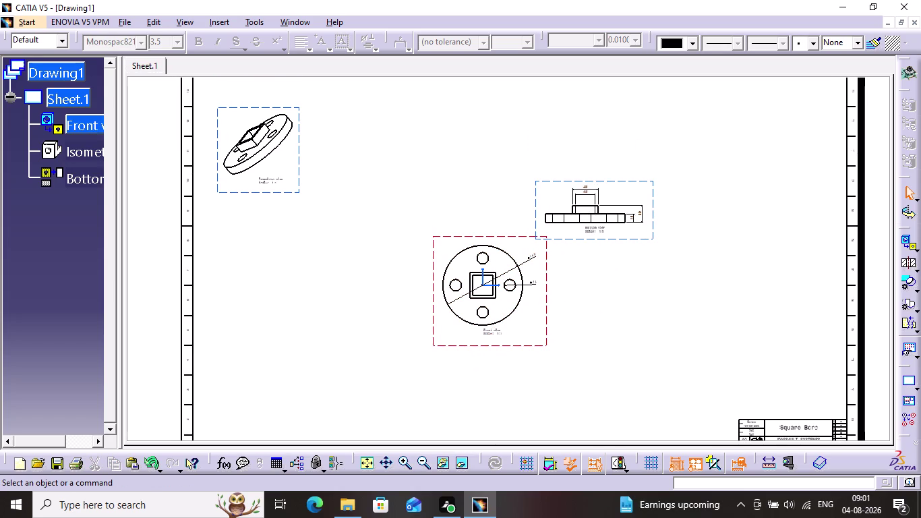
click(642, 187)
drag(646, 182, 730, 92)
click(717, 272)
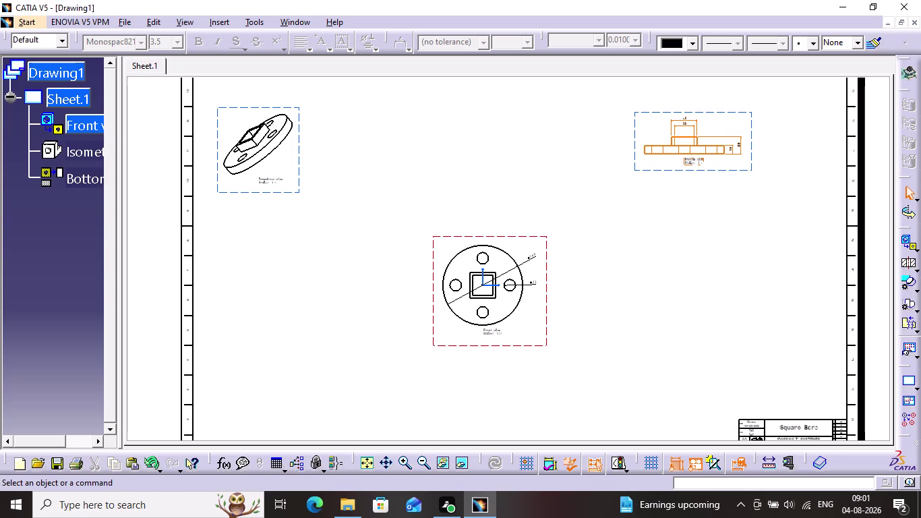
click(680, 303)
Save the drawing with Ctrl+S under the file name 'square bore drafting'.
key(ctrl+s)
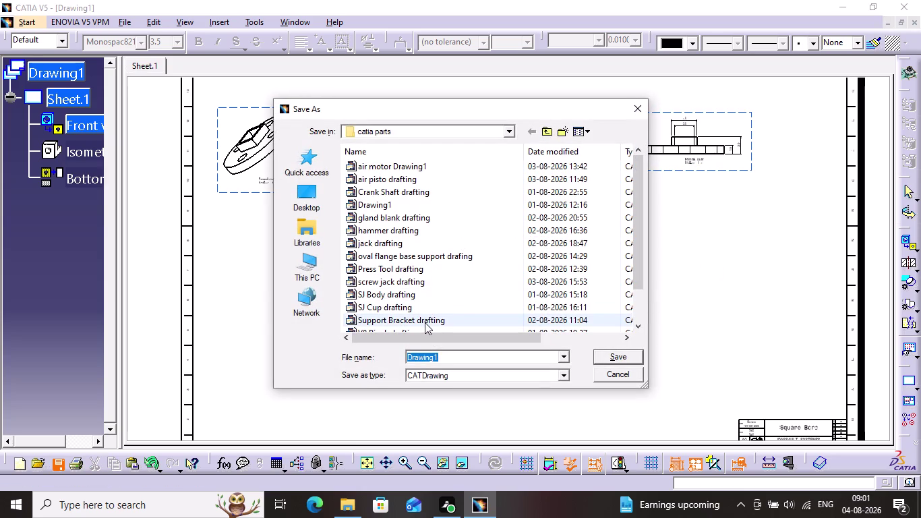
key(BackSpace)
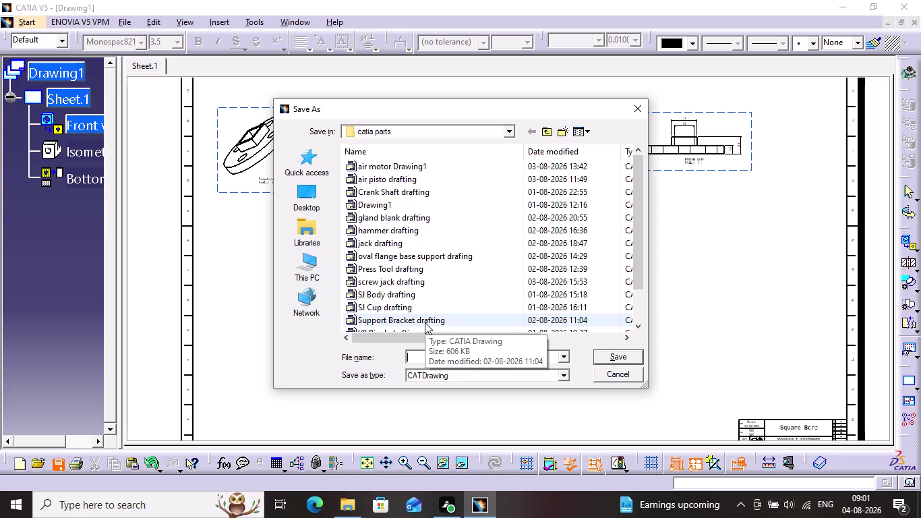
text(sq)
text(ua)
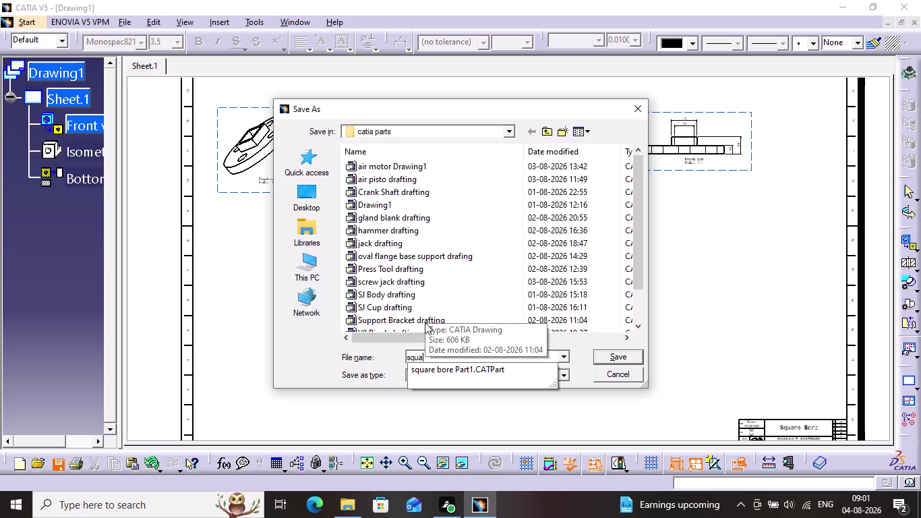
text(re)
key(space)
text(bor)
text(e)
key(space)
text(dra)
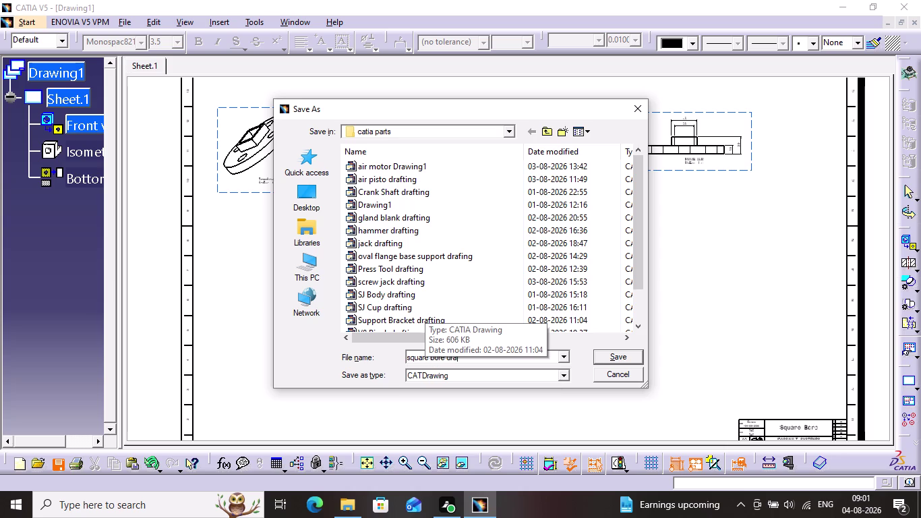
text(ftin)
text(g)
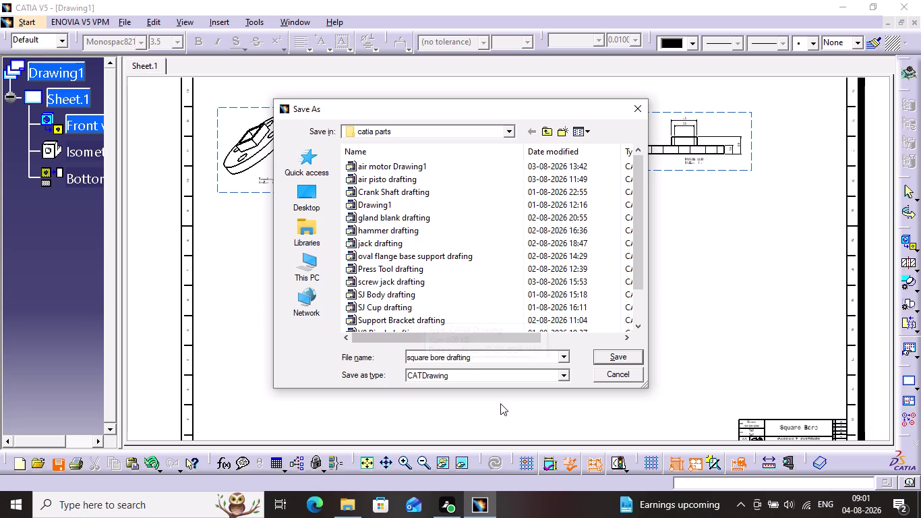
click(629, 355)
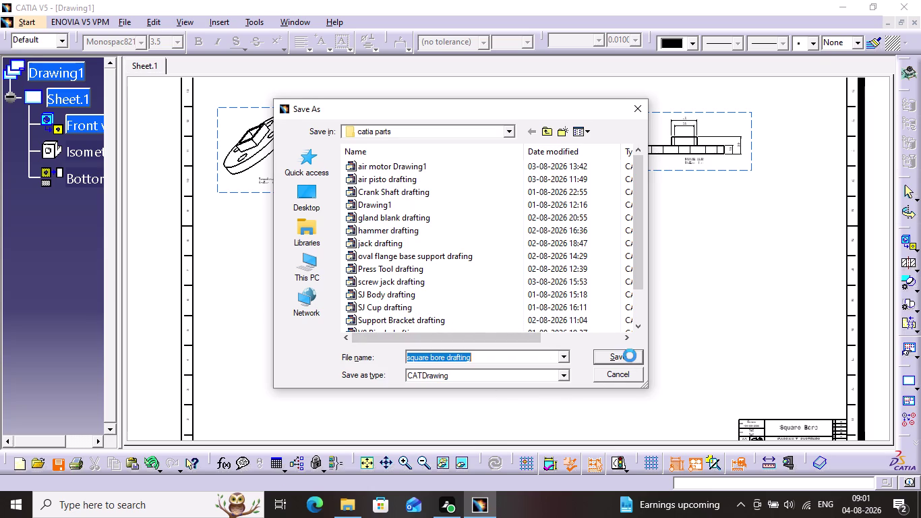
key(ctrl+s)
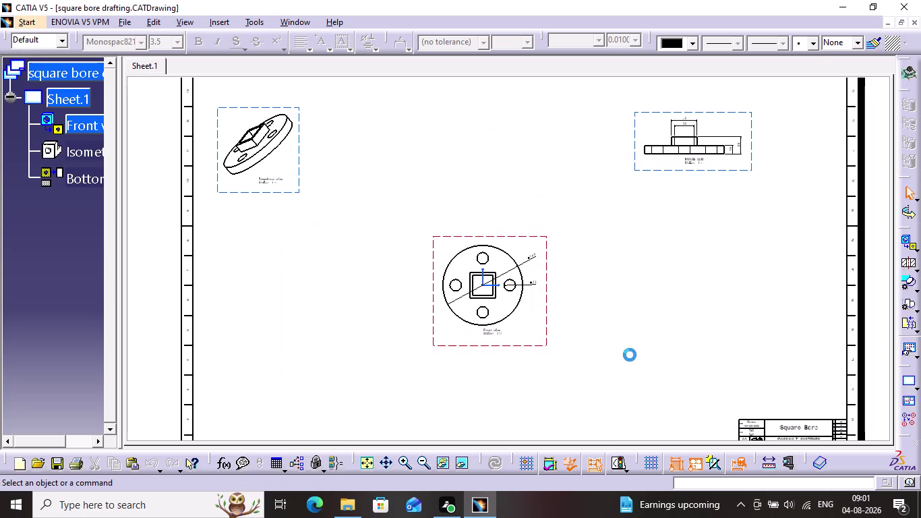
key(ctrl+s)
key(ctrl+s)
key(ctrl+s)
key(ctrl+s)
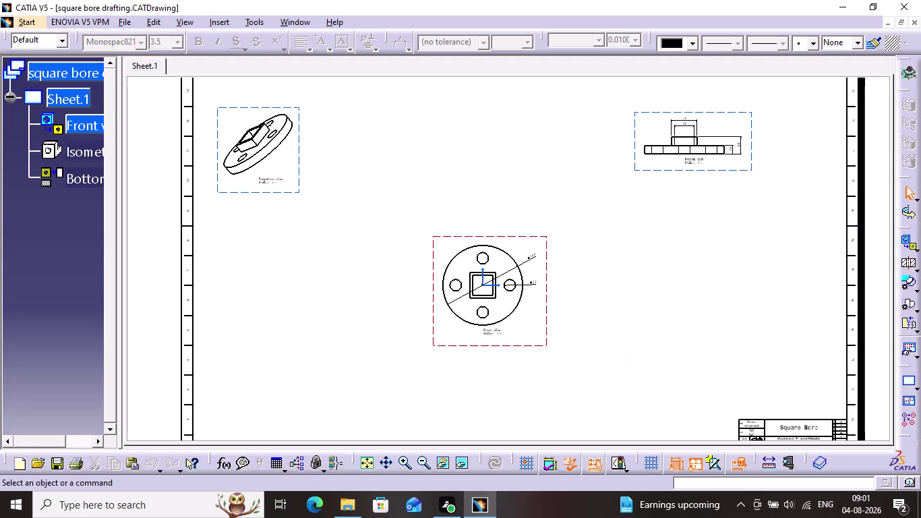